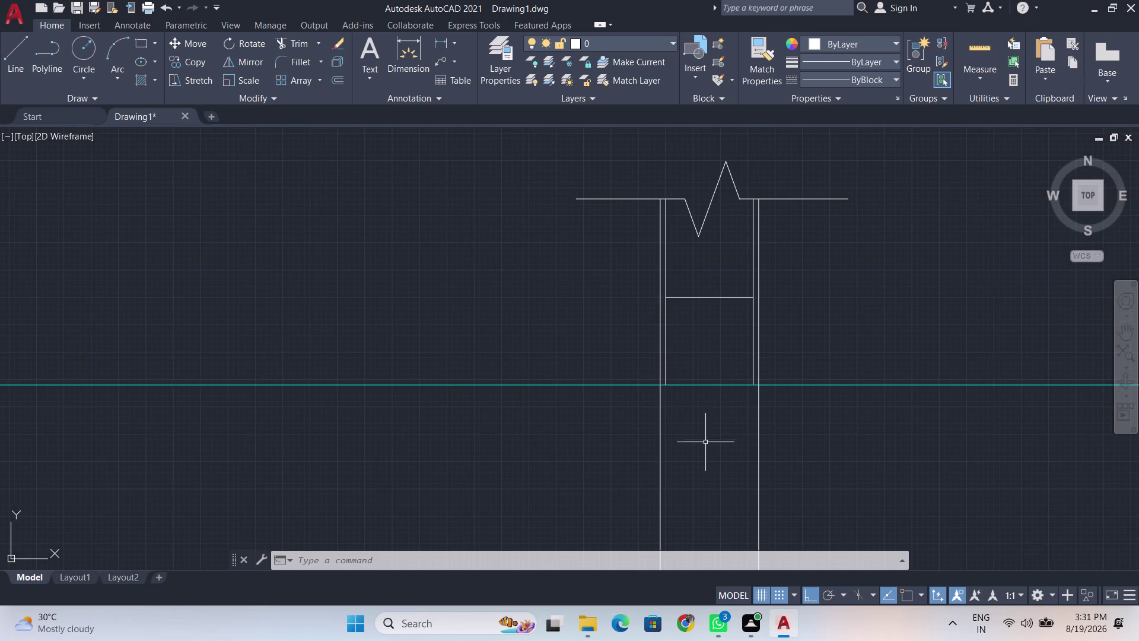
Start a line command, then cancel it.
scroll(up, 3)
key(l)
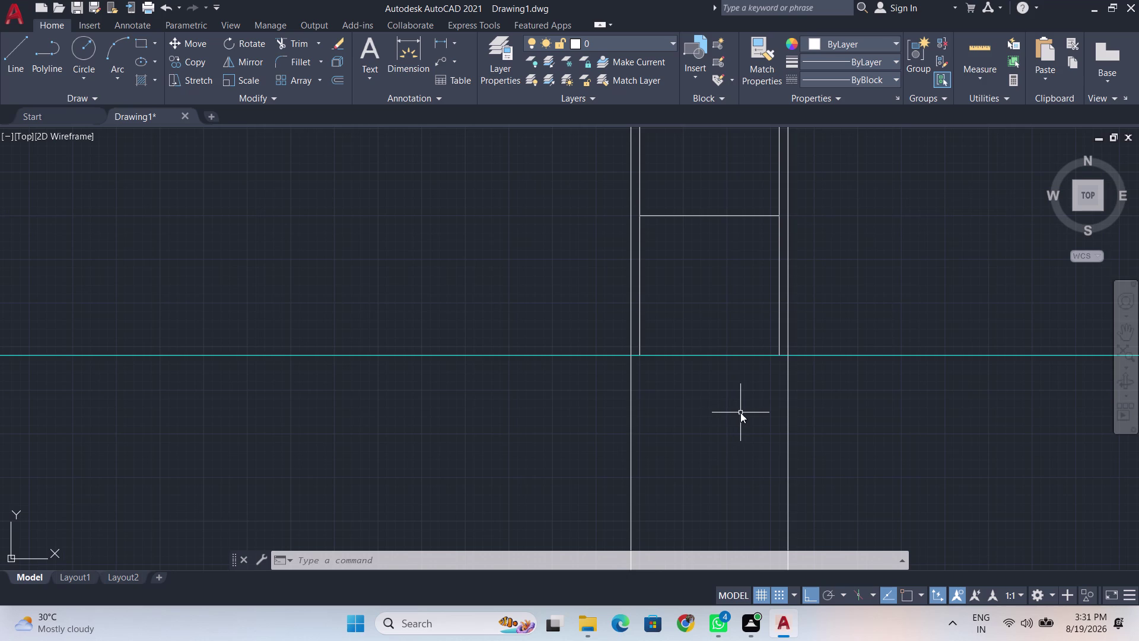
key(Return)
right_click(728, 390)
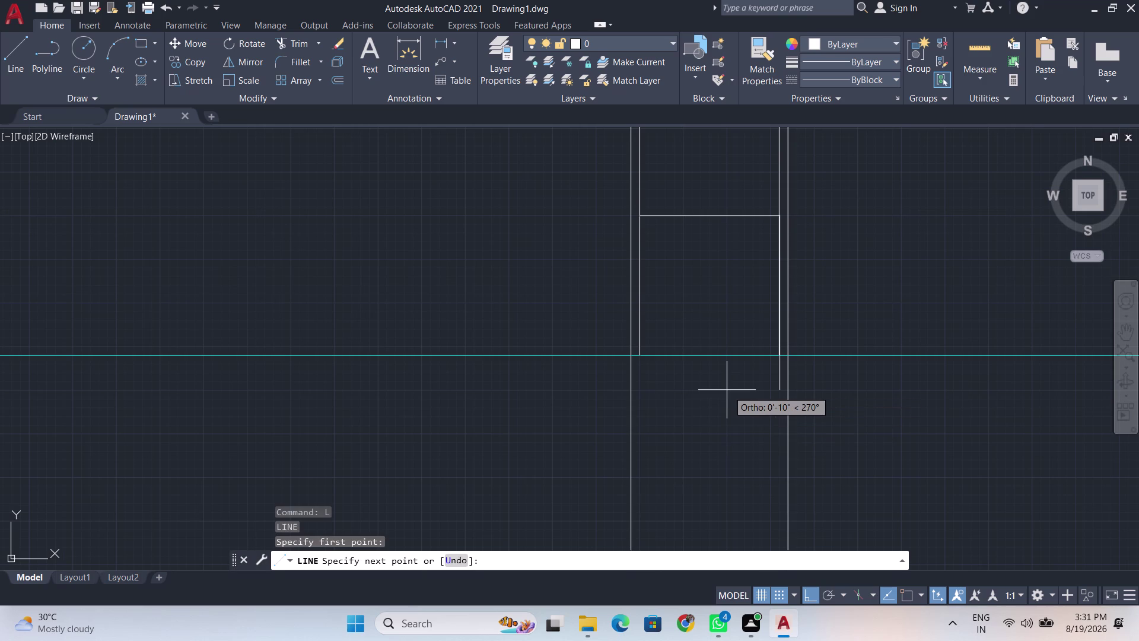
key(Escape)
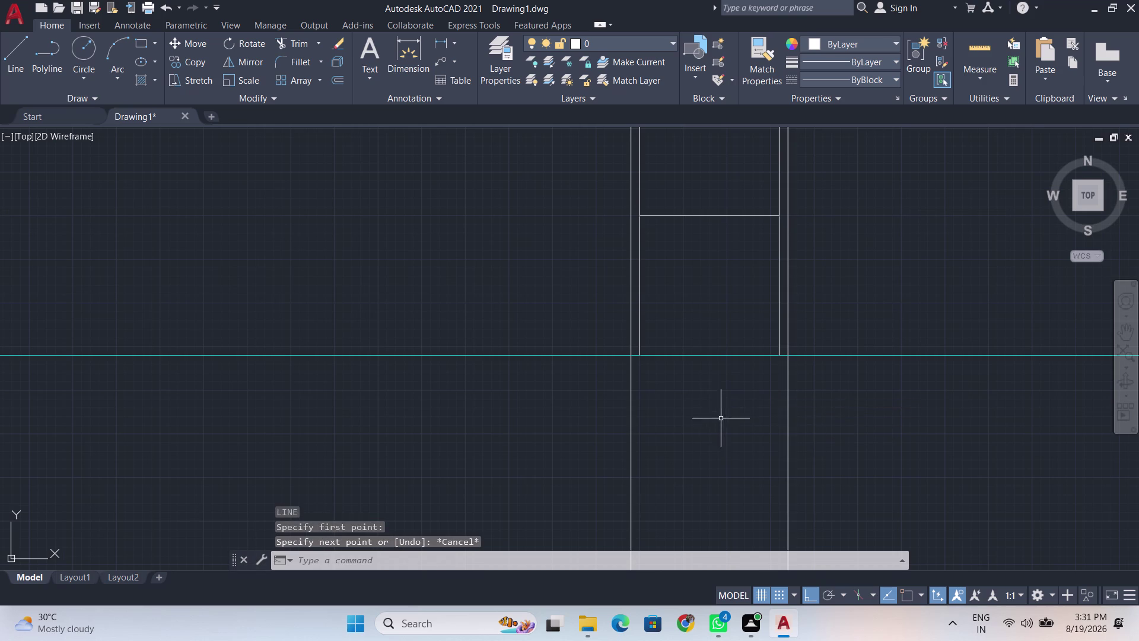
Select the cyan floor line, attempt the M2P midpoint entry, then cancel the selection.
right_click(689, 389)
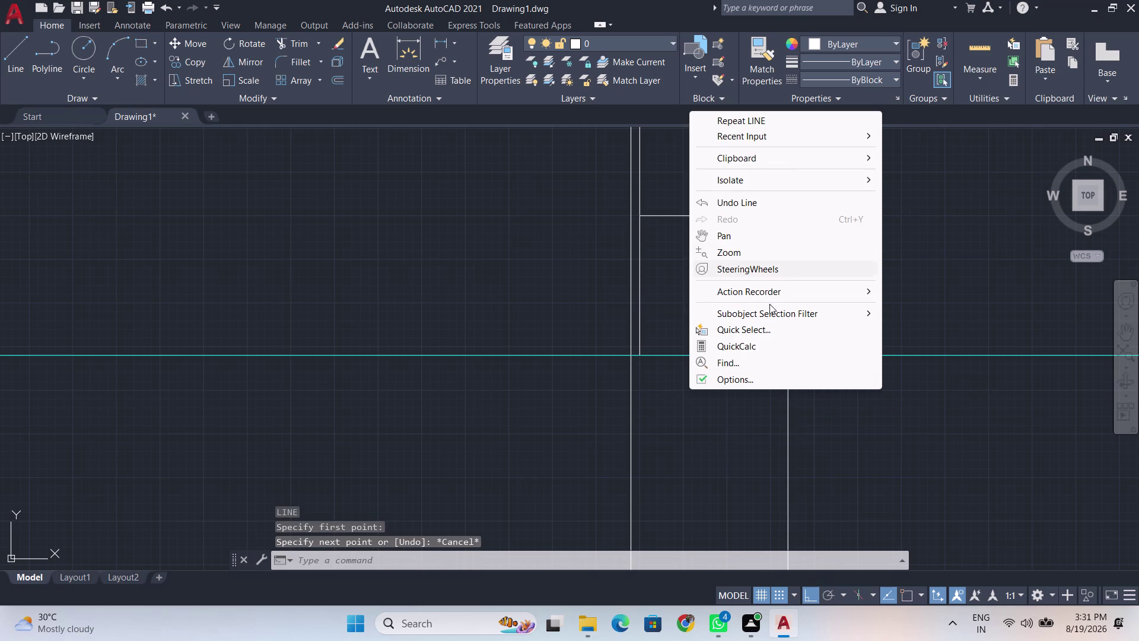
click(752, 473)
click(738, 456)
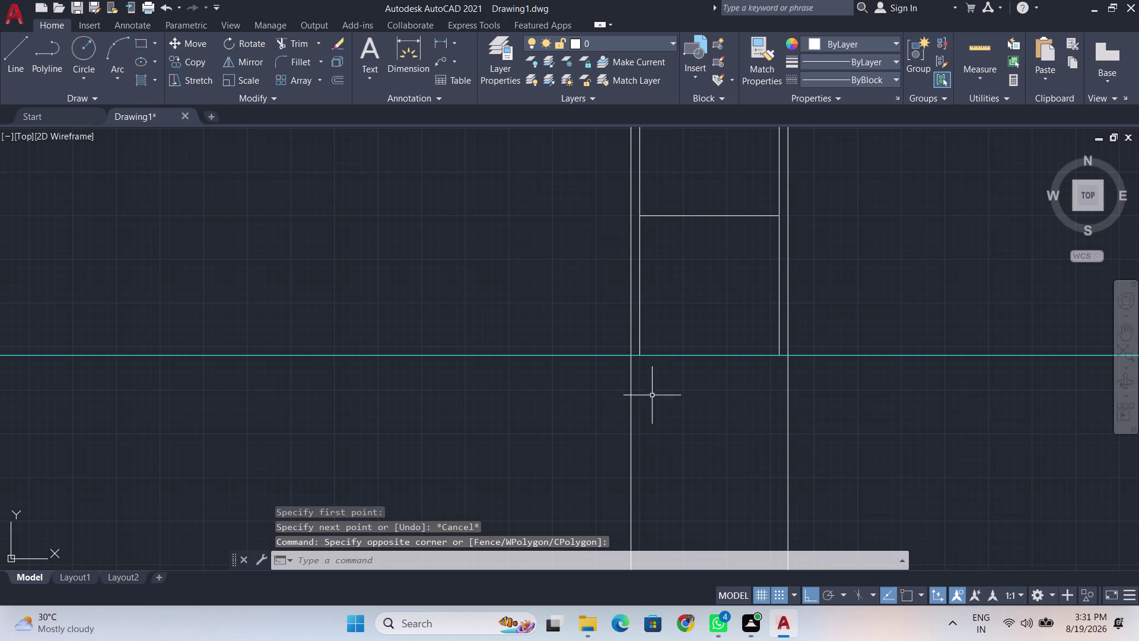
click(673, 356)
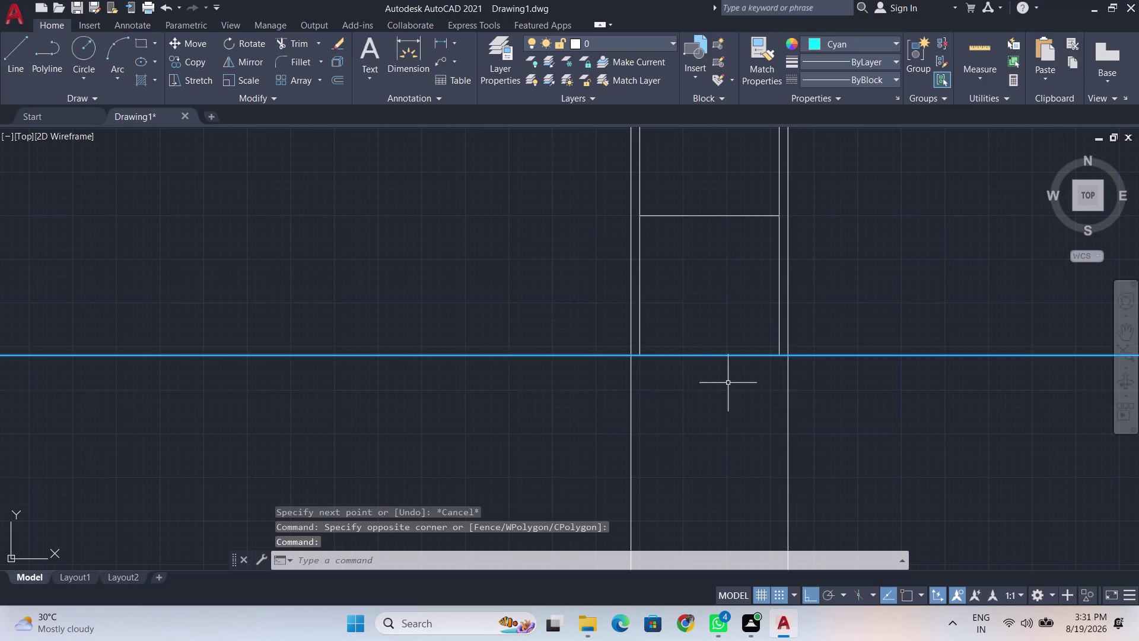
right_click(698, 413)
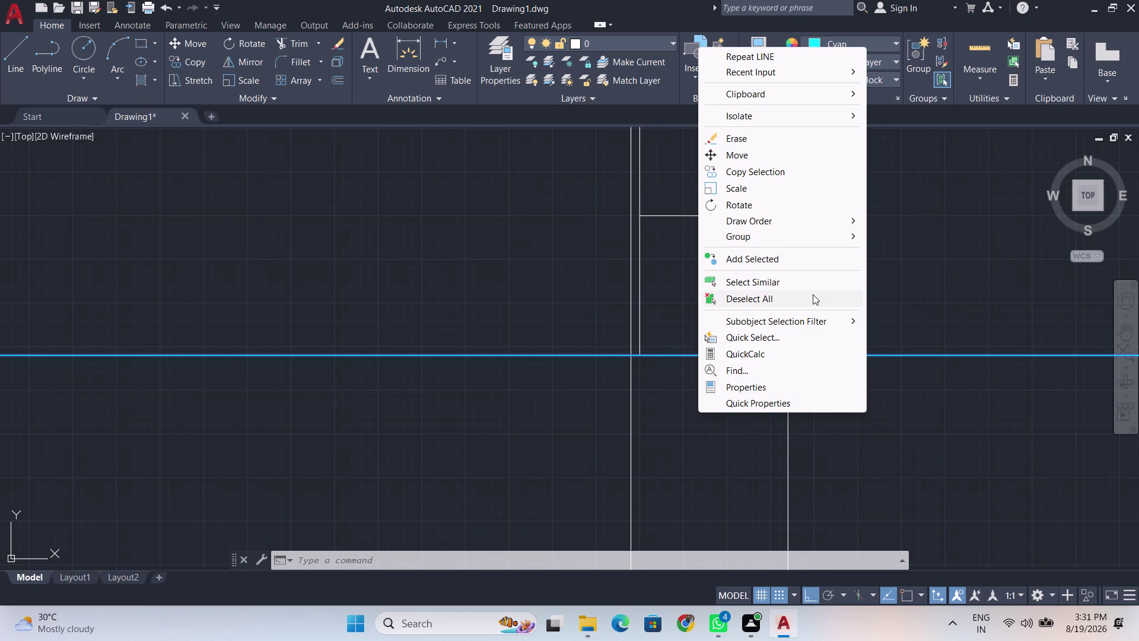
click(676, 453)
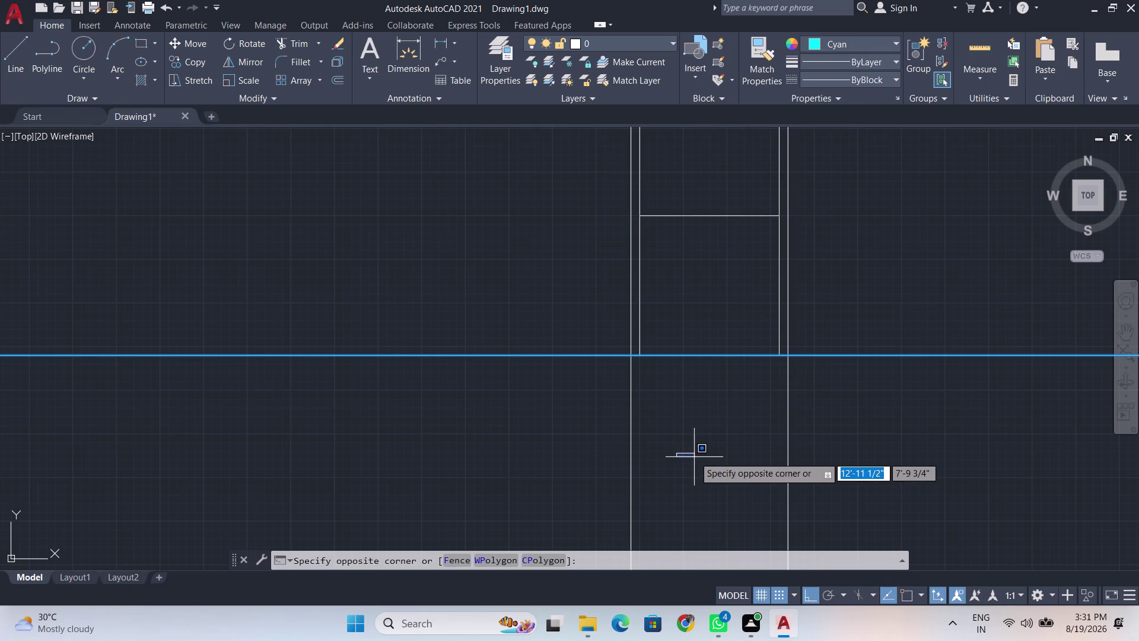
click(696, 453)
key(m)
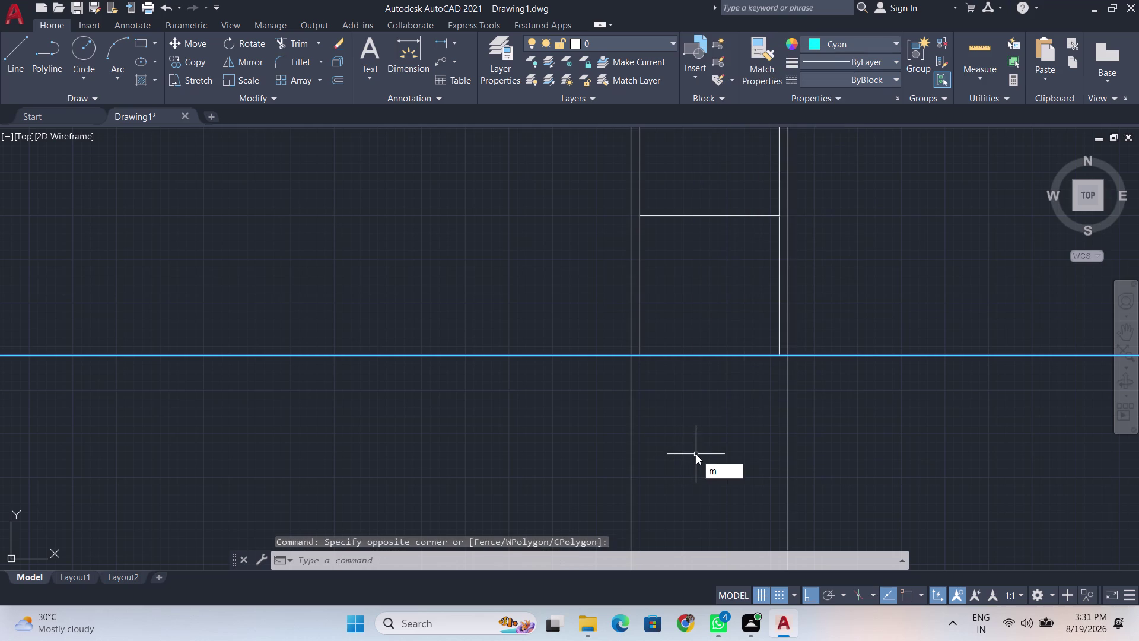
text(29)
key(BackSpace)
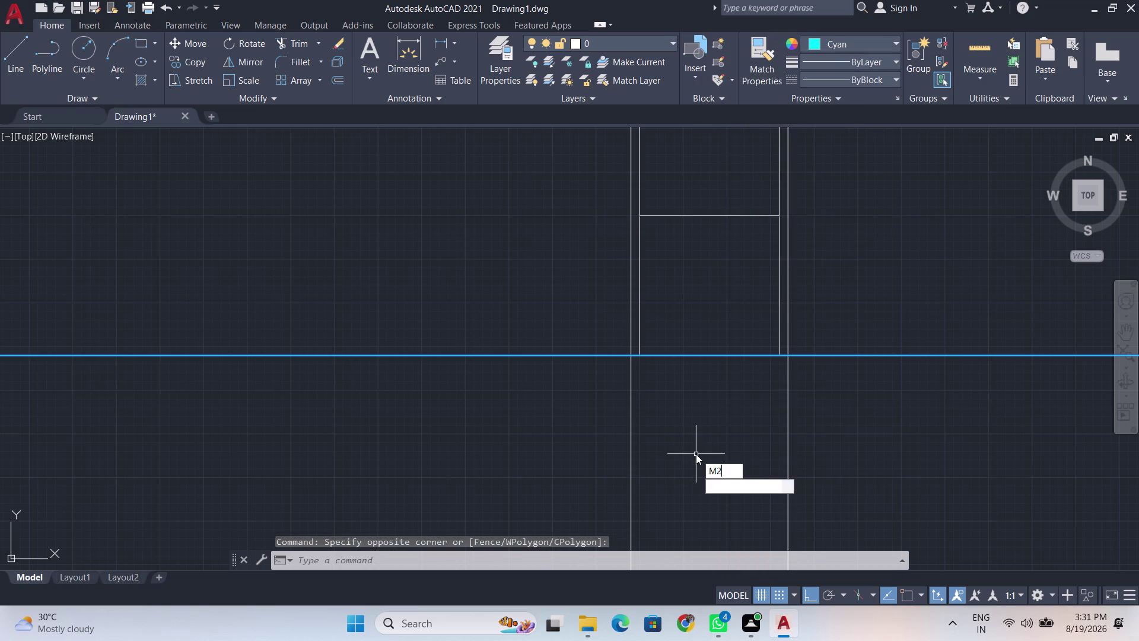
key(p)
key(Return)
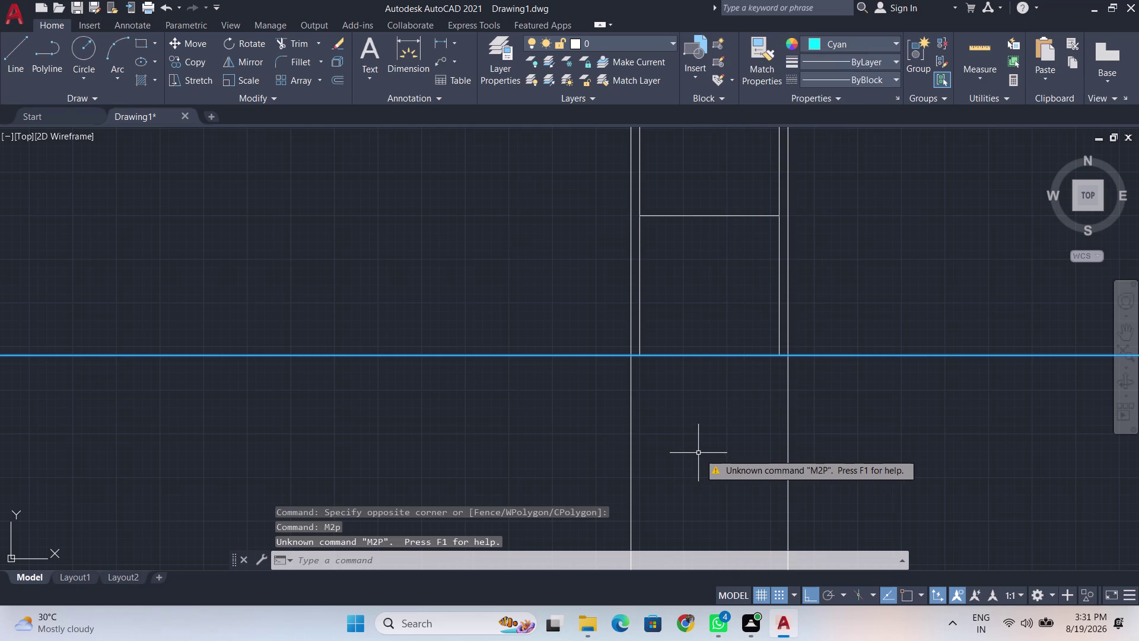
key(Escape)
scroll(up, 3)
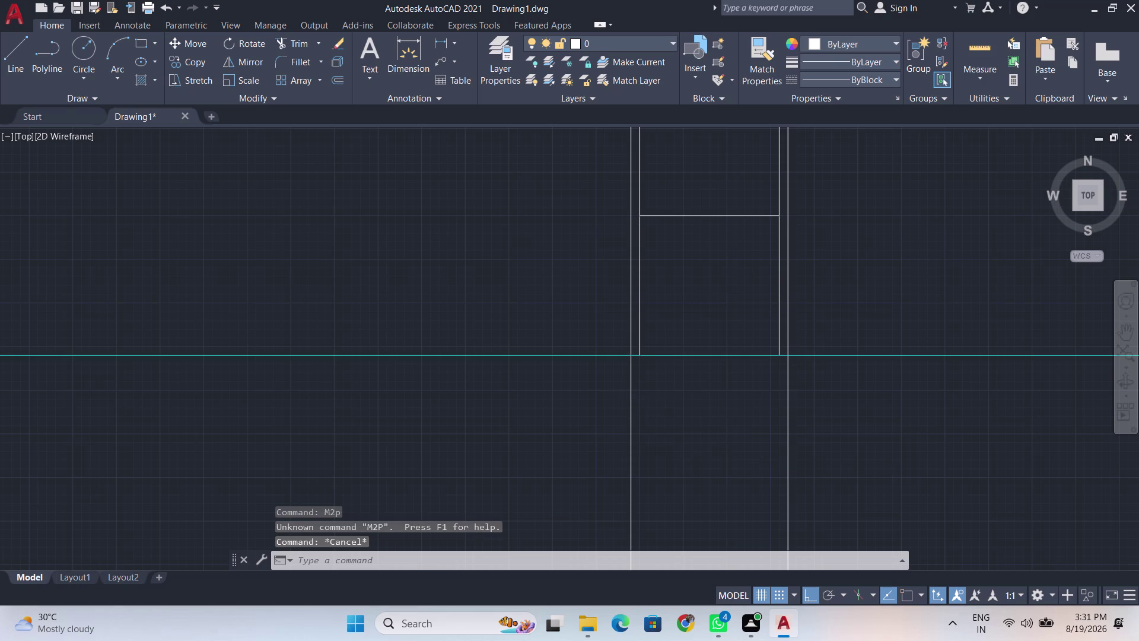
Draw a vertical line from the M2P midpoint between both jambs at the floor.
key(l)
key(Return)
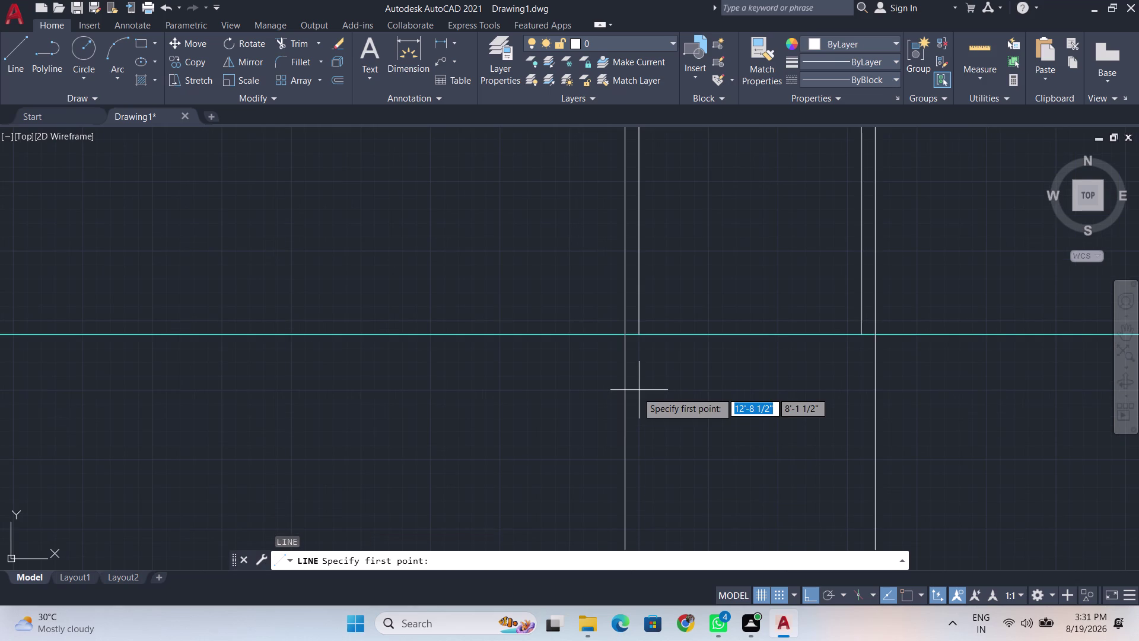
key(m)
key(2)
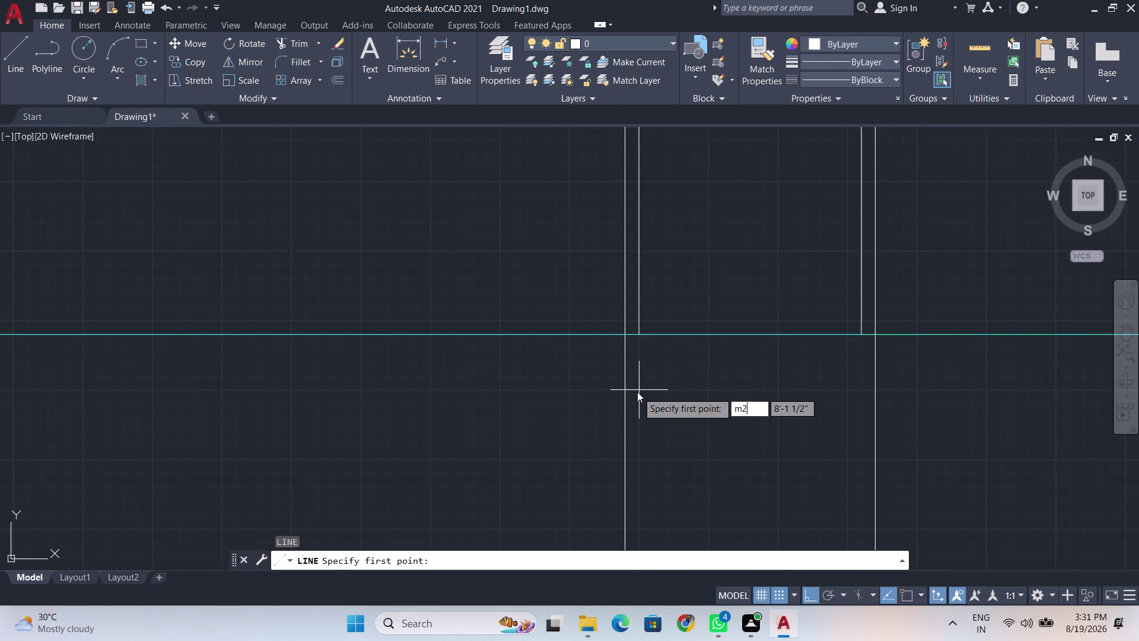
key(p)
key(Return)
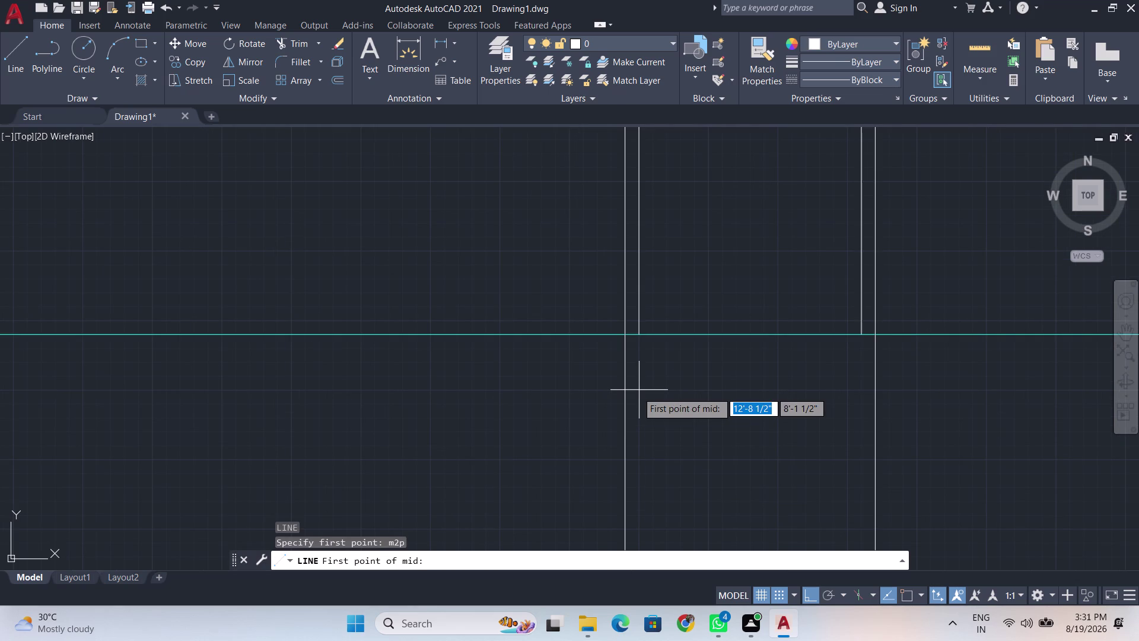
scroll(up, 3)
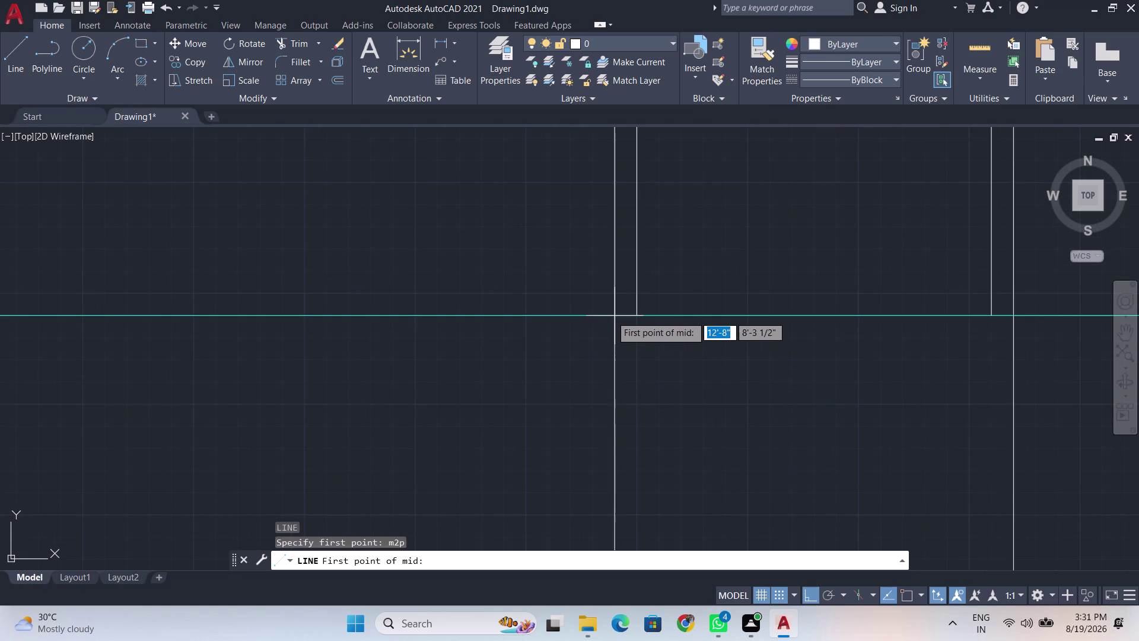
click(611, 314)
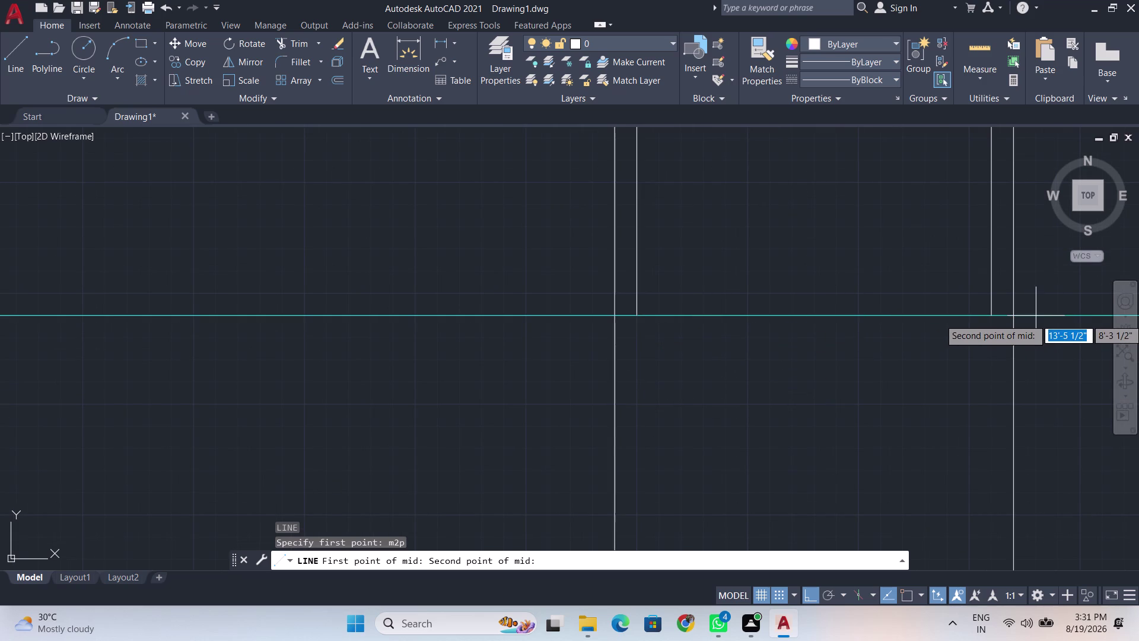
click(1011, 323)
scroll(down, 3)
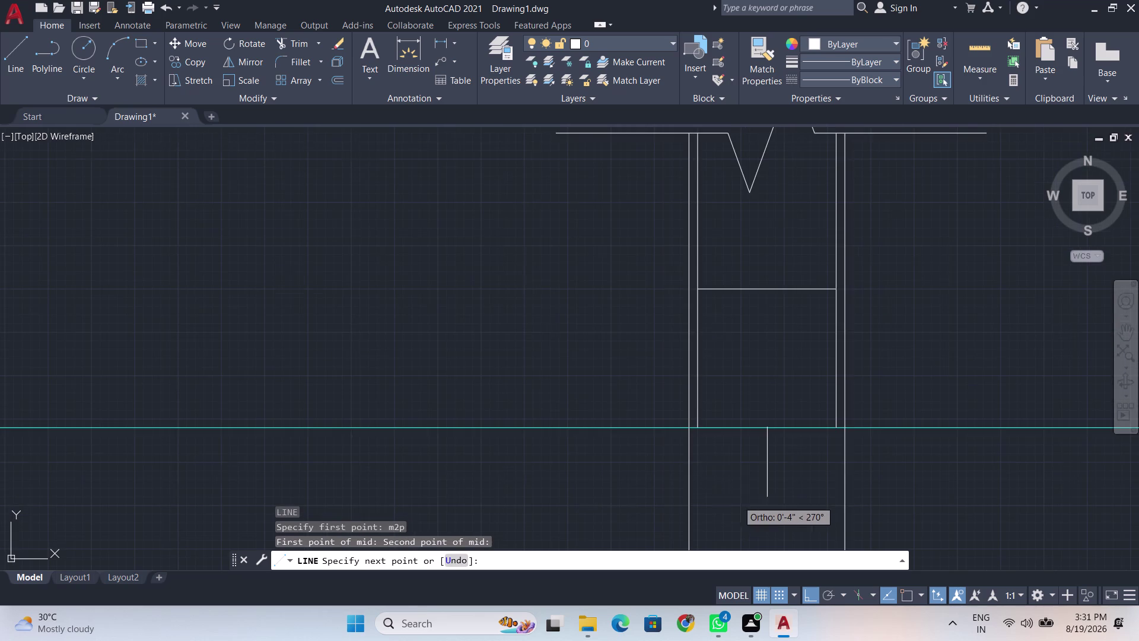
scroll(down, 3)
scroll(down, 3)
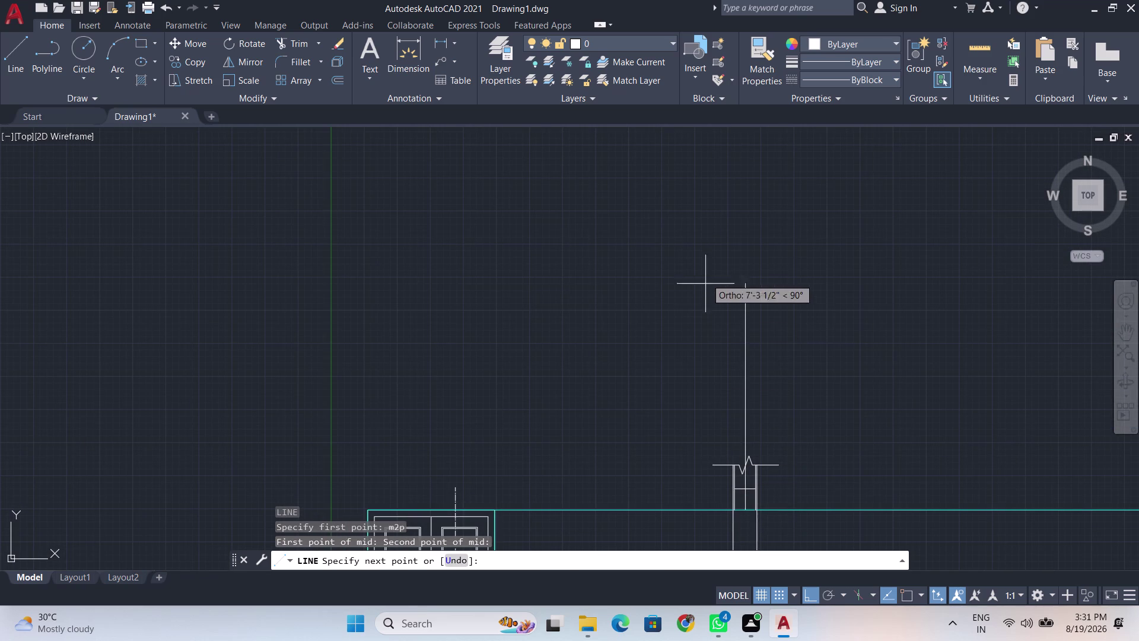
middle_drag(745, 520, 708, 226)
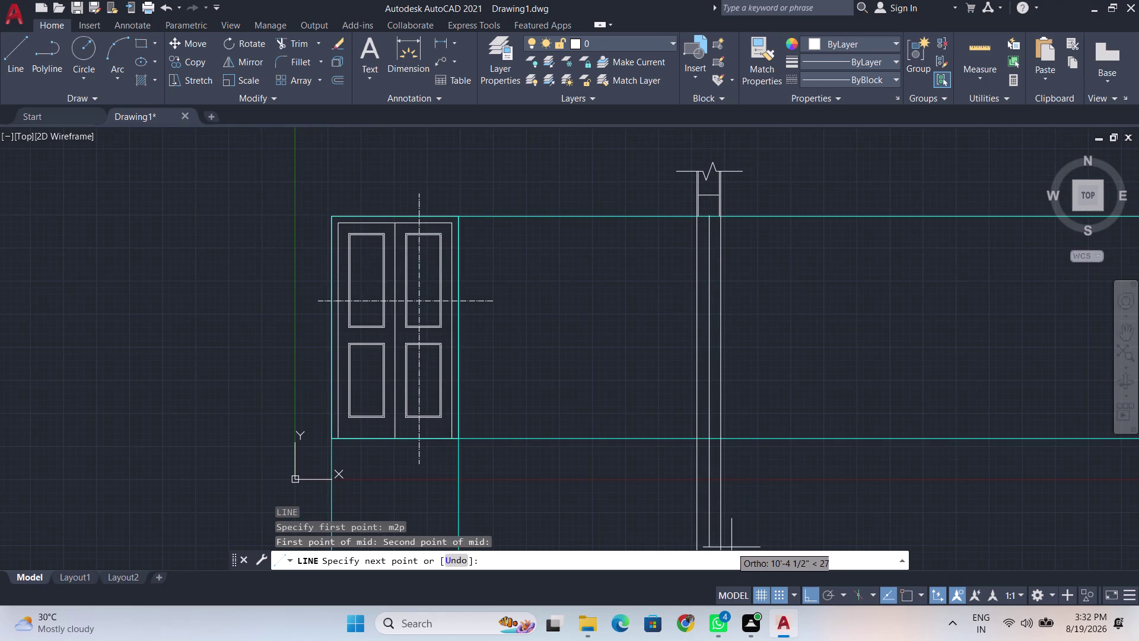
scroll(up, 3)
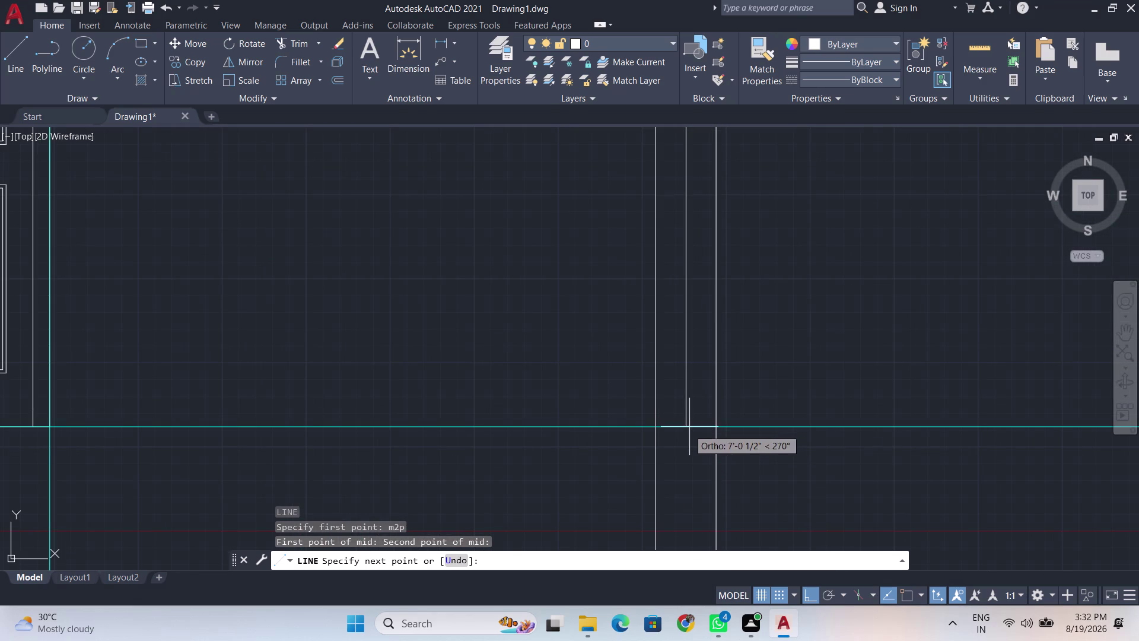
scroll(up, 3)
click(693, 414)
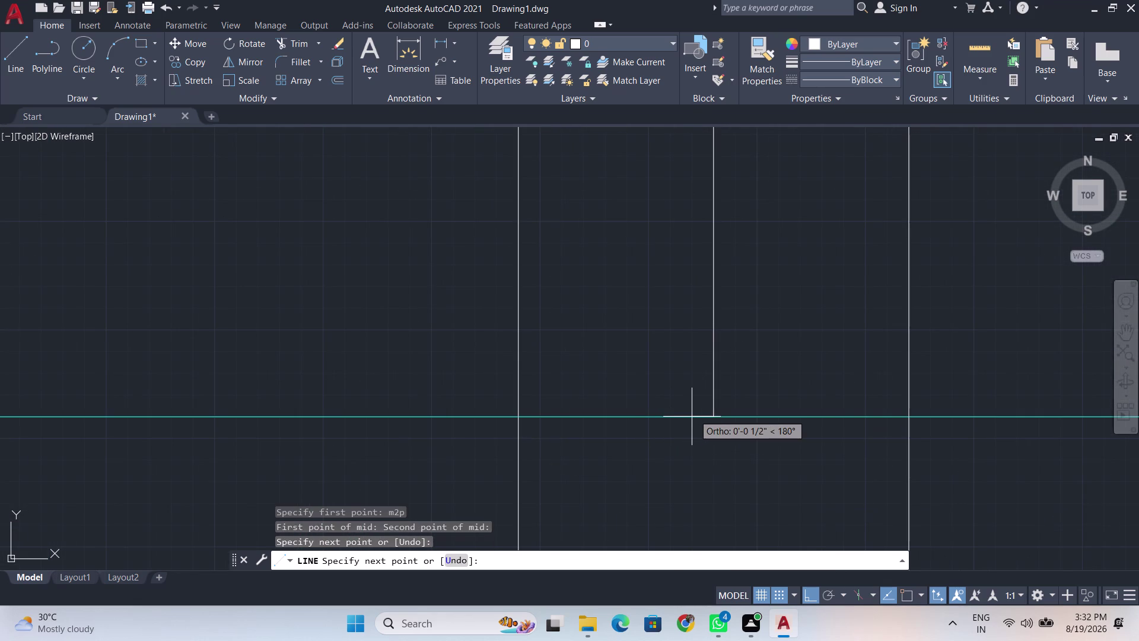
key(space)
Pan between the double door and the single door to review the new line.
scroll(down, 3)
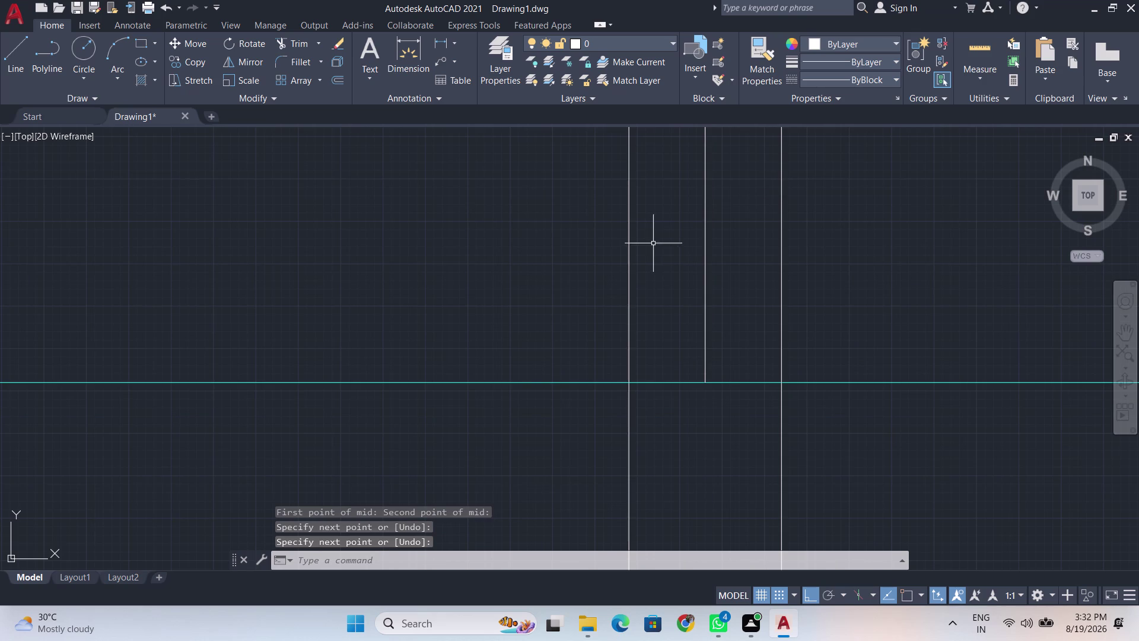
scroll(down, 3)
middle_drag(711, 194, 704, 473)
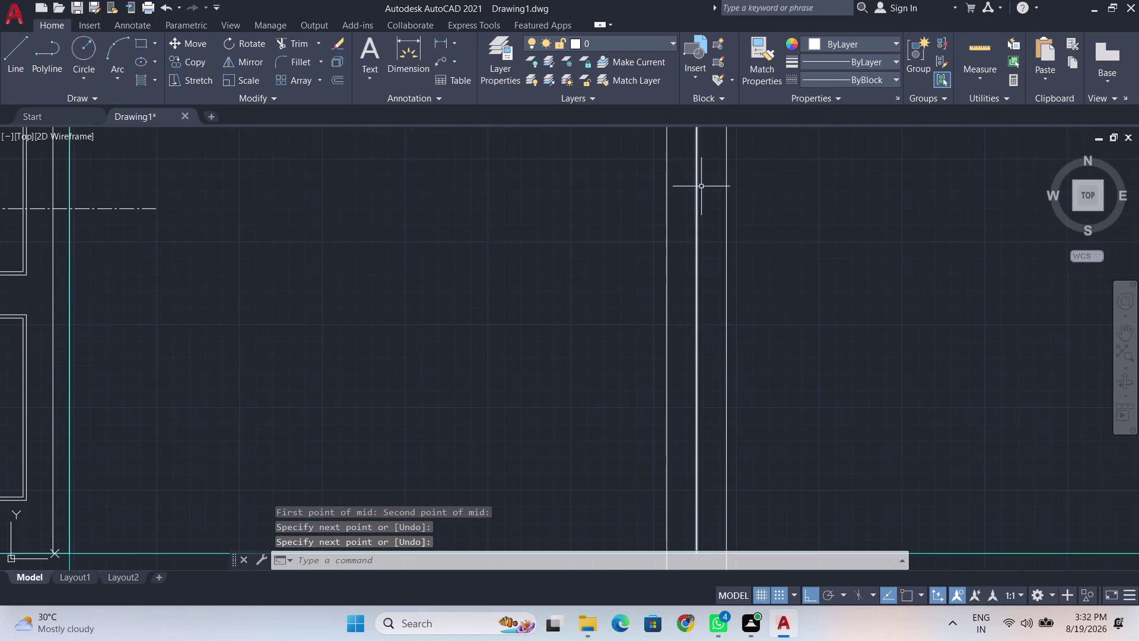
middle_drag(706, 196, 706, 444)
scroll(down, 3)
scroll(up, 3)
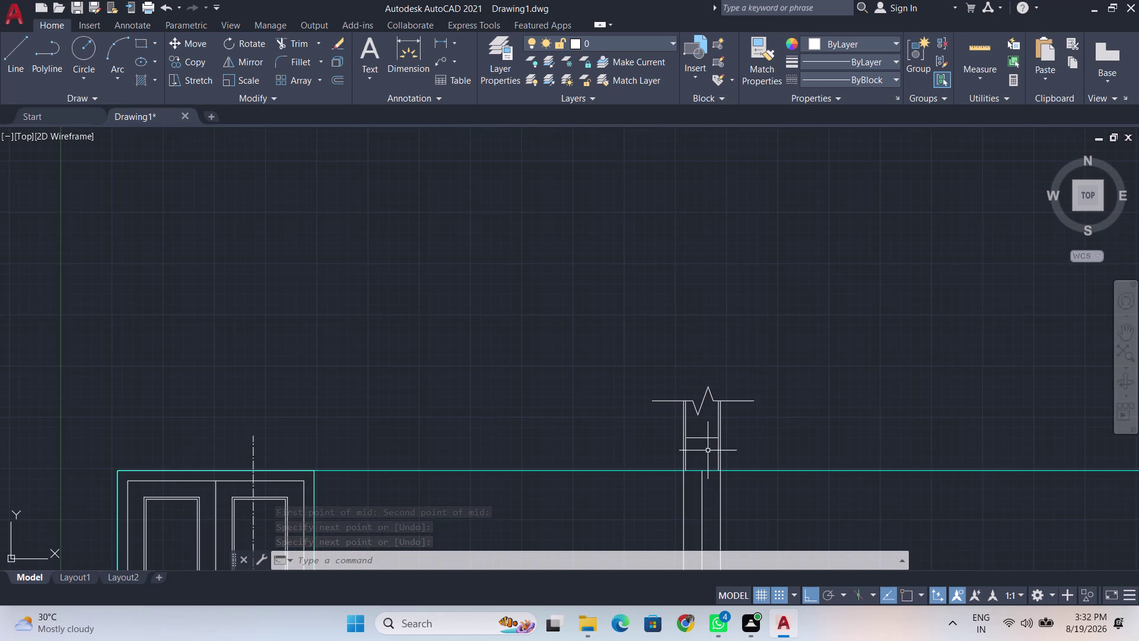
middle_drag(707, 450, 706, 327)
scroll(up, 3)
scroll(up, 3)
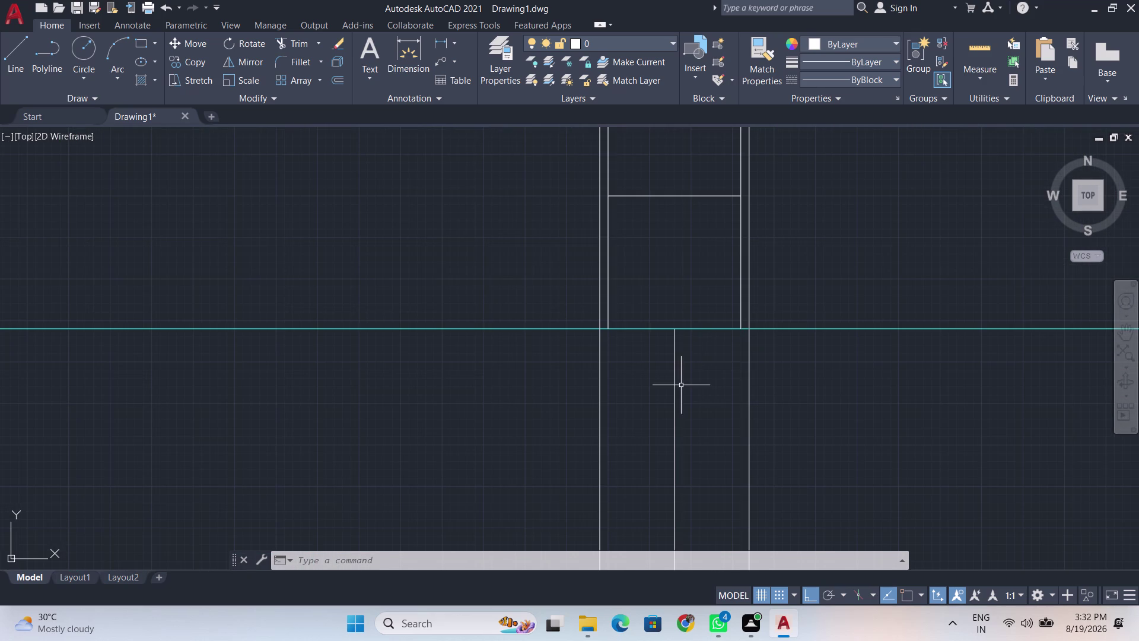
scroll(up, 3)
scroll(down, 3)
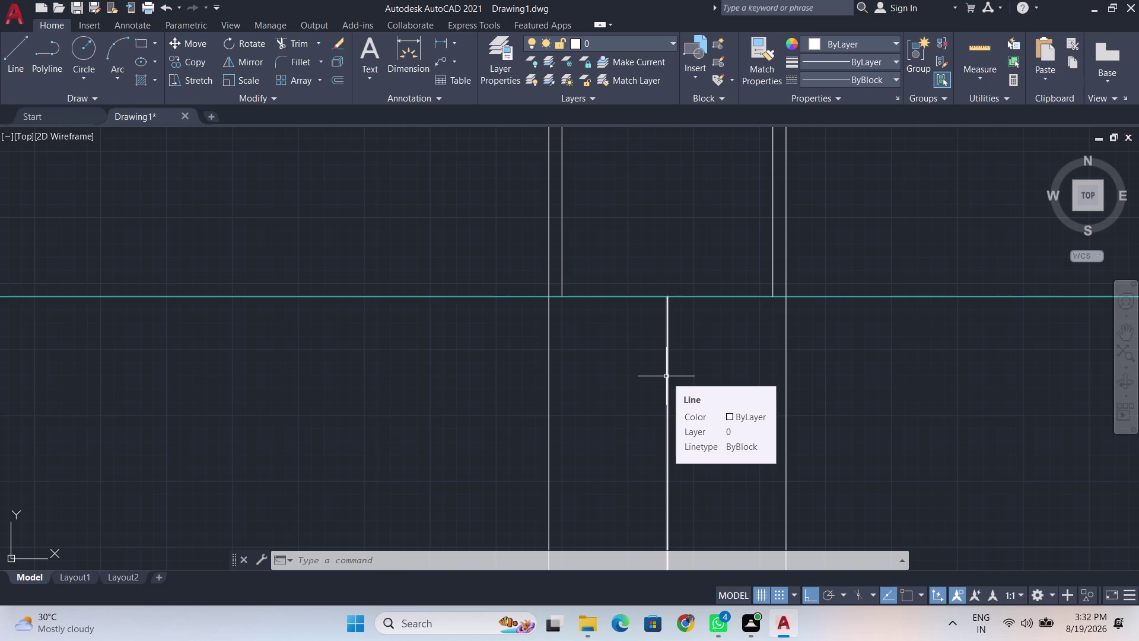
scroll(up, 3)
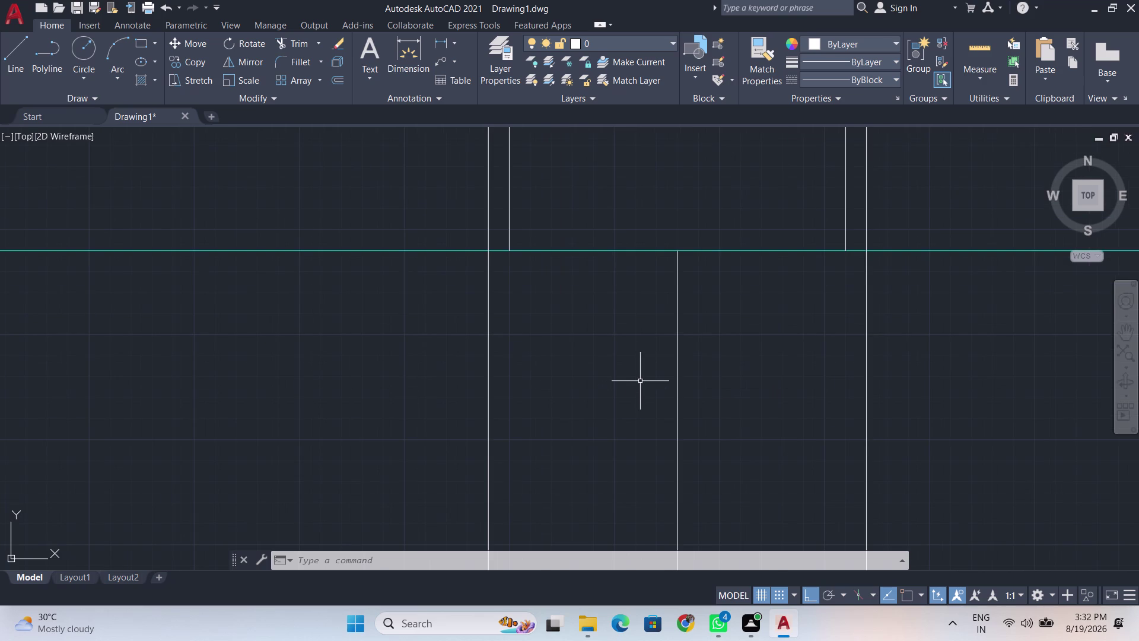
Offset the central vertical line 1.5 inches to the left.
text(off)
key(Return)
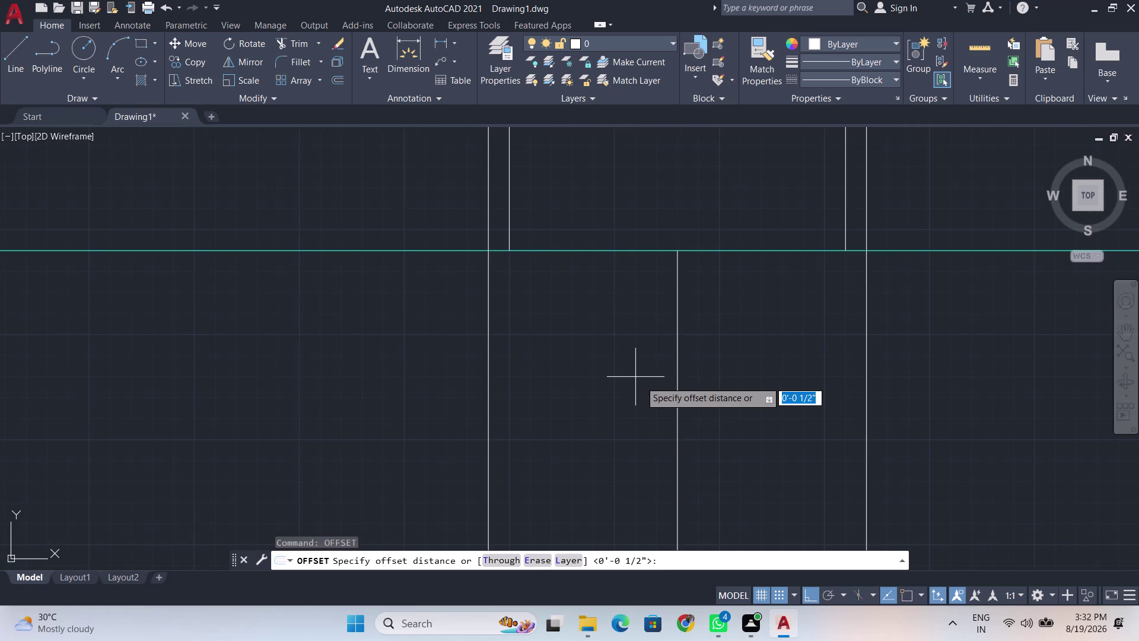
click(670, 471)
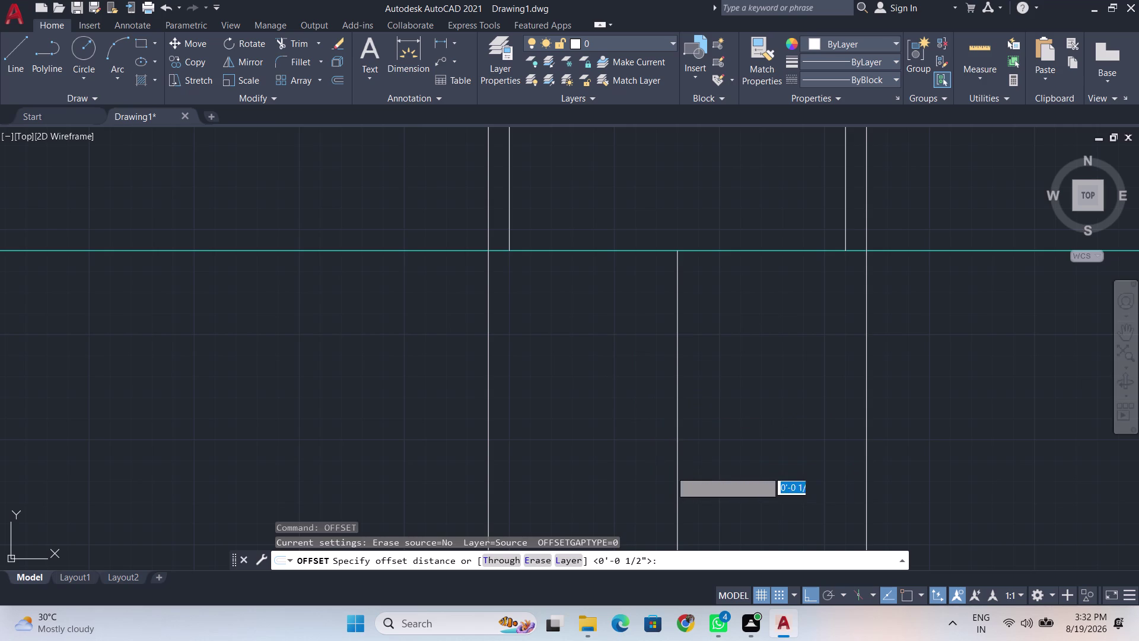
key(BackSpace)
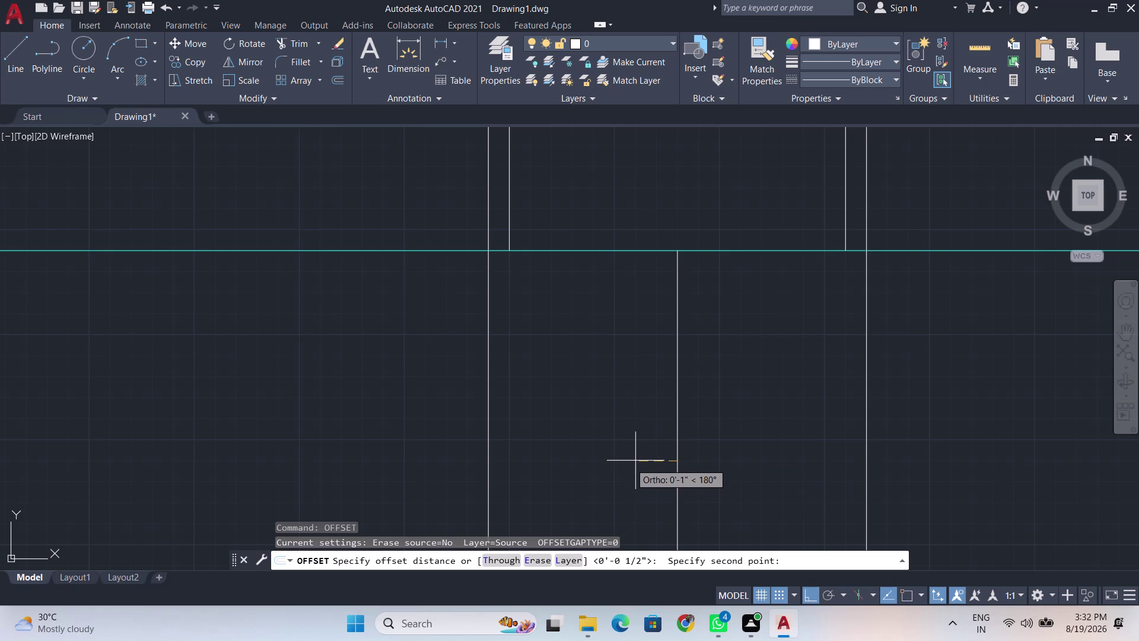
key(BackSpace)
text(0.)
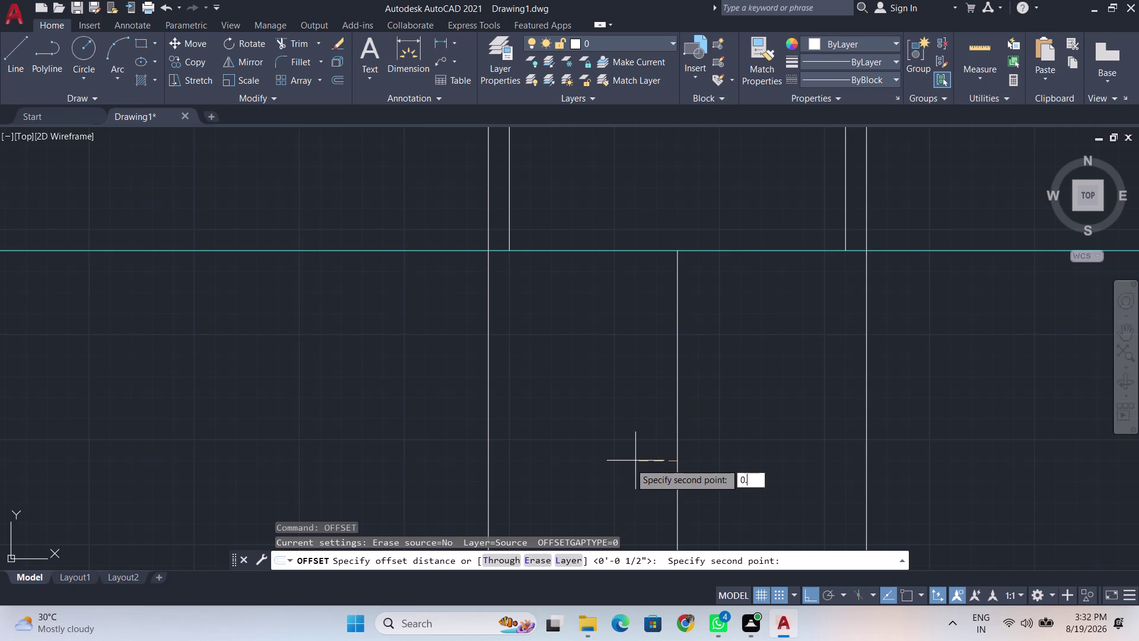
text(5)
key(BackSpace)
key(BackSpace)
key(BackSpace)
text(1.5)
key(Return)
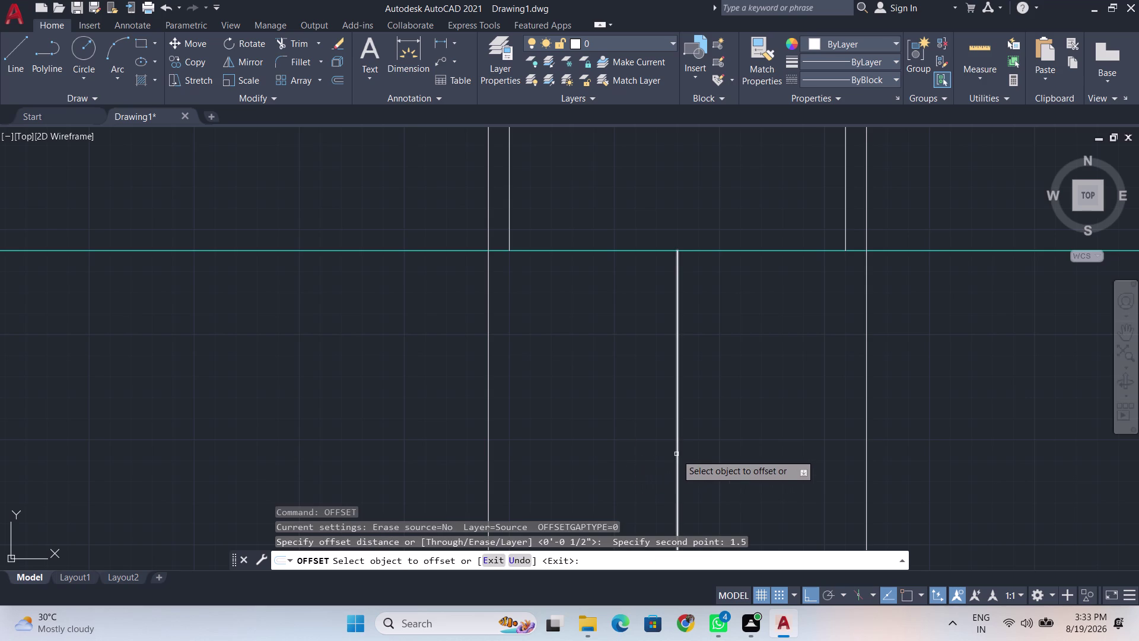
click(678, 454)
click(646, 452)
key(space)
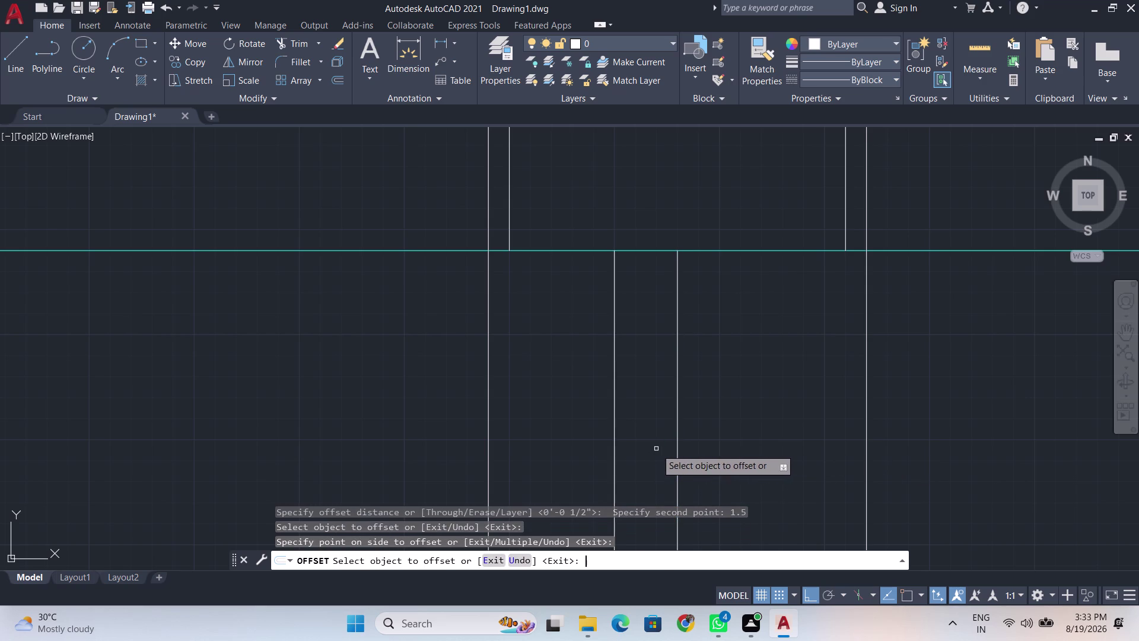
Offset the central vertical line 1.5 inches to the right.
scroll(down, 3)
scroll(down, 3)
scroll(up, 3)
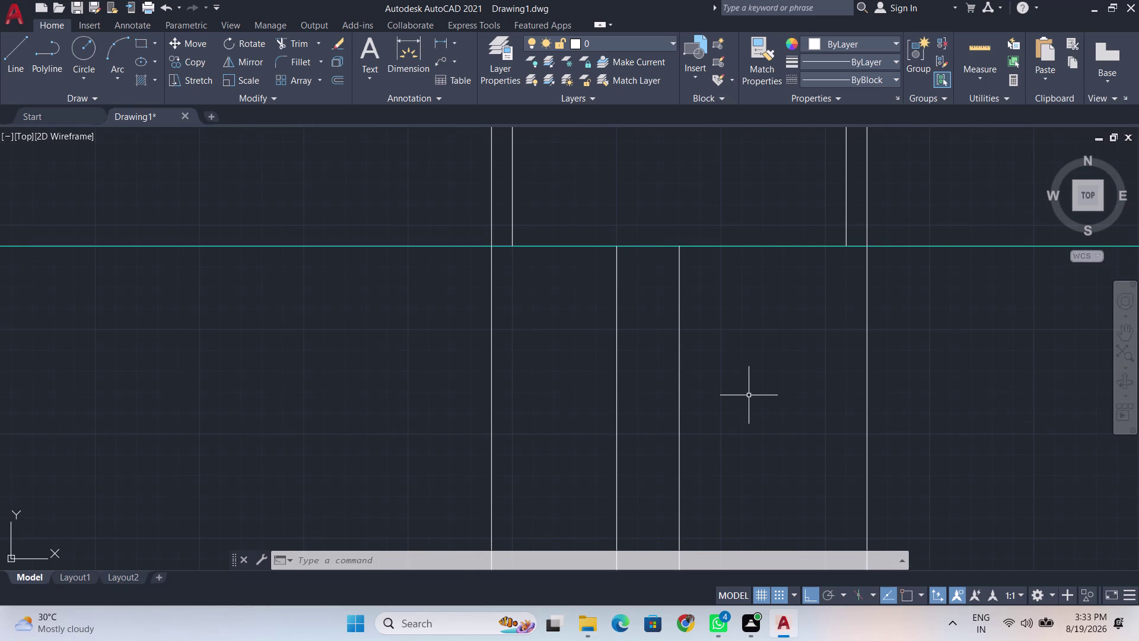
key(Return)
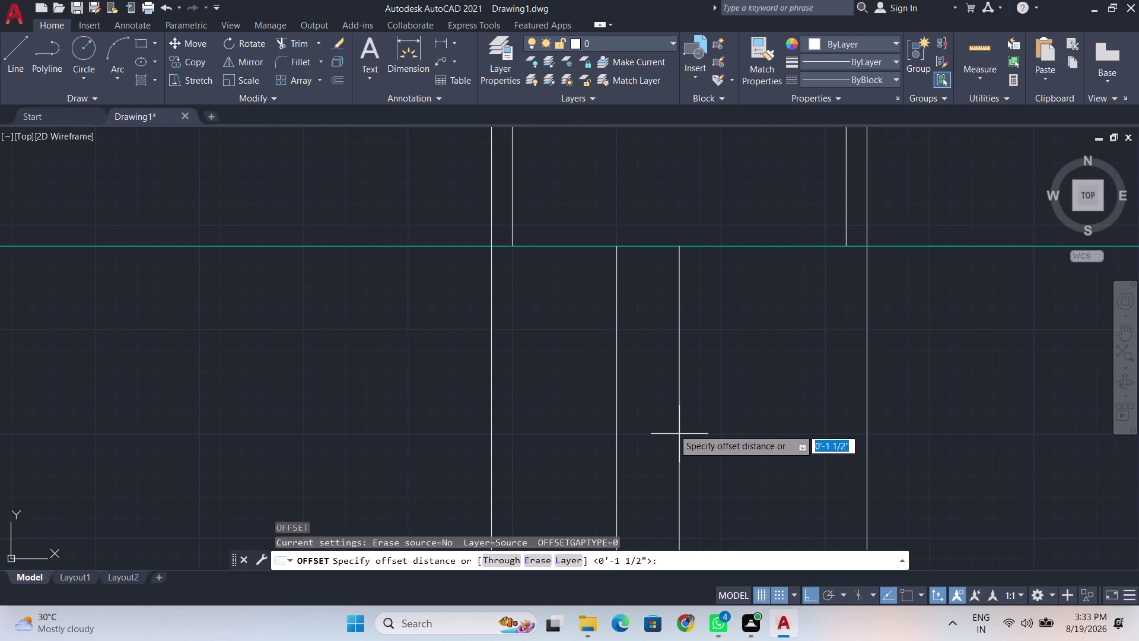
click(673, 429)
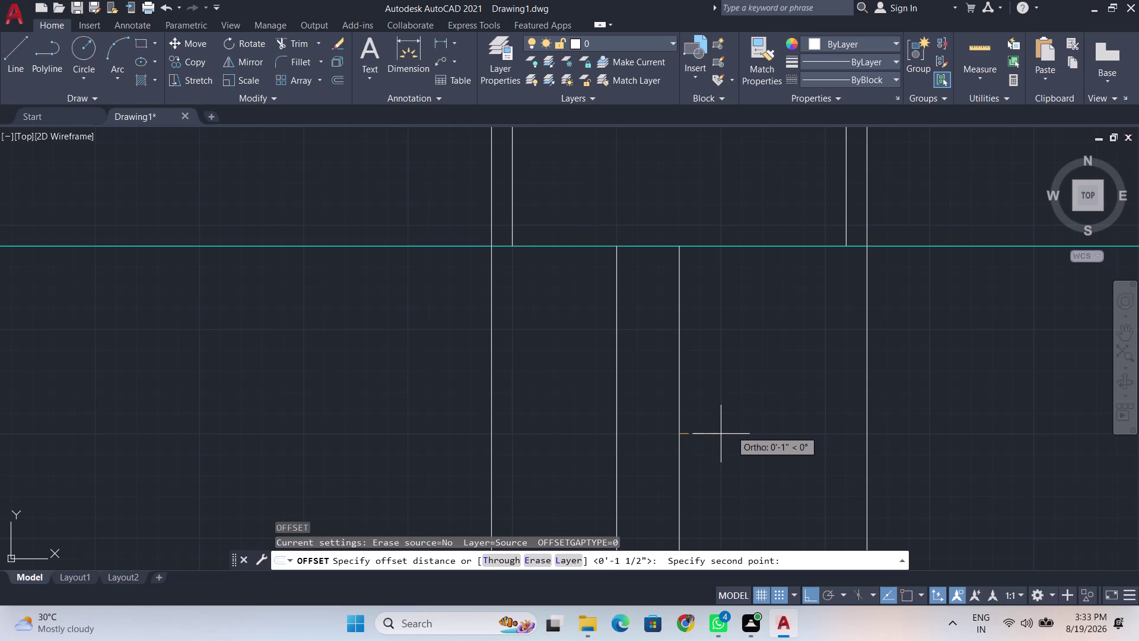
key(BackSpace)
key(BackSpace)
key(1)
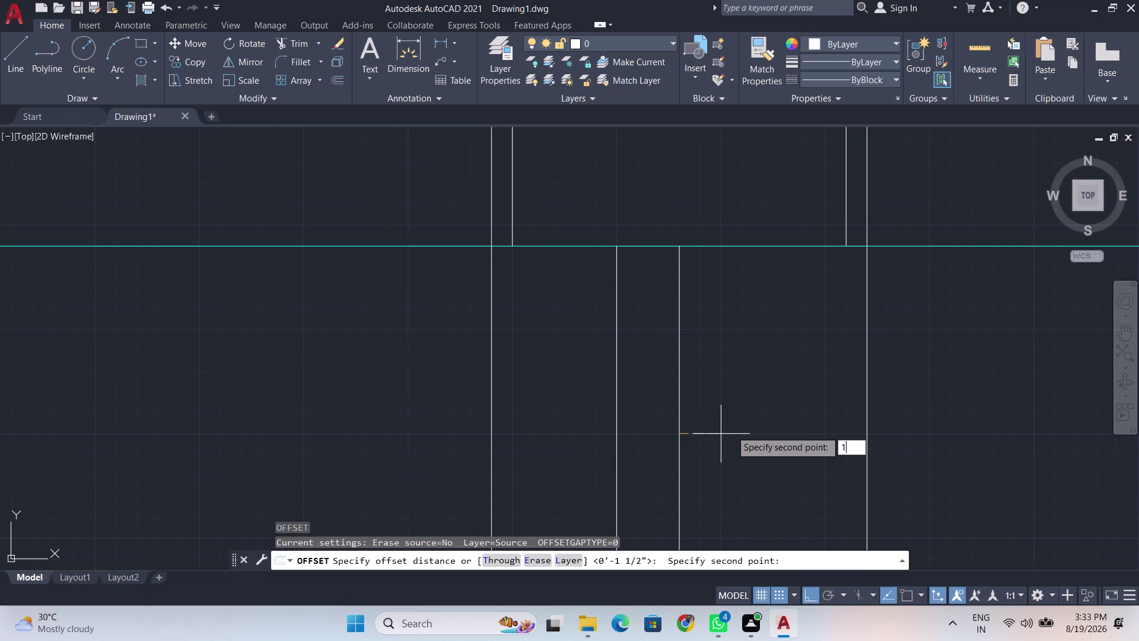
key(period)
key(5)
key(Return)
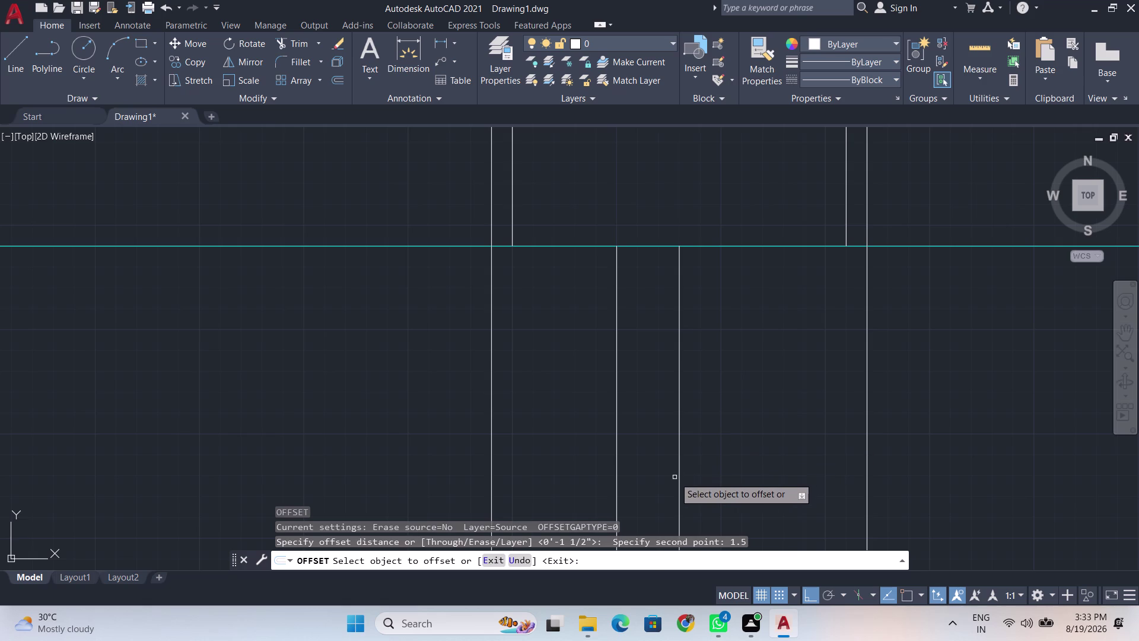
click(680, 475)
click(739, 472)
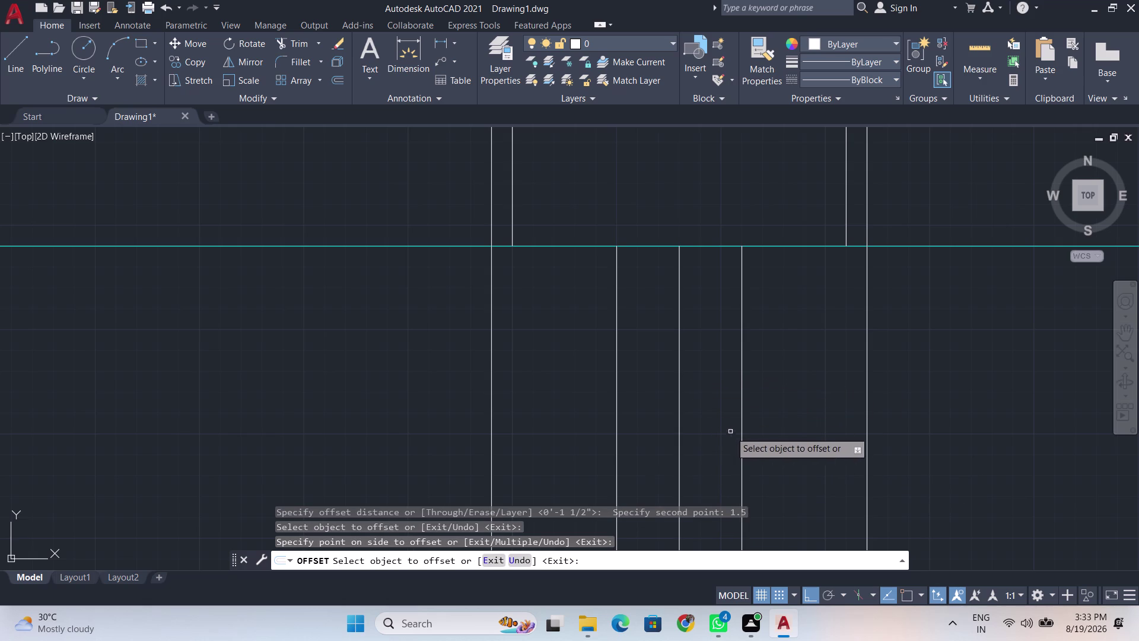
scroll(up, 3)
scroll(down, 3)
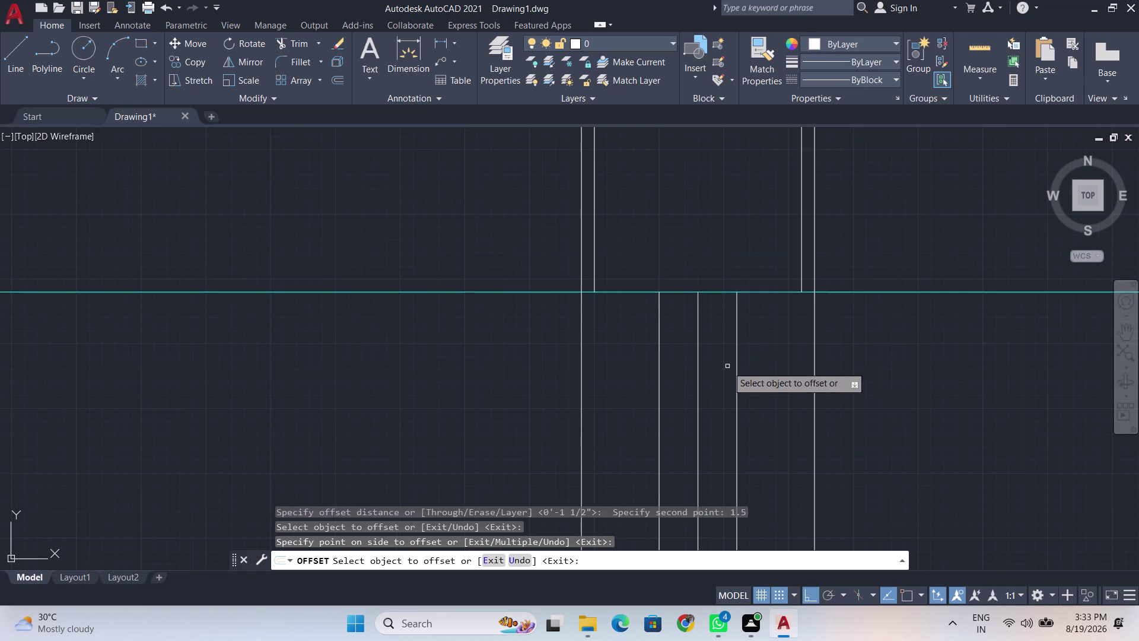
middle_drag(746, 357, 692, 406)
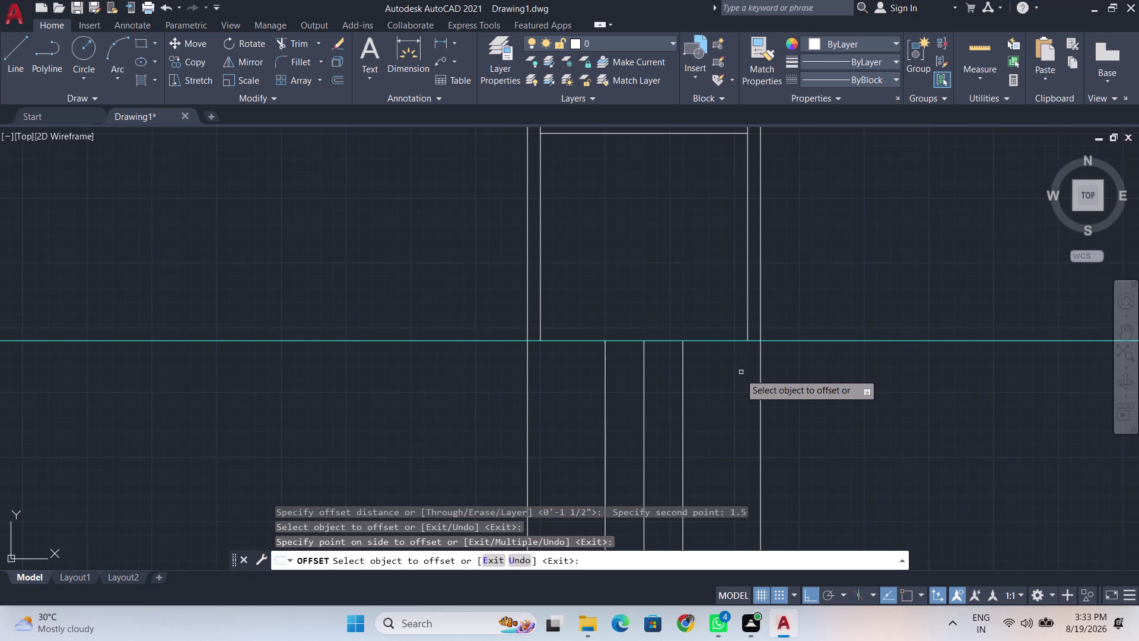
scroll(up, 3)
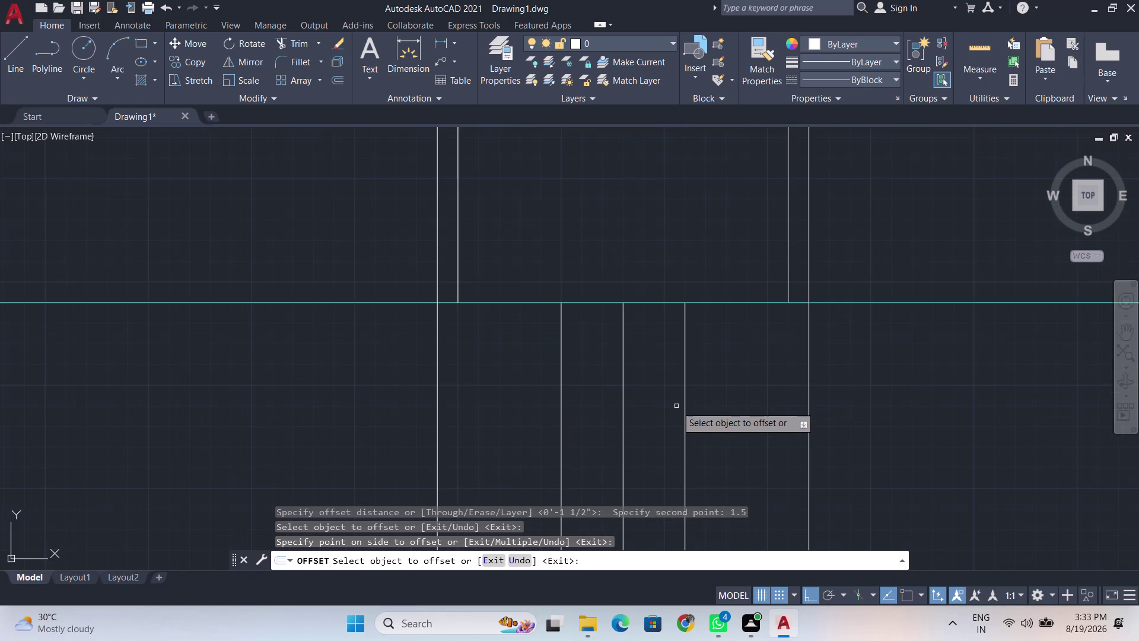
scroll(up, 3)
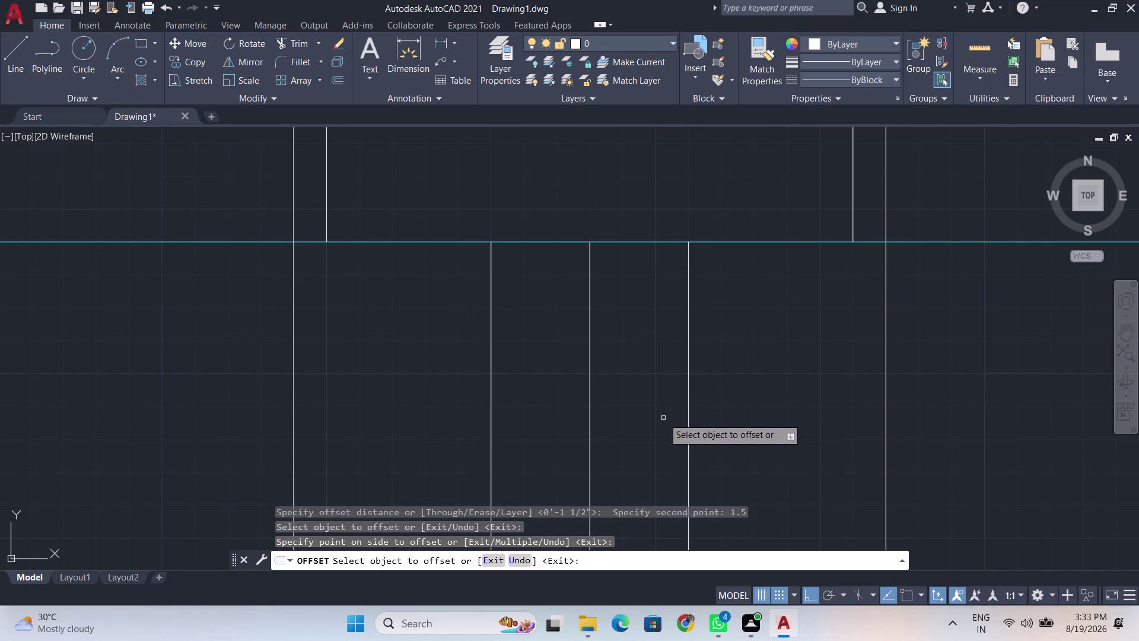
Draw a 9" horizontal line starting at the top of the left offset line.
scroll(up, 3)
middle_drag(535, 263, 520, 379)
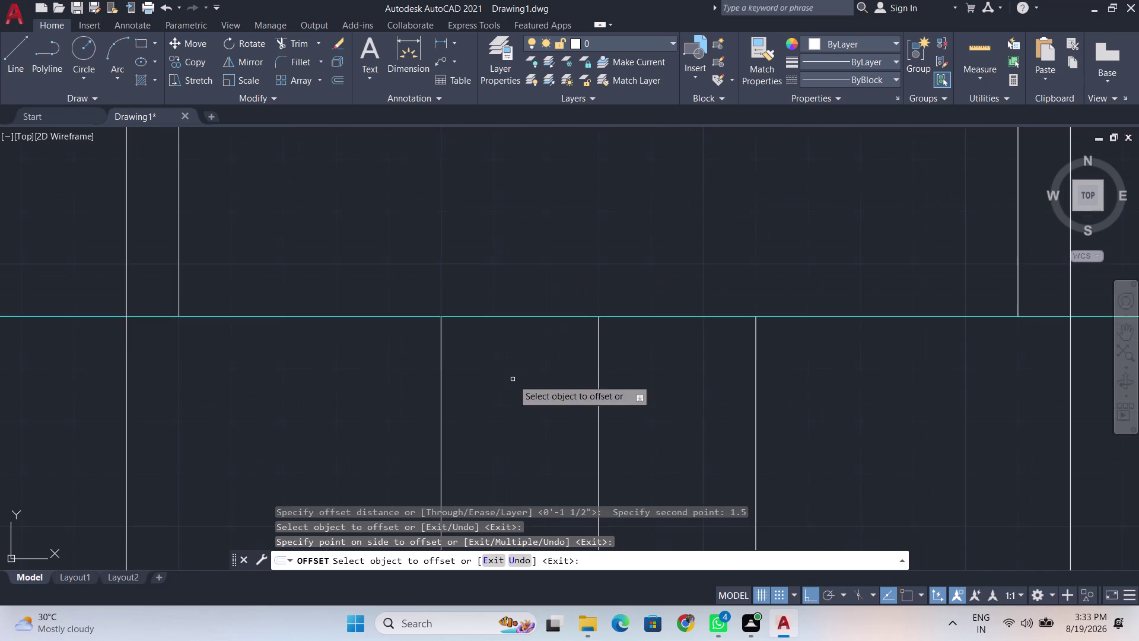
key(space)
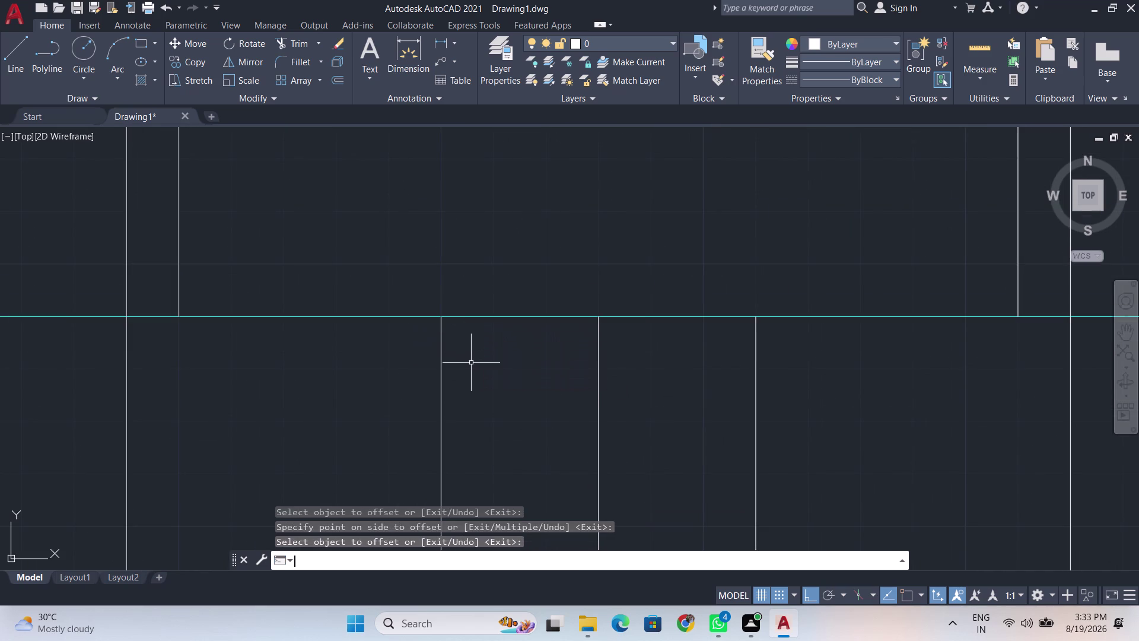
key(l)
key(Return)
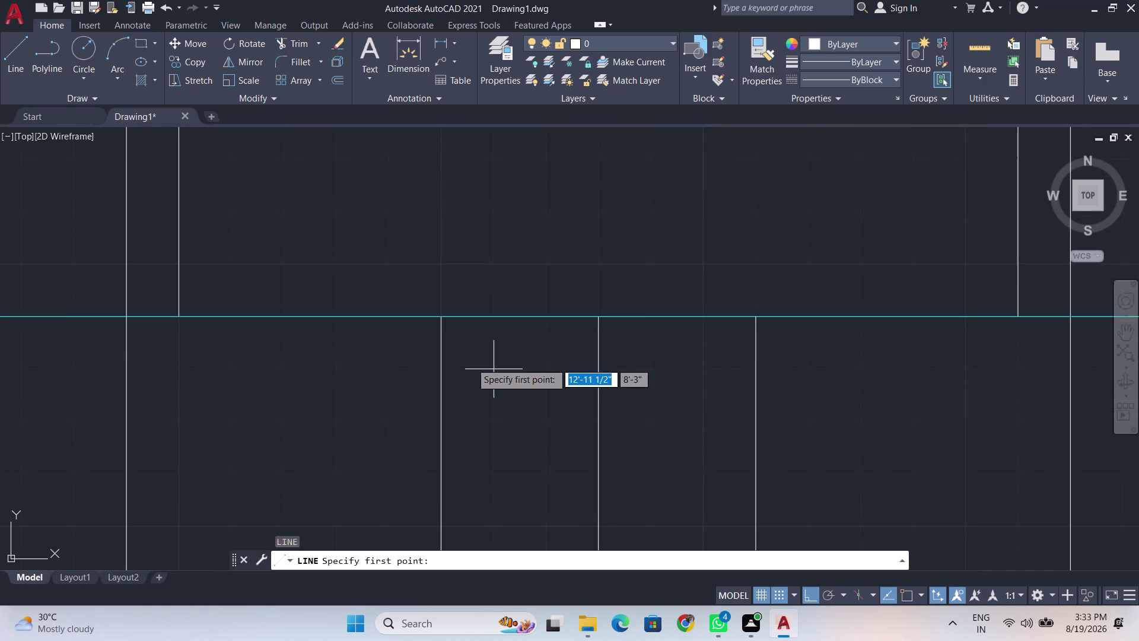
click(427, 314)
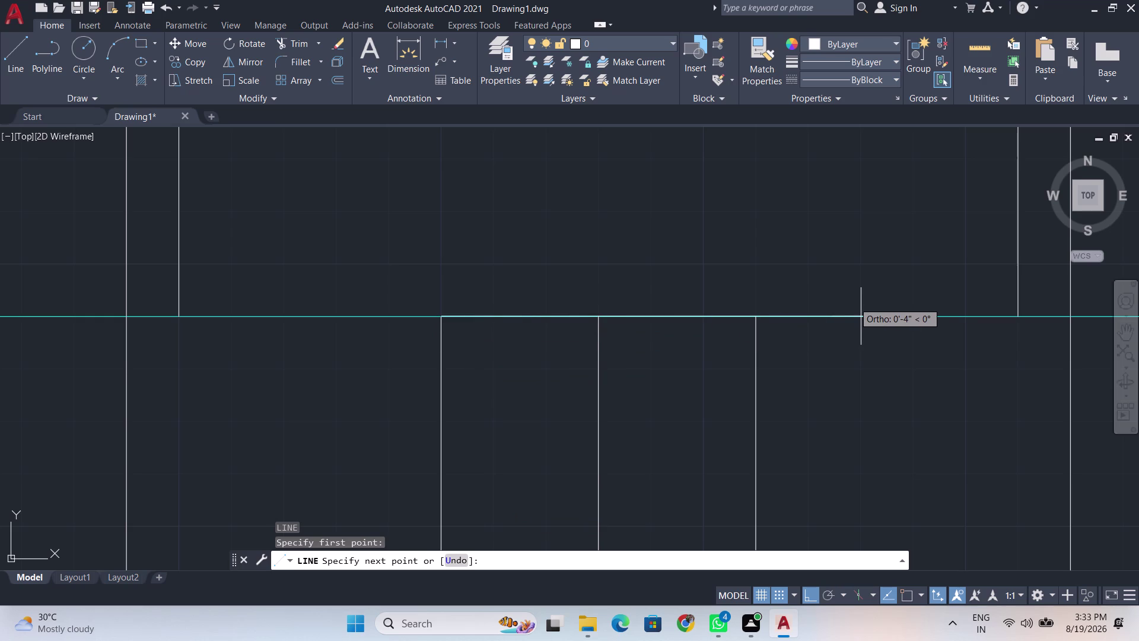
key(BackSpace)
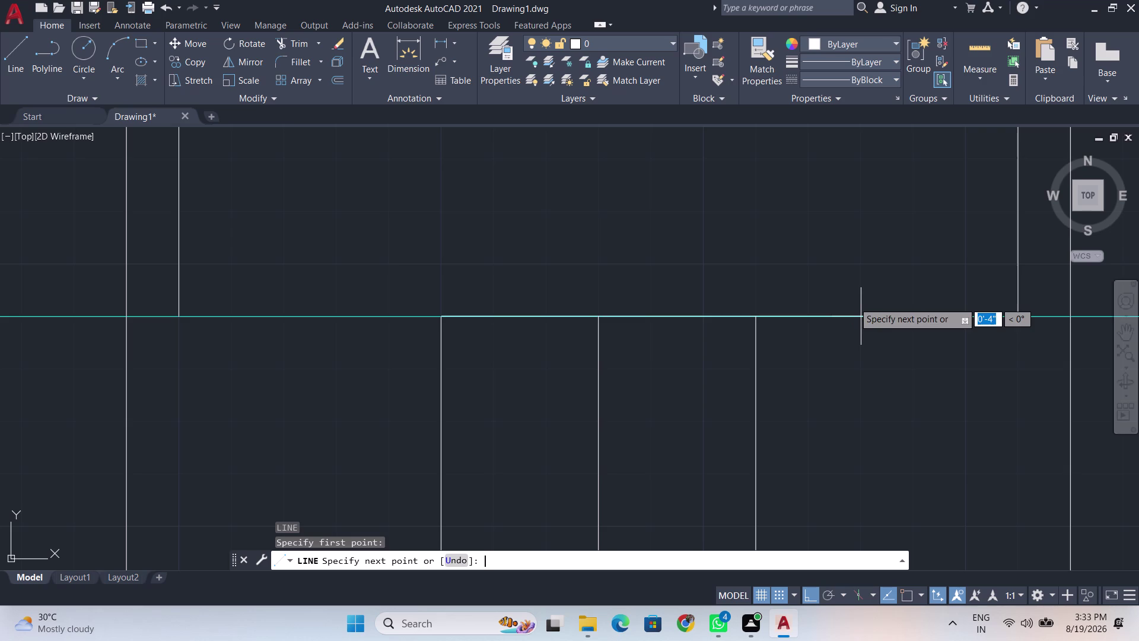
key(BackSpace)
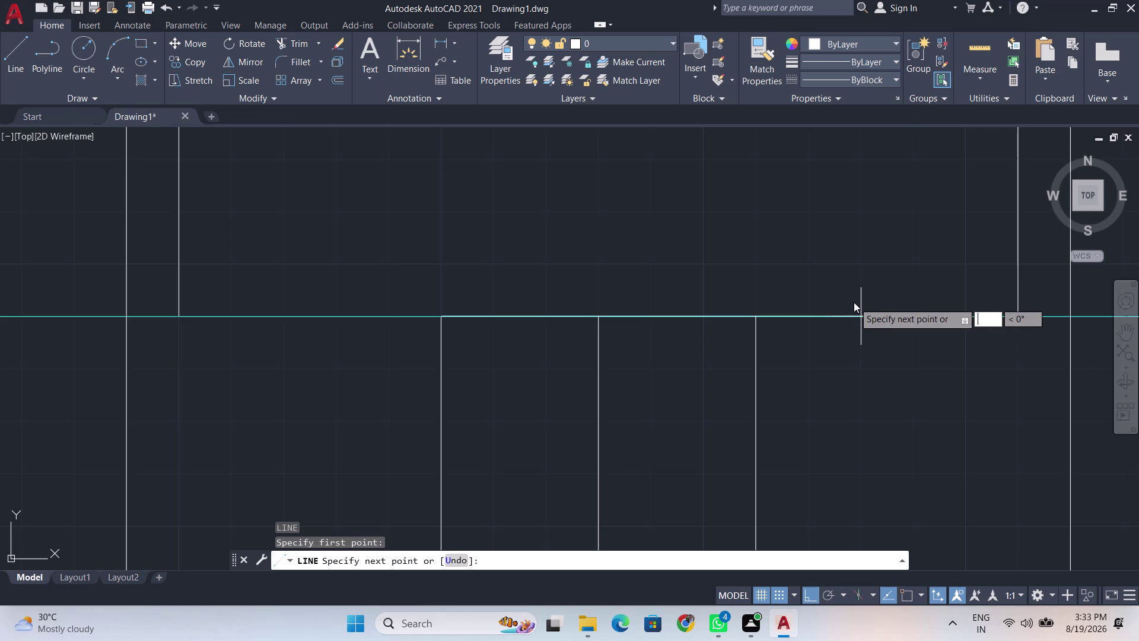
key(9)
key(shift+quotedbl)
key(Return)
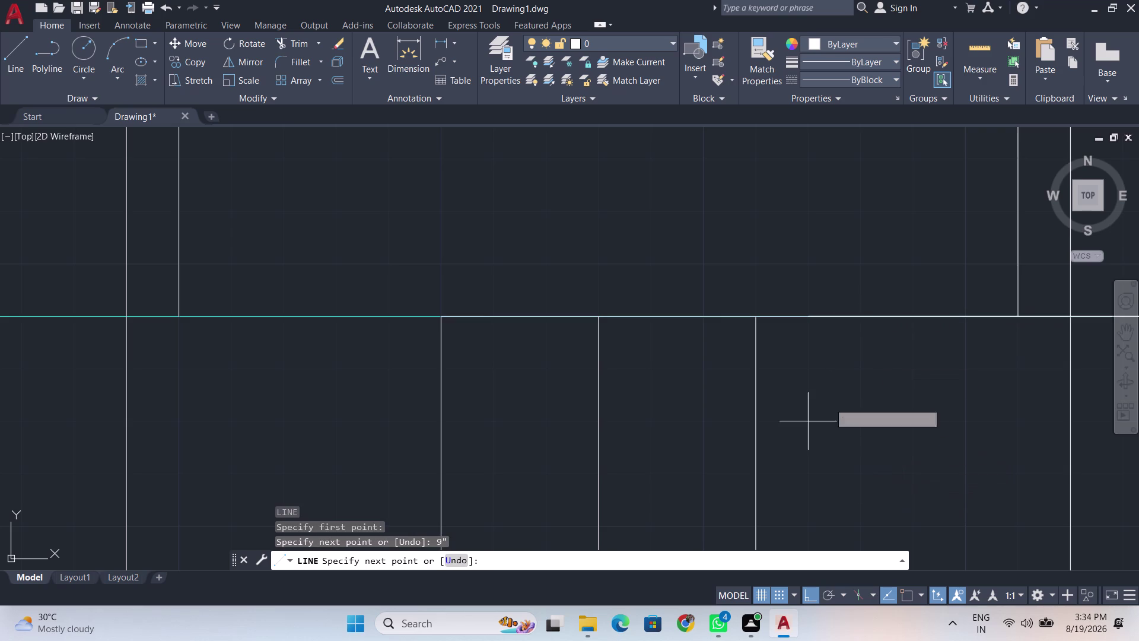
End the line command, undo the last action, and select the new horizontal line.
scroll(down, 3)
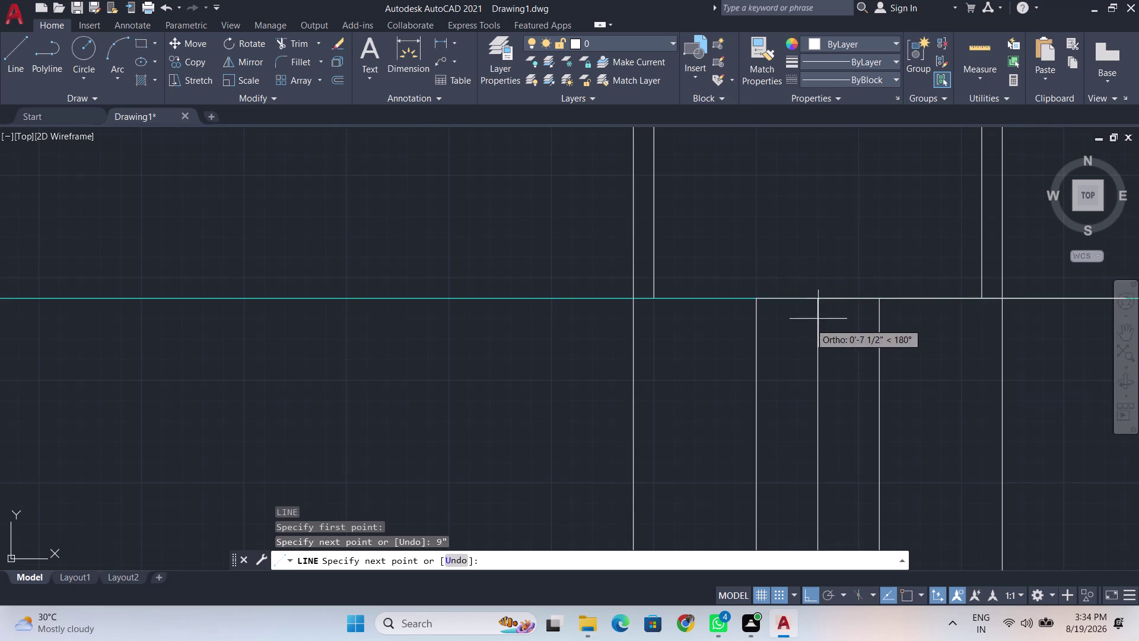
scroll(down, 3)
scroll(up, 3)
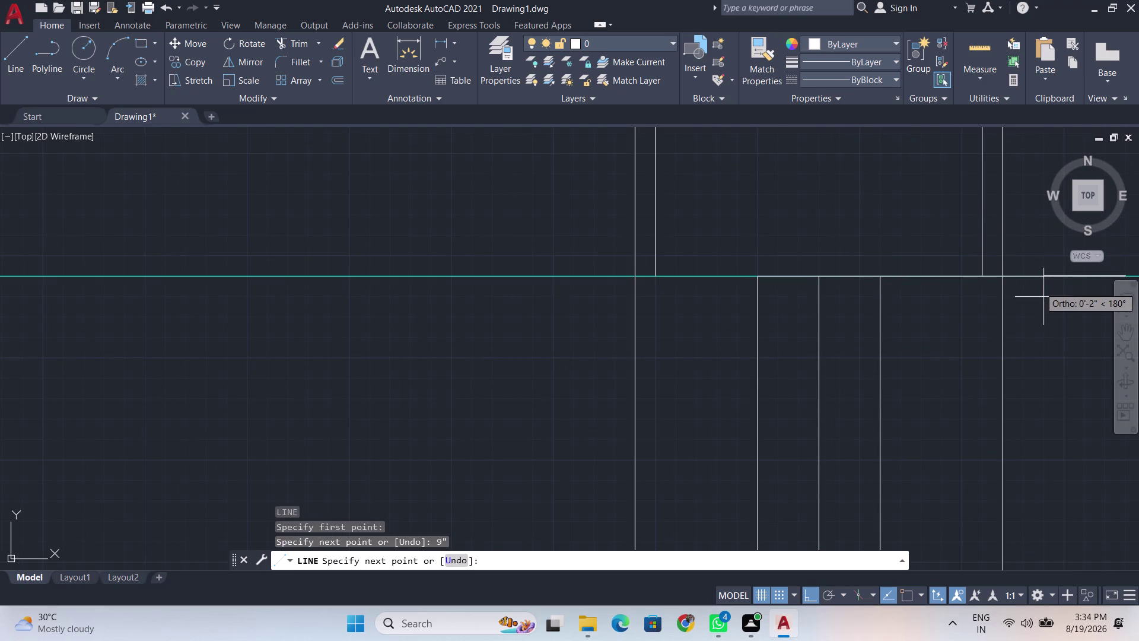
middle_drag(1036, 287, 736, 353)
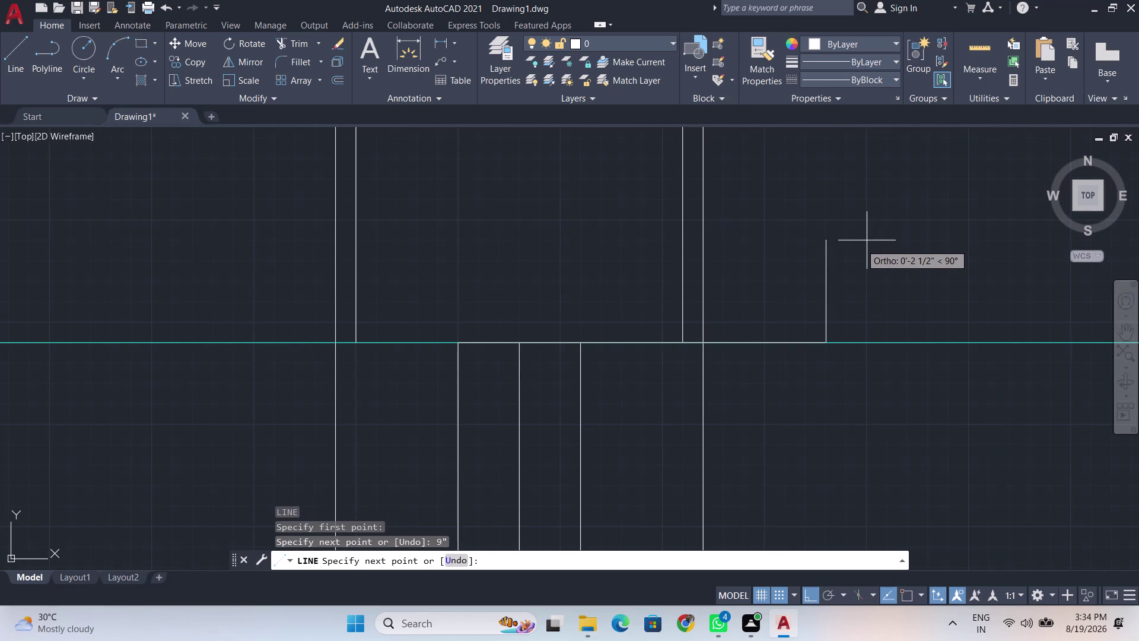
key(Escape)
scroll(up, 3)
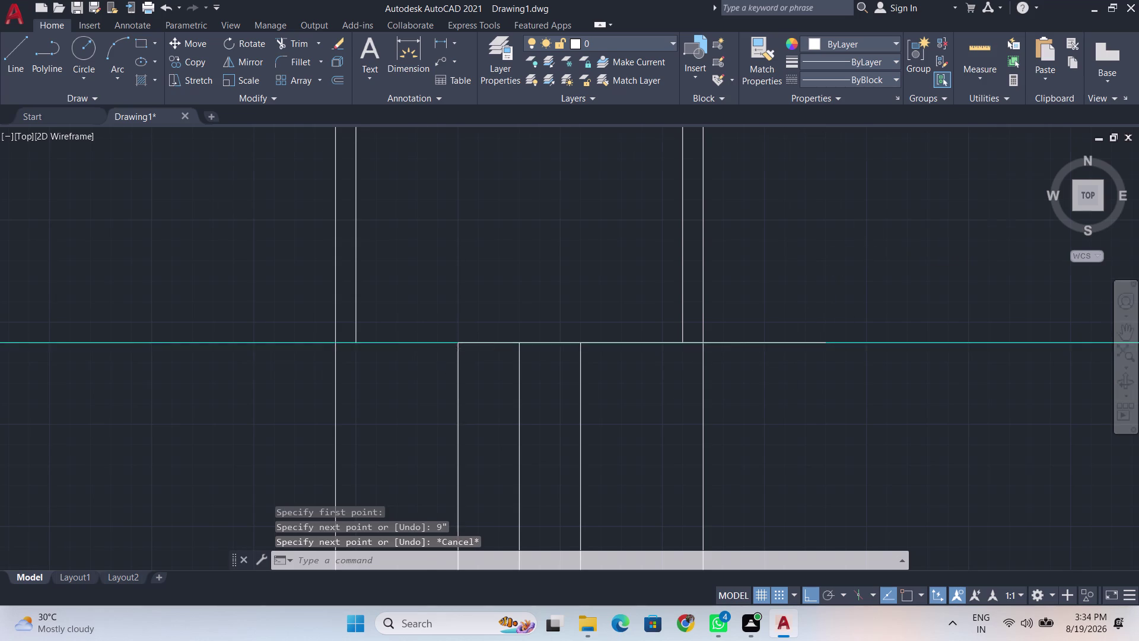
scroll(up, 3)
scroll(up, 3)
scroll(down, 3)
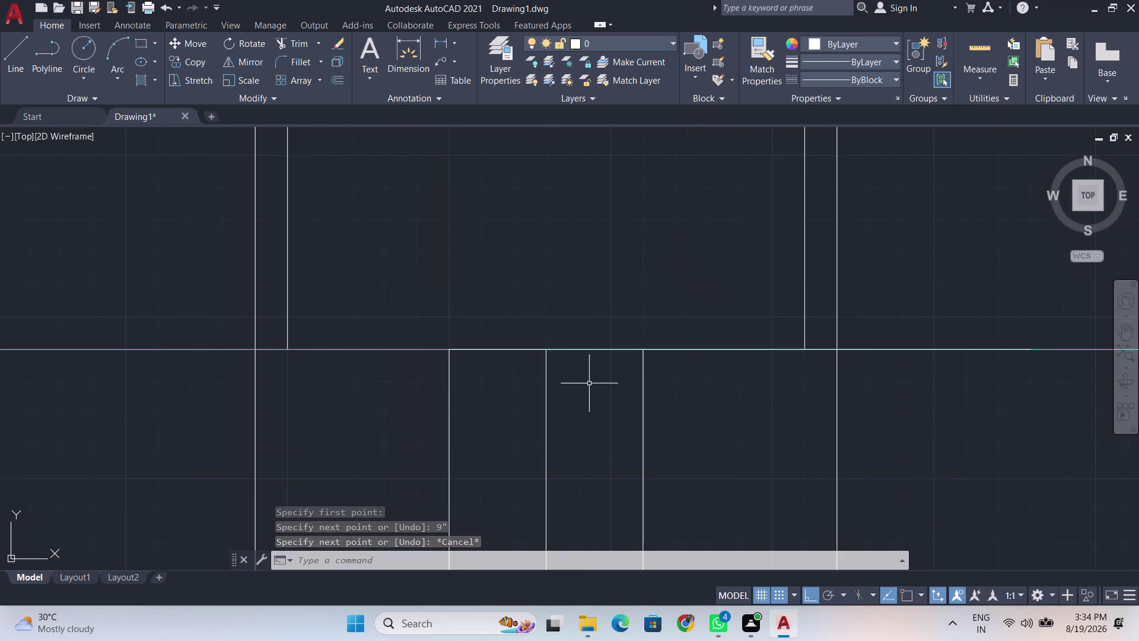
key(ctrl+z)
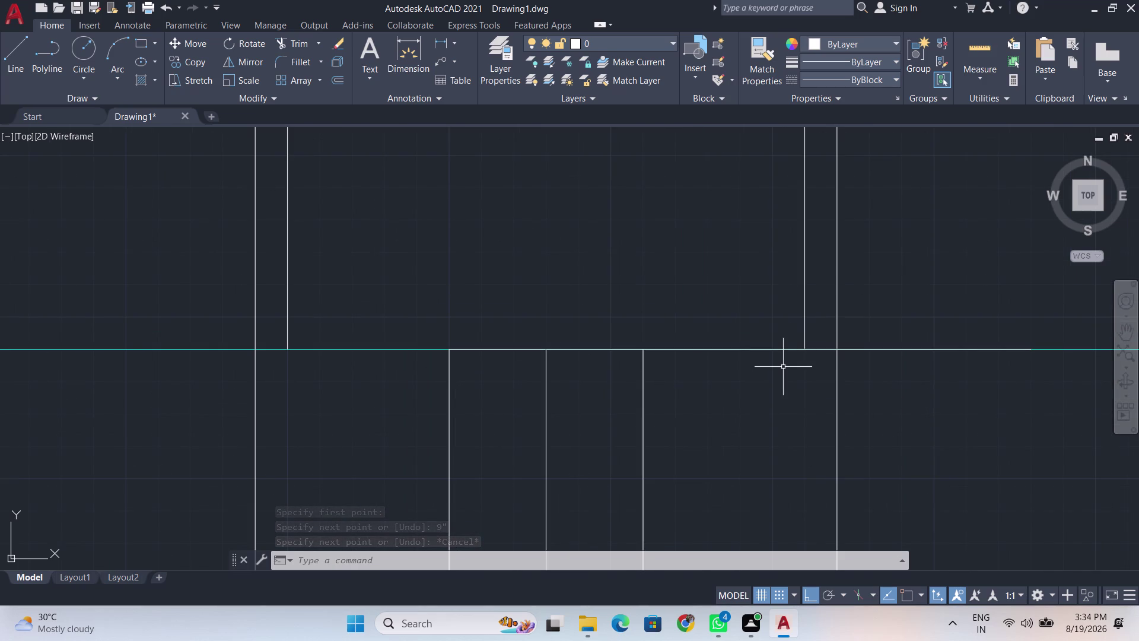
scroll(down, 3)
scroll(up, 3)
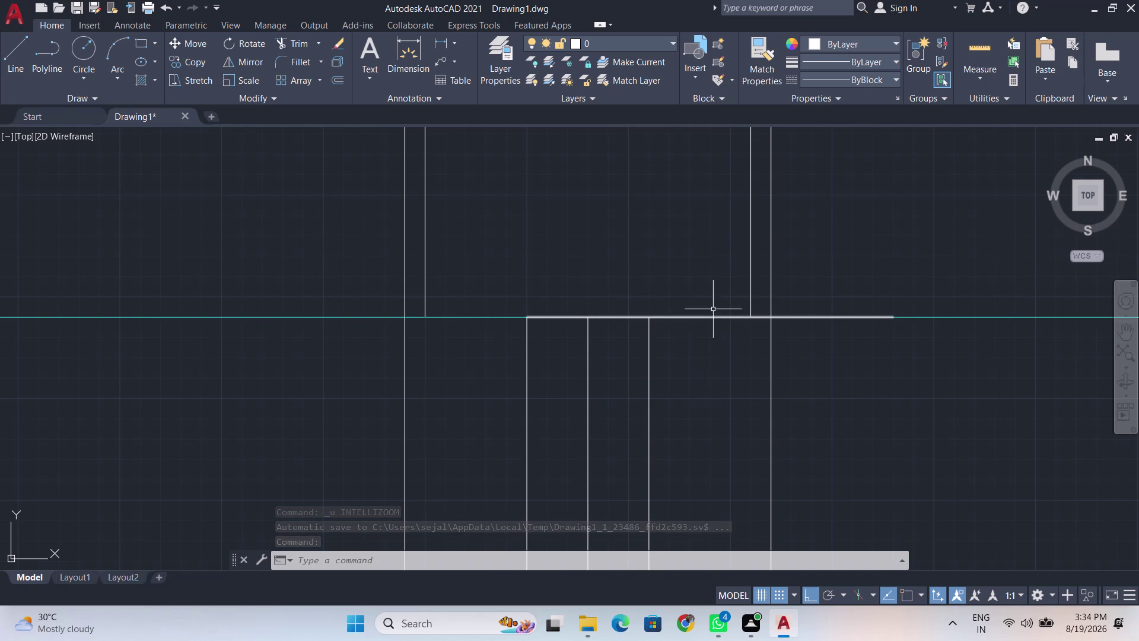
click(855, 318)
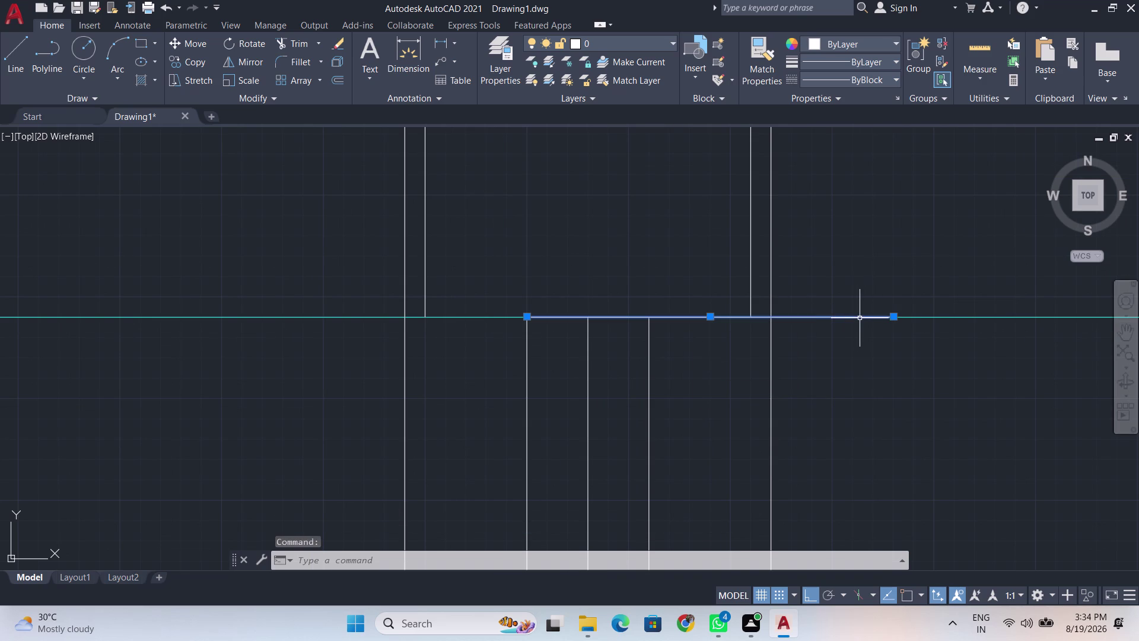
Delete the stray line and start a new line at the inner panel's top.
key(Delete)
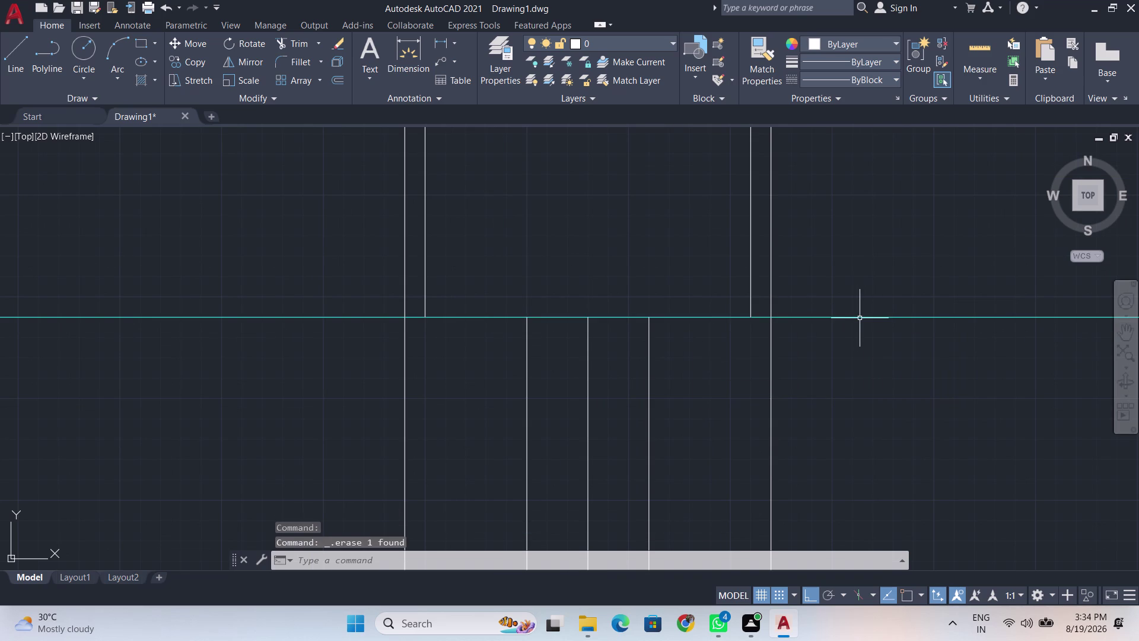
scroll(up, 3)
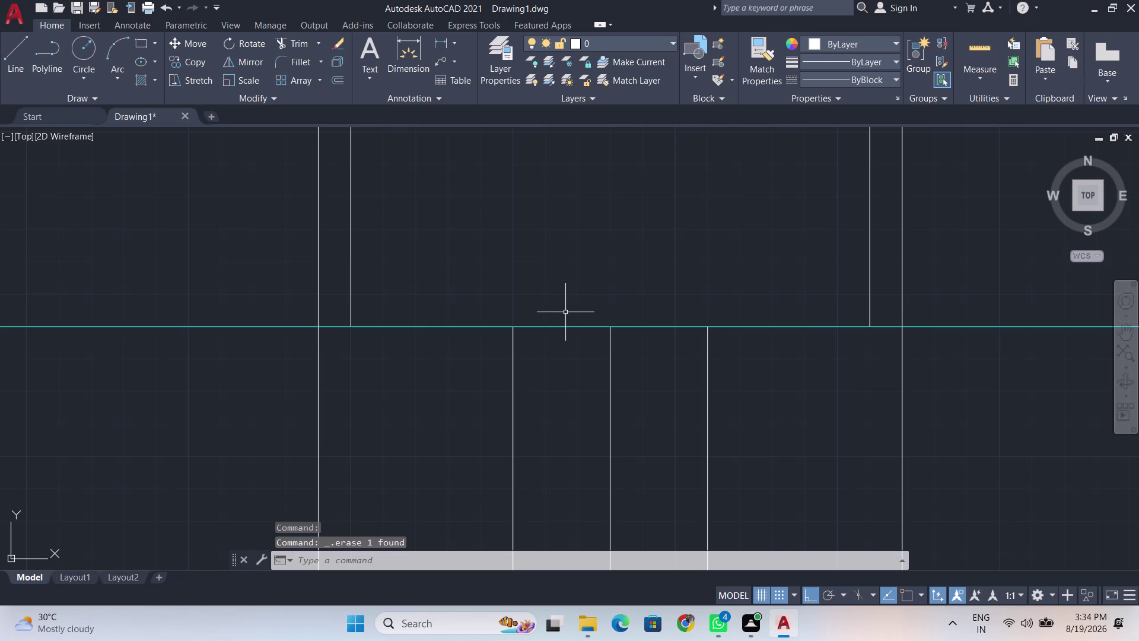
key(l)
key(Return)
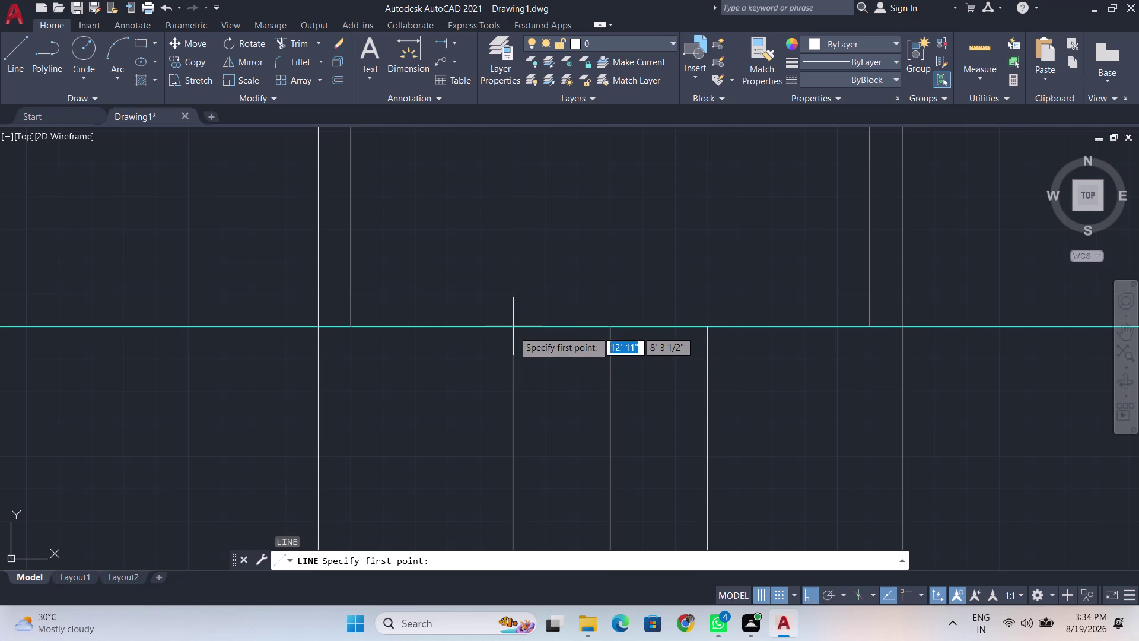
click(512, 331)
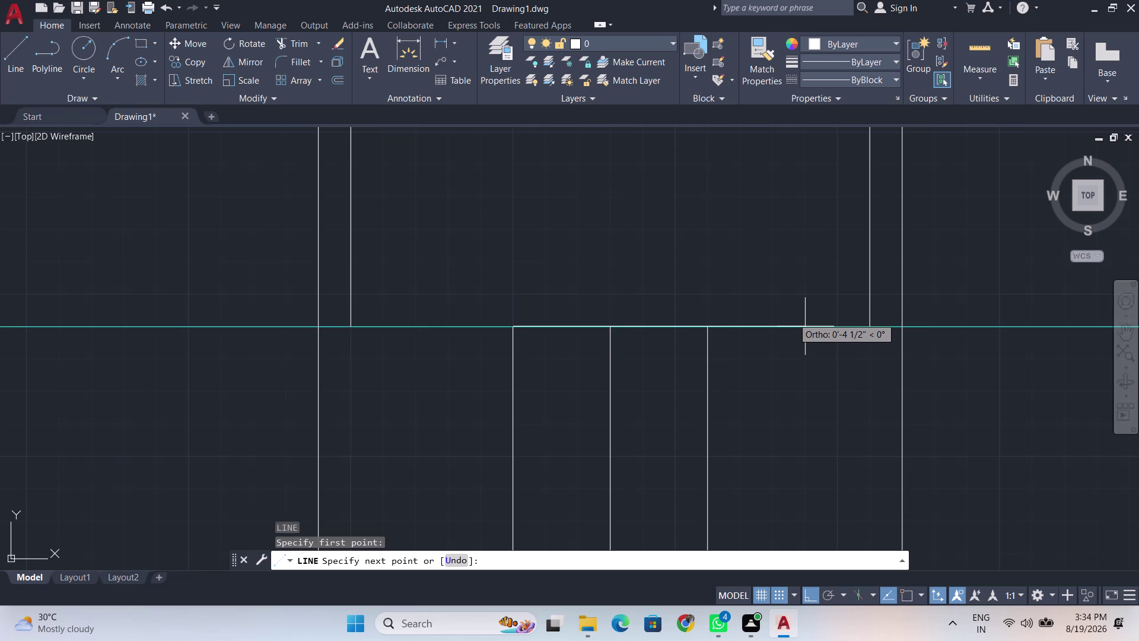
scroll(down, 3)
scroll(down, 3)
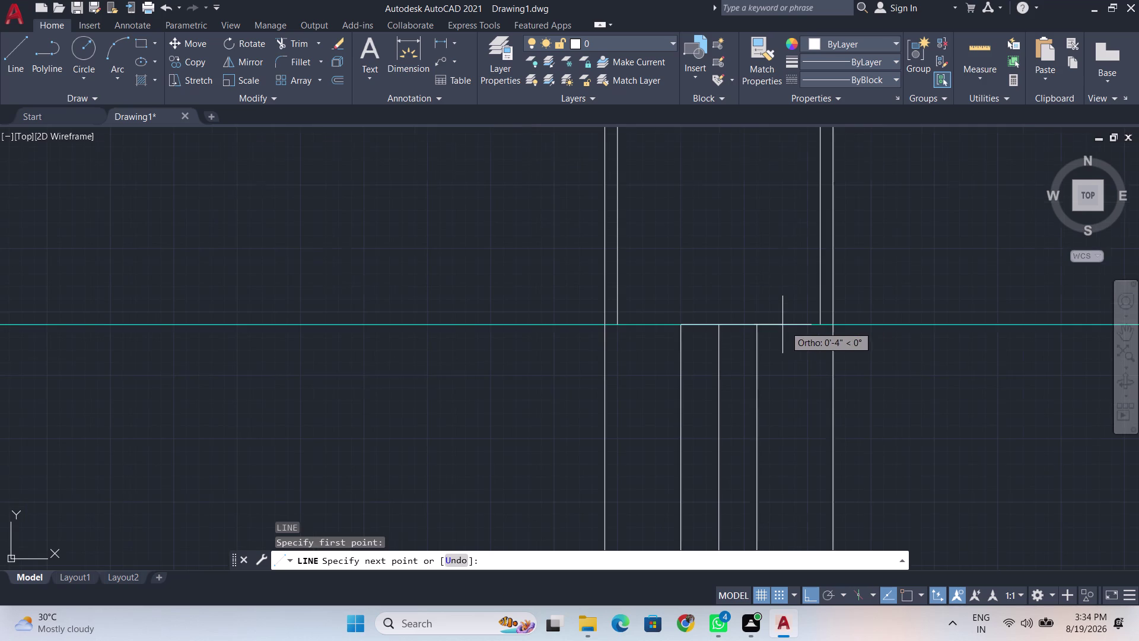
scroll(down, 3)
middle_drag(784, 327, 696, 333)
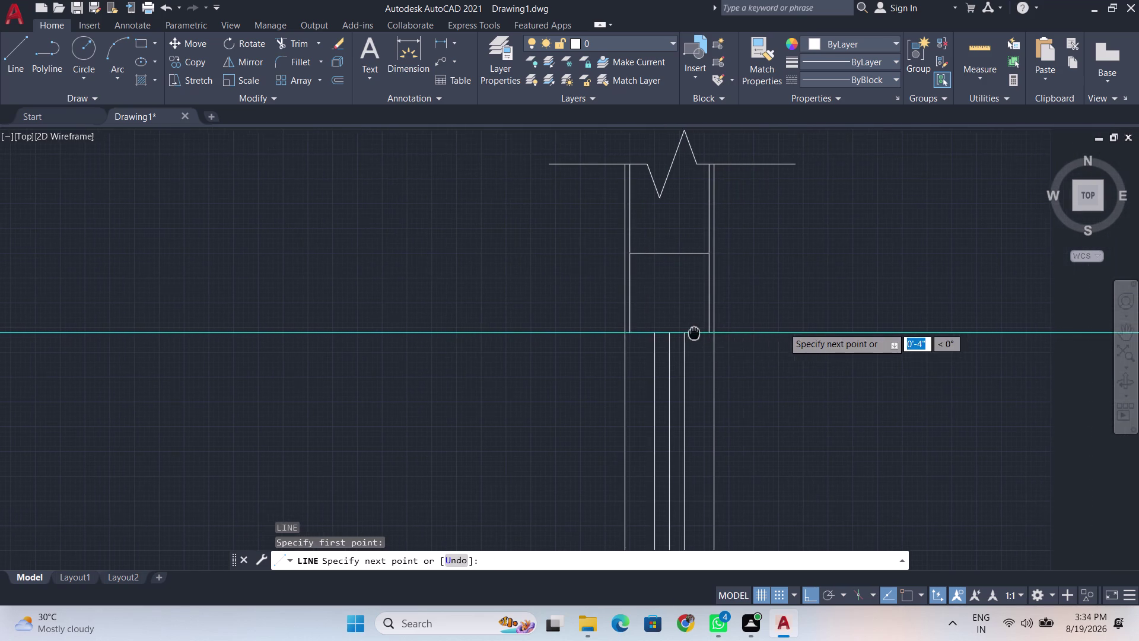
middle_drag(696, 333, 694, 333)
scroll(up, 3)
scroll(up, 3)
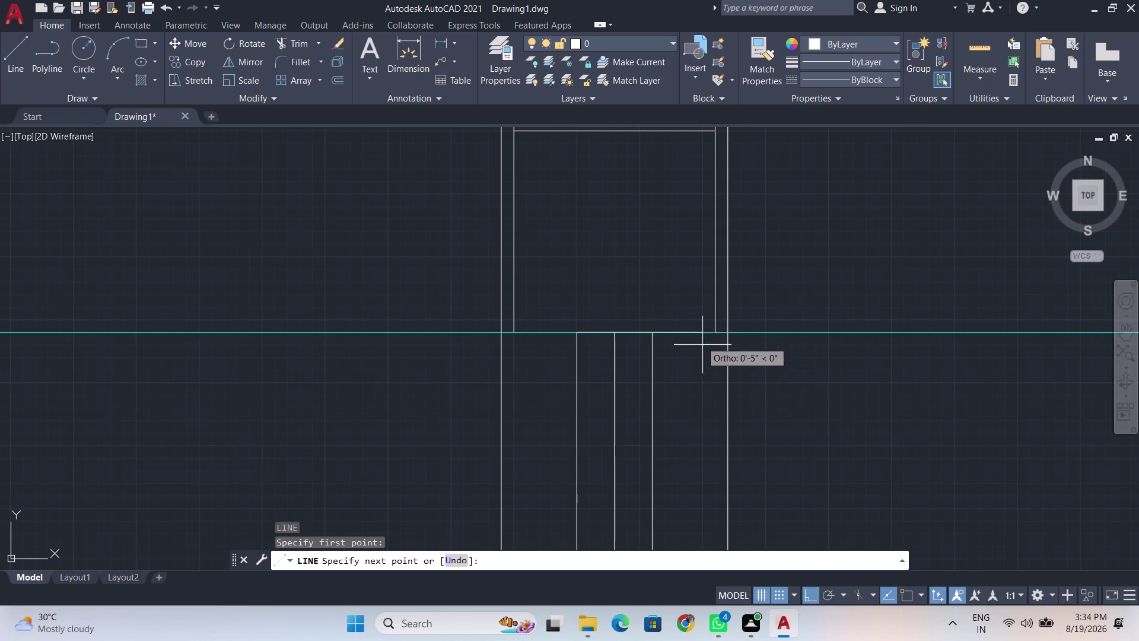
scroll(up, 3)
scroll(up, 3)
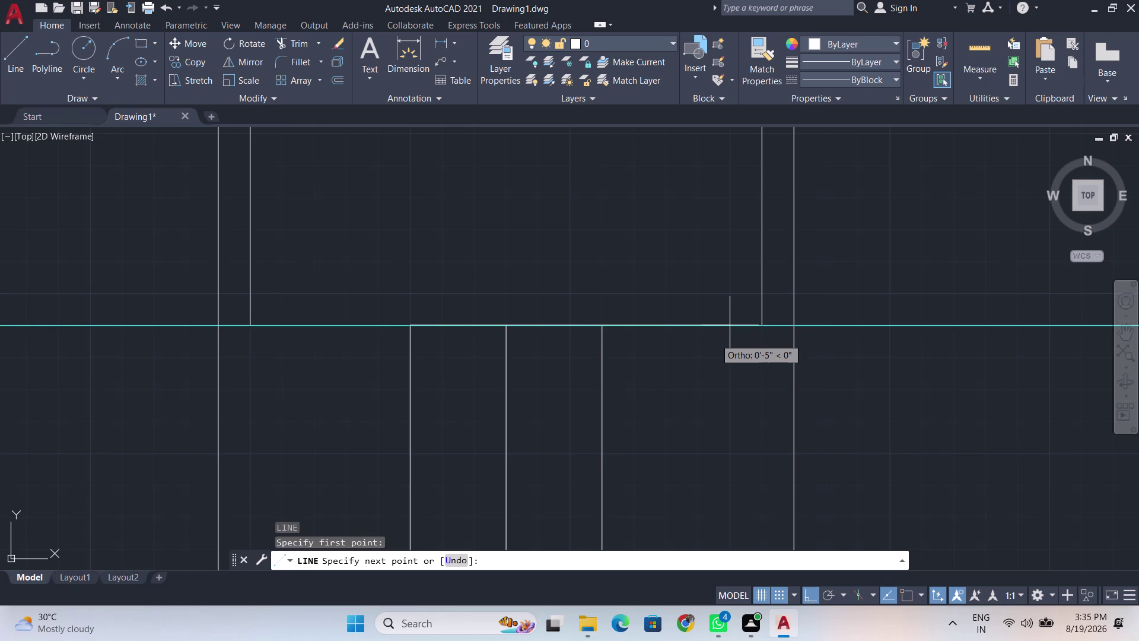
Cancel the line without drawing it and recentre the view on the door.
key(Escape)
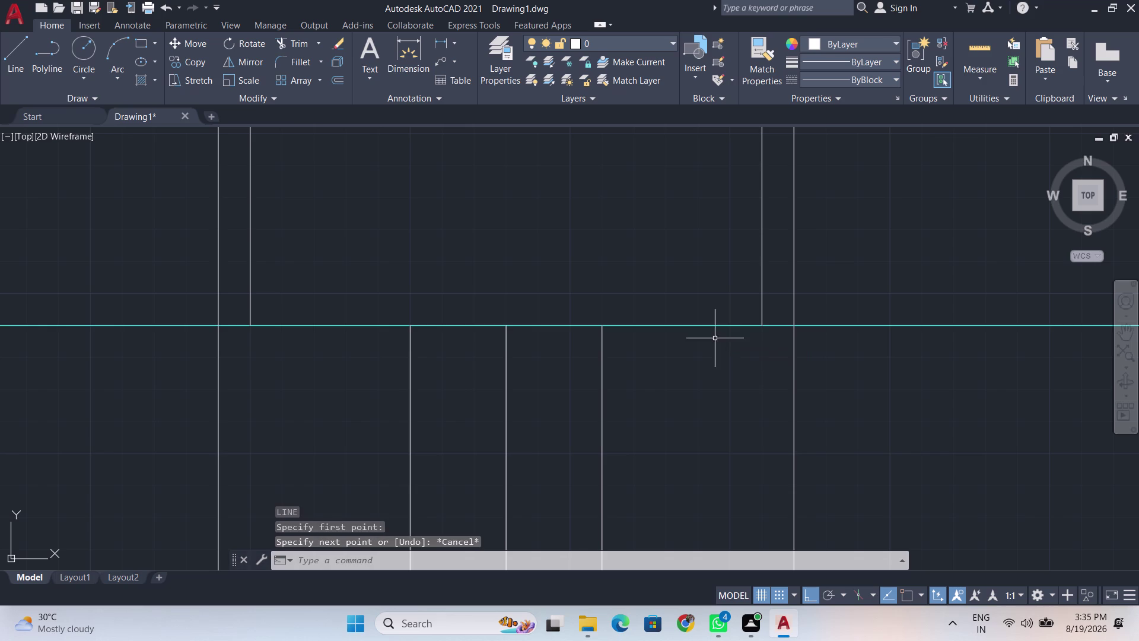
scroll(up, 3)
scroll(down, 3)
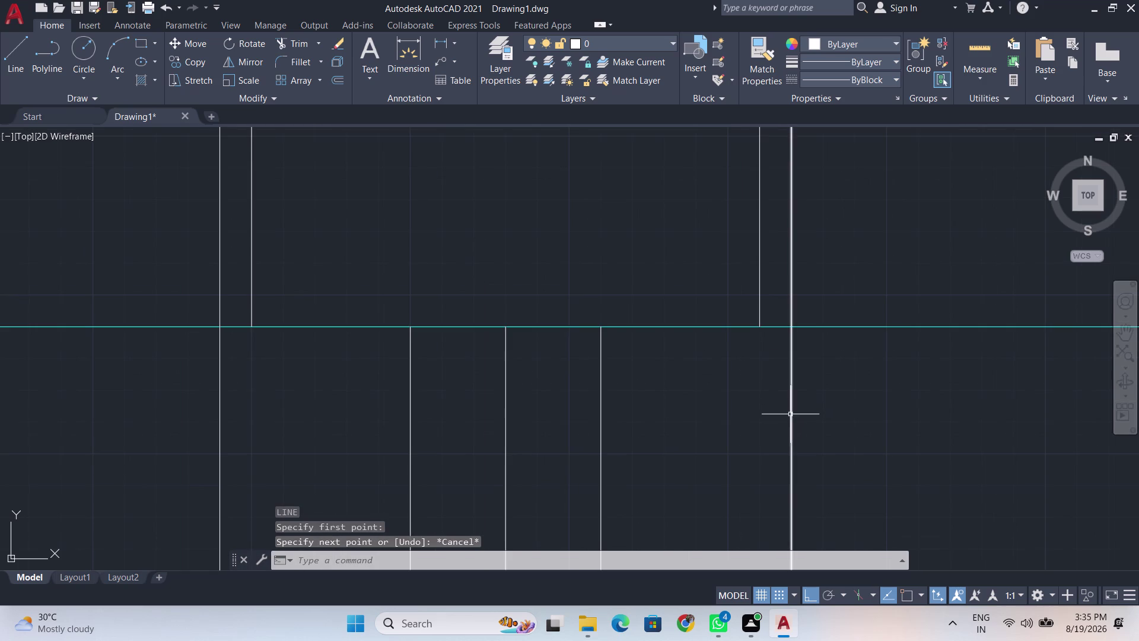
middle_drag(791, 439, 755, 362)
scroll(down, 3)
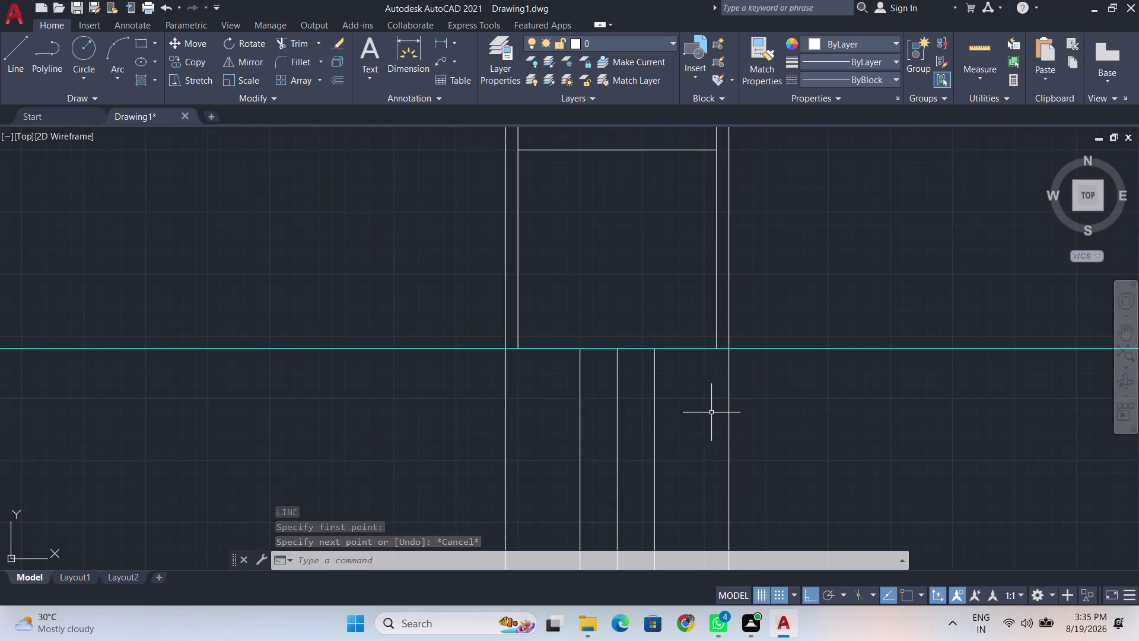
click(887, 37)
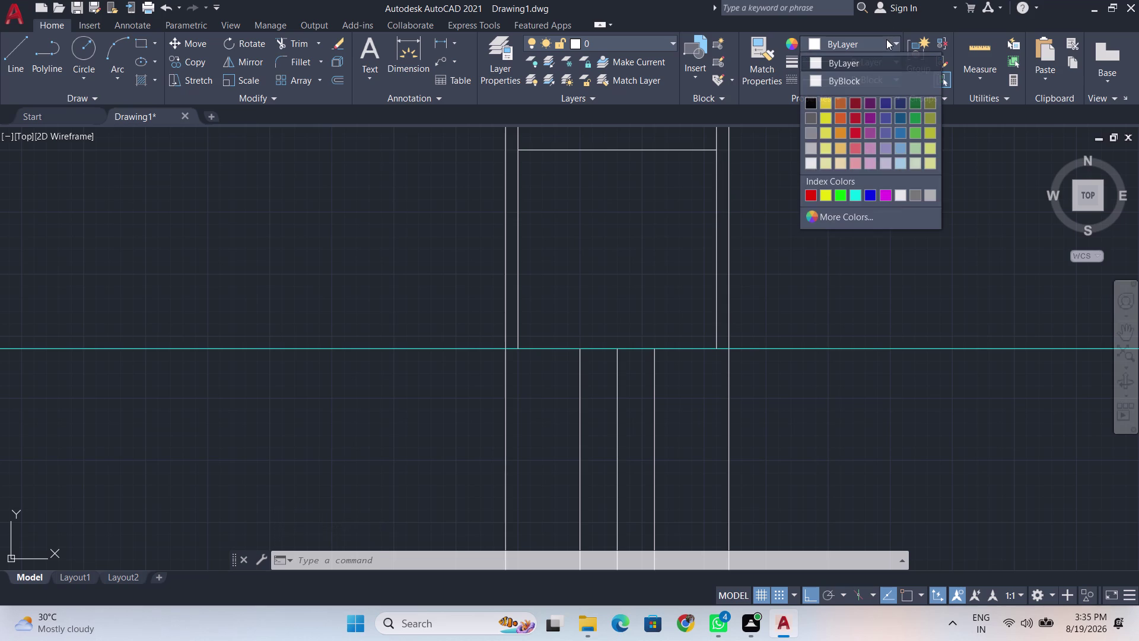
click(851, 133)
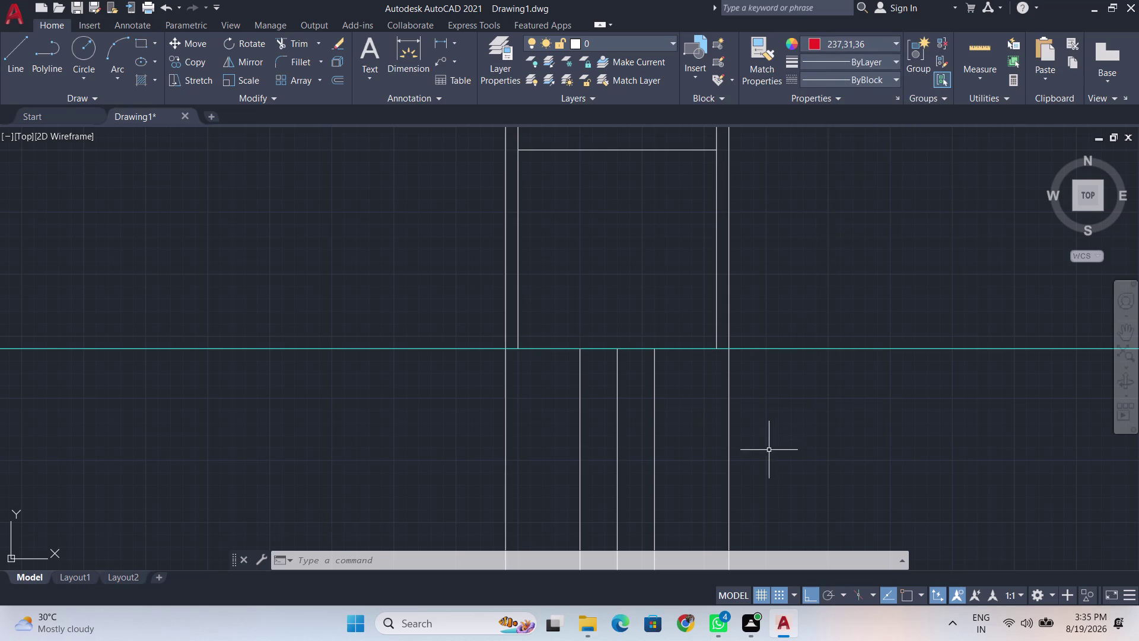
scroll(up, 3)
middle_drag(761, 428, 689, 362)
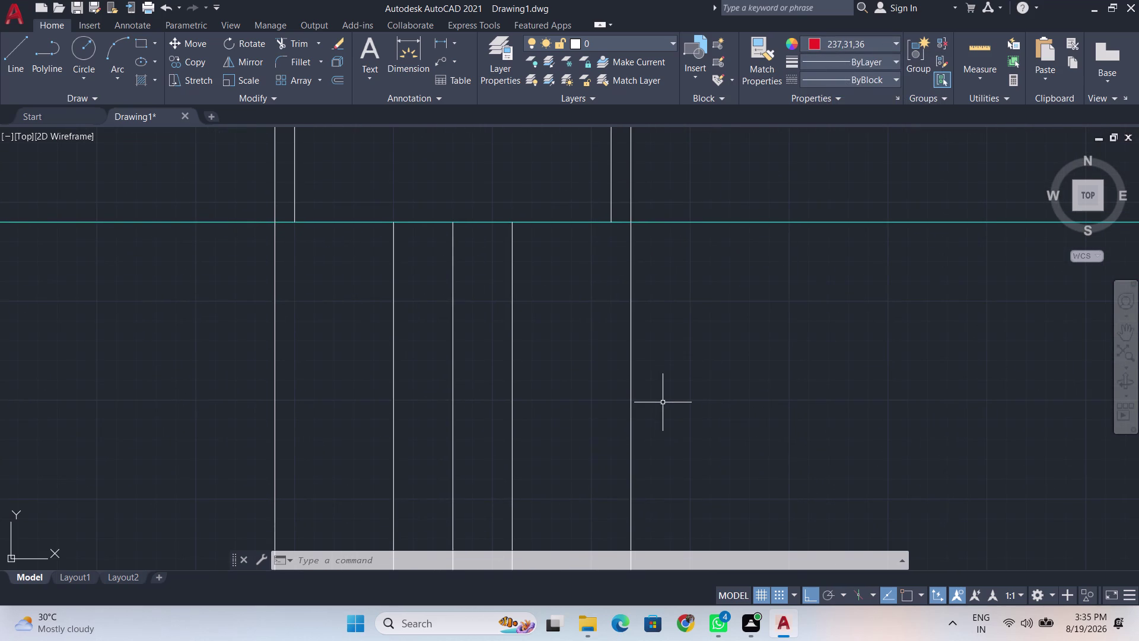
text(off)
key(Return)
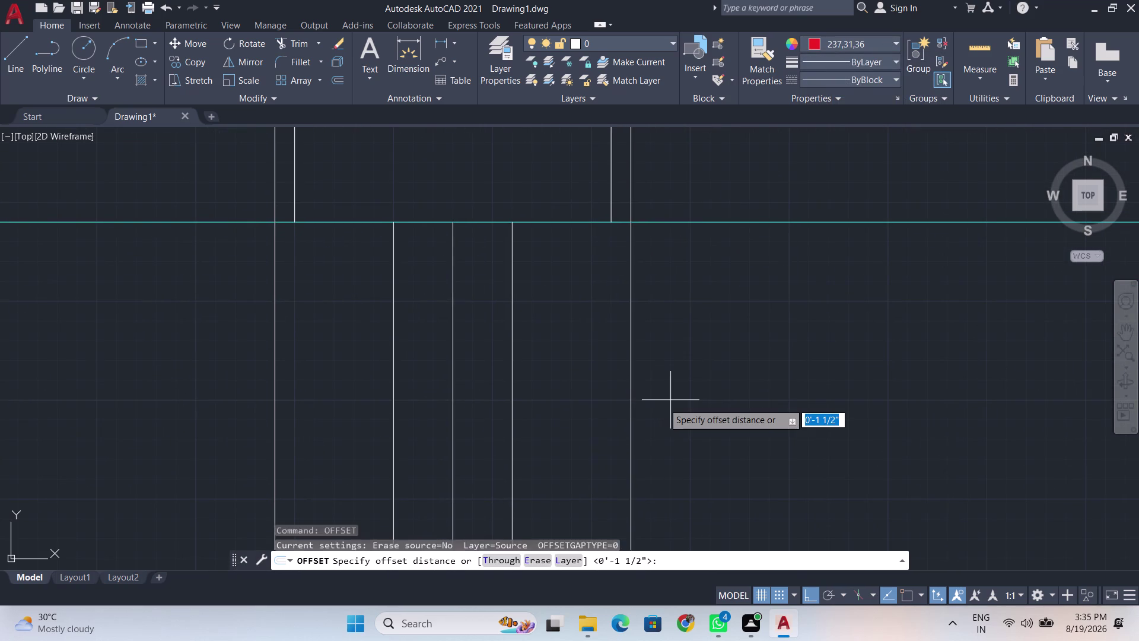
click(625, 436)
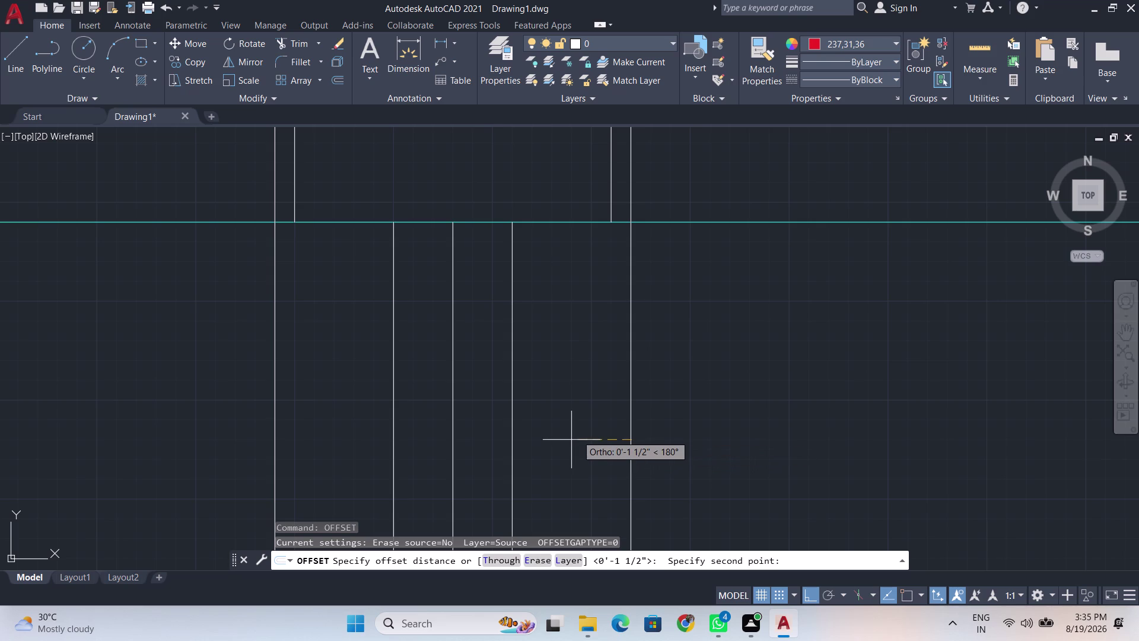
key(BackSpace)
key(BackSpace)
key(3)
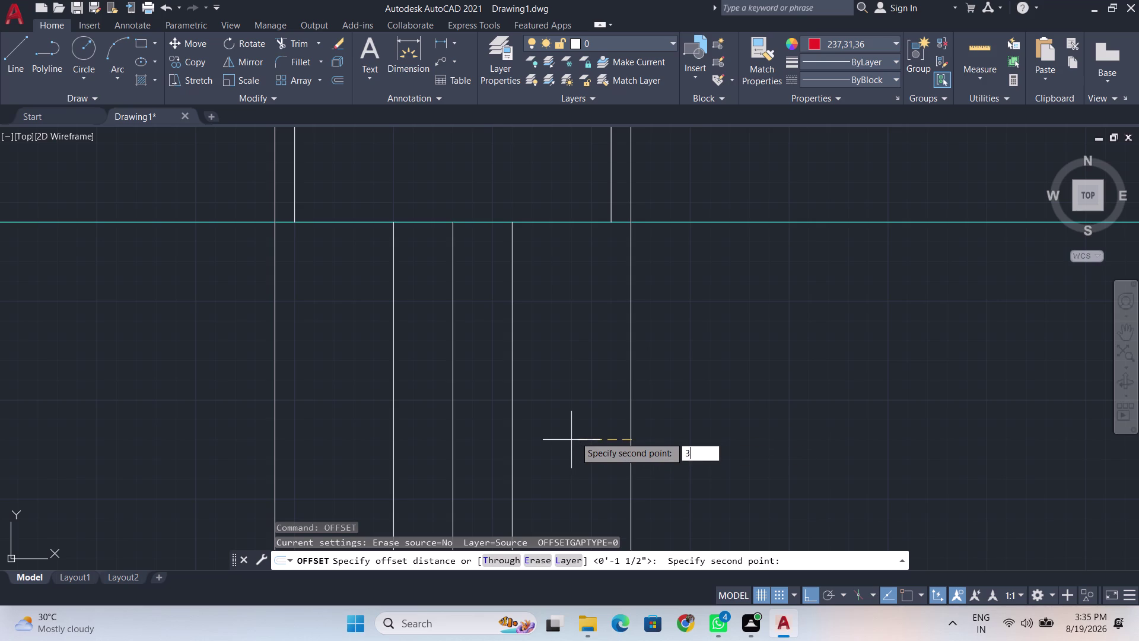
key(shift+quotedbl)
key(Return)
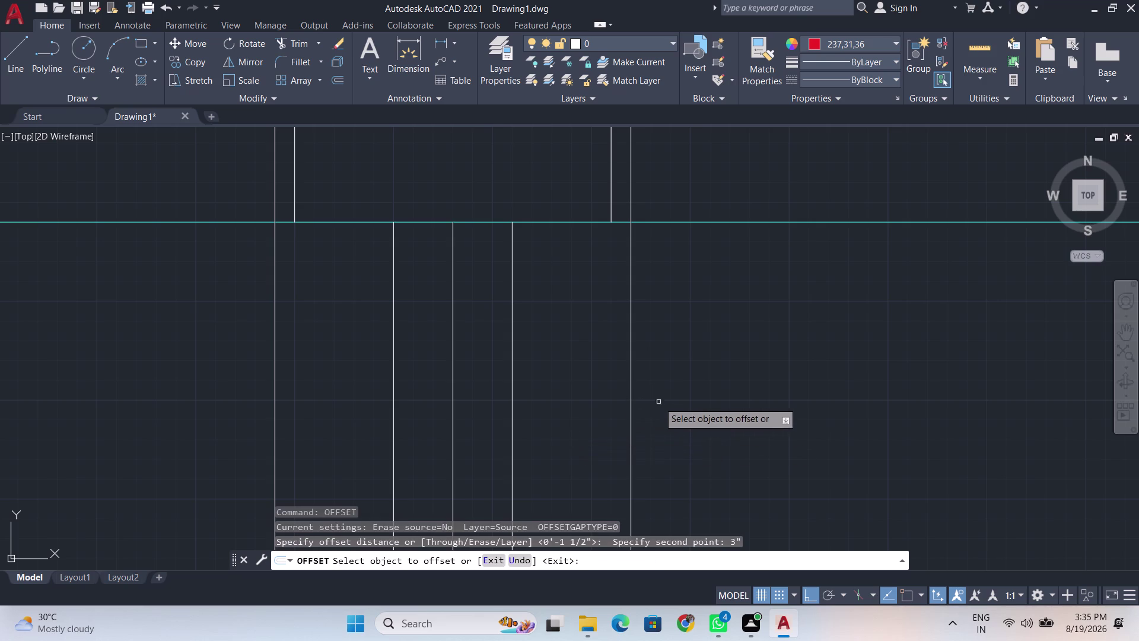
click(630, 436)
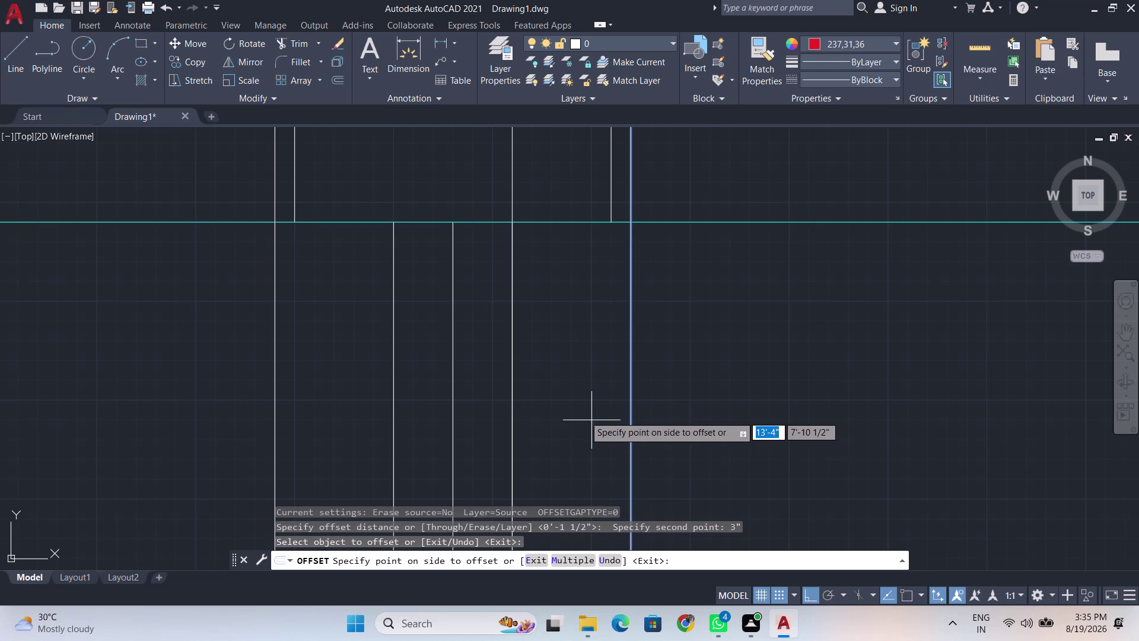
scroll(down, 3)
scroll(down, 3)
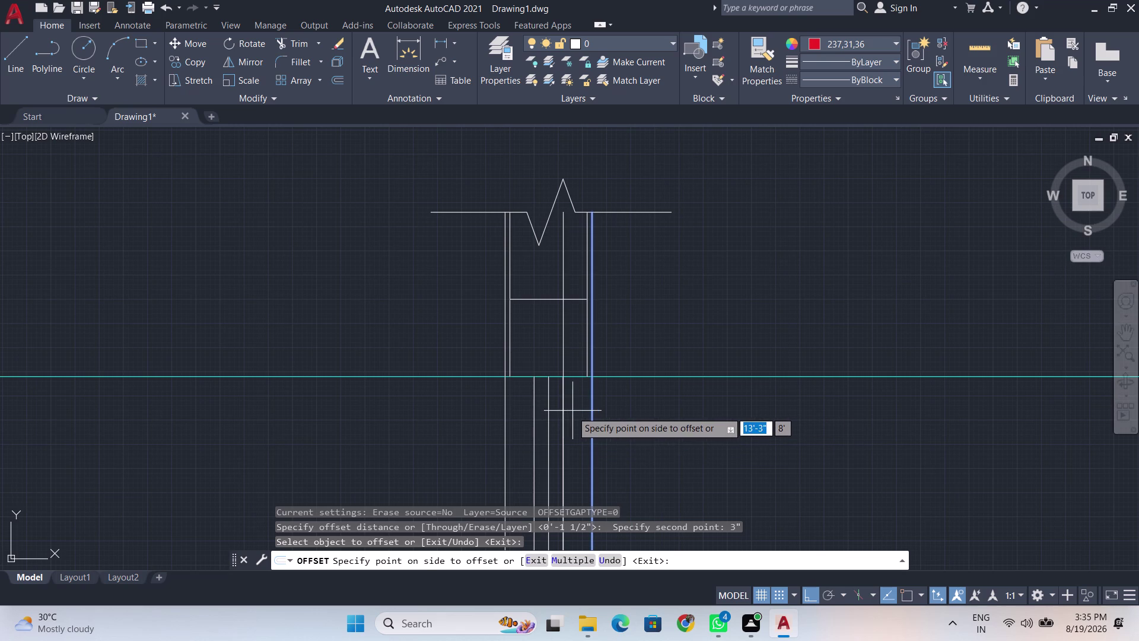
key(Escape)
scroll(up, 3)
click(882, 45)
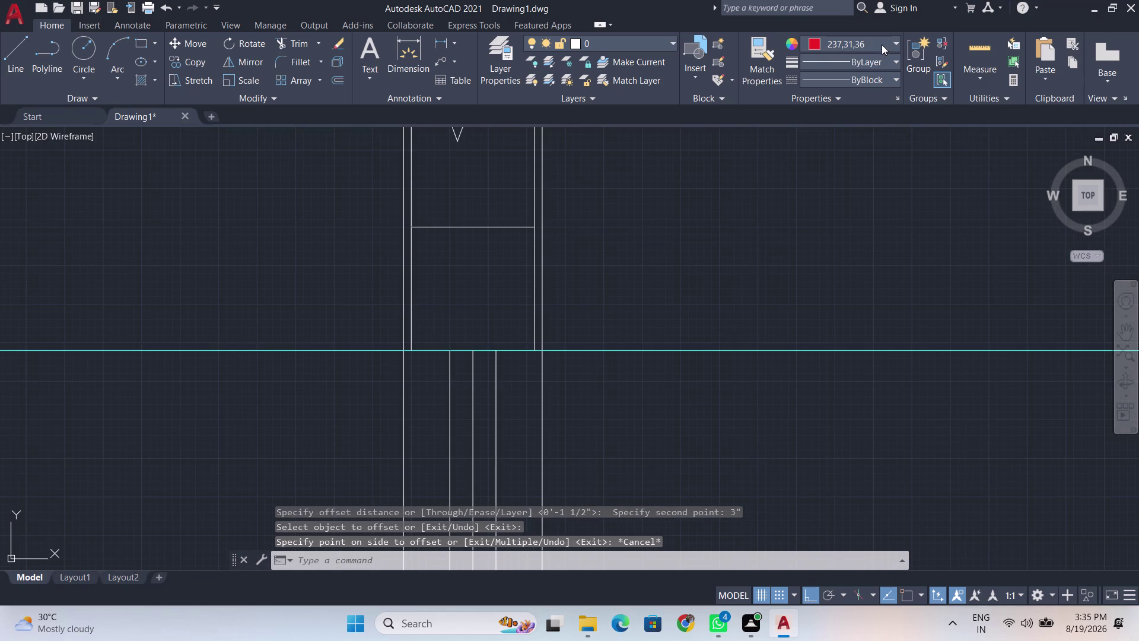
click(839, 63)
scroll(up, 3)
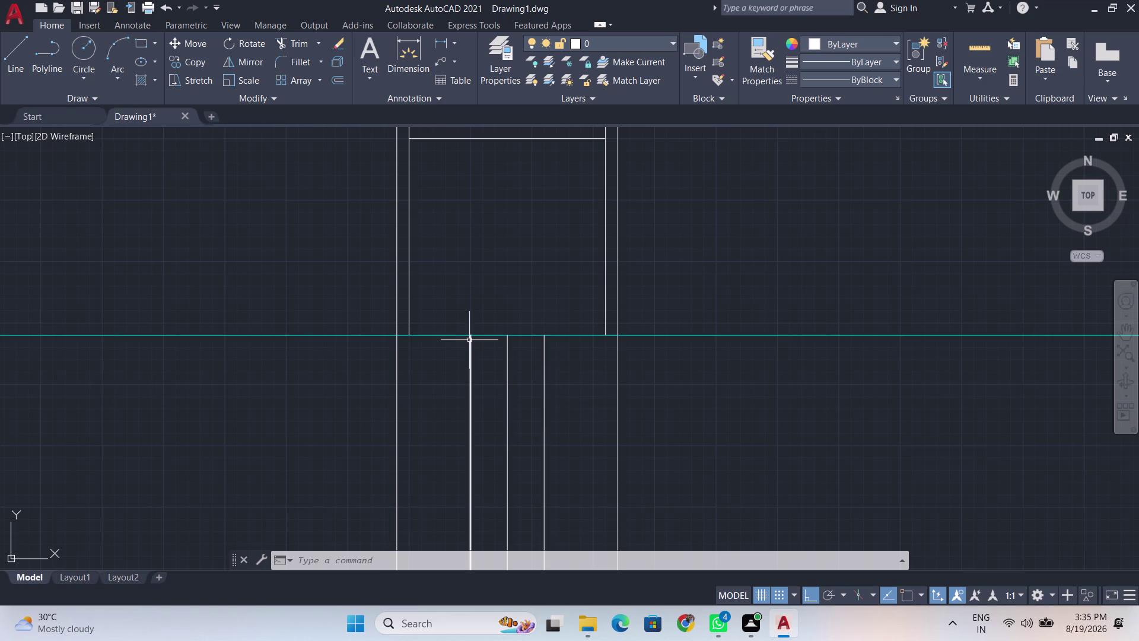
scroll(up, 3)
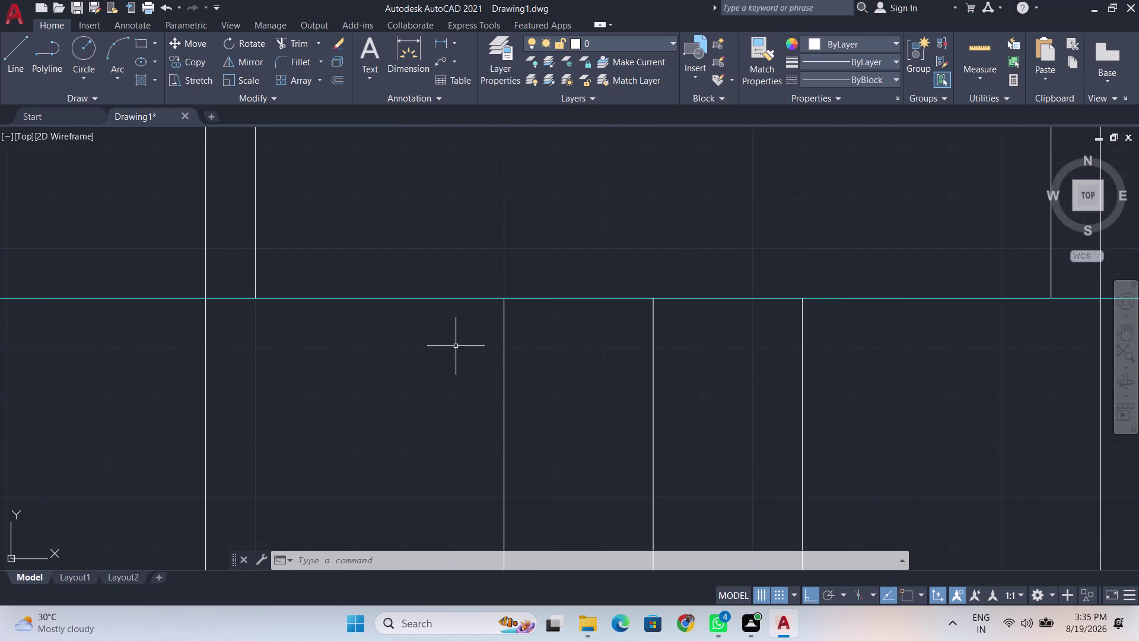
Draw a 6-inch downward line from the top of the panel line.
key(l)
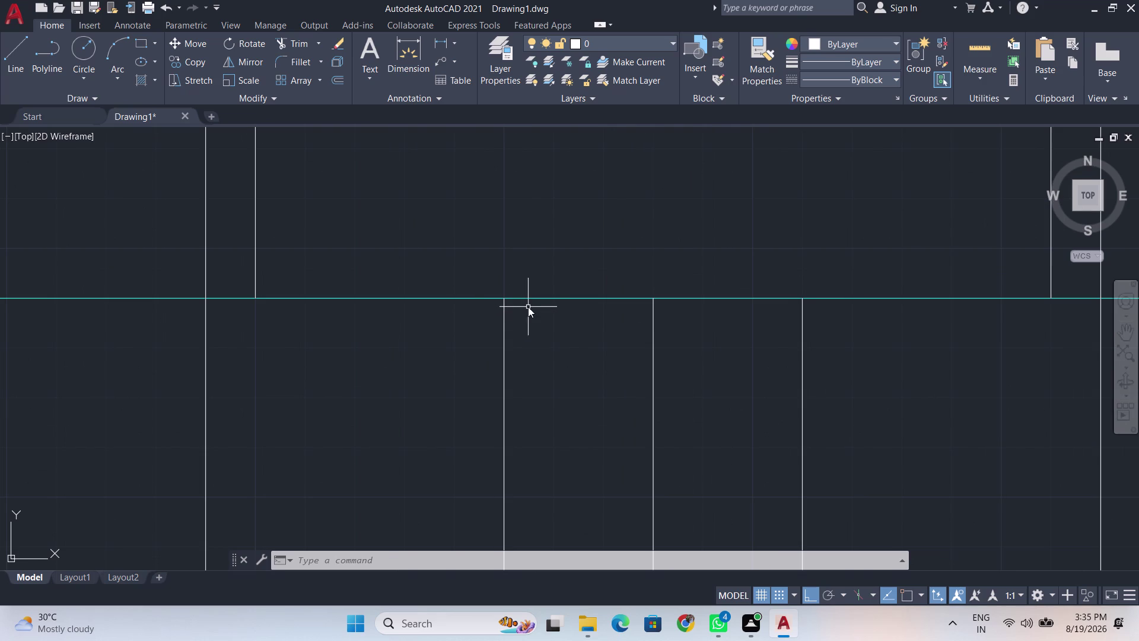
key(Return)
click(528, 307)
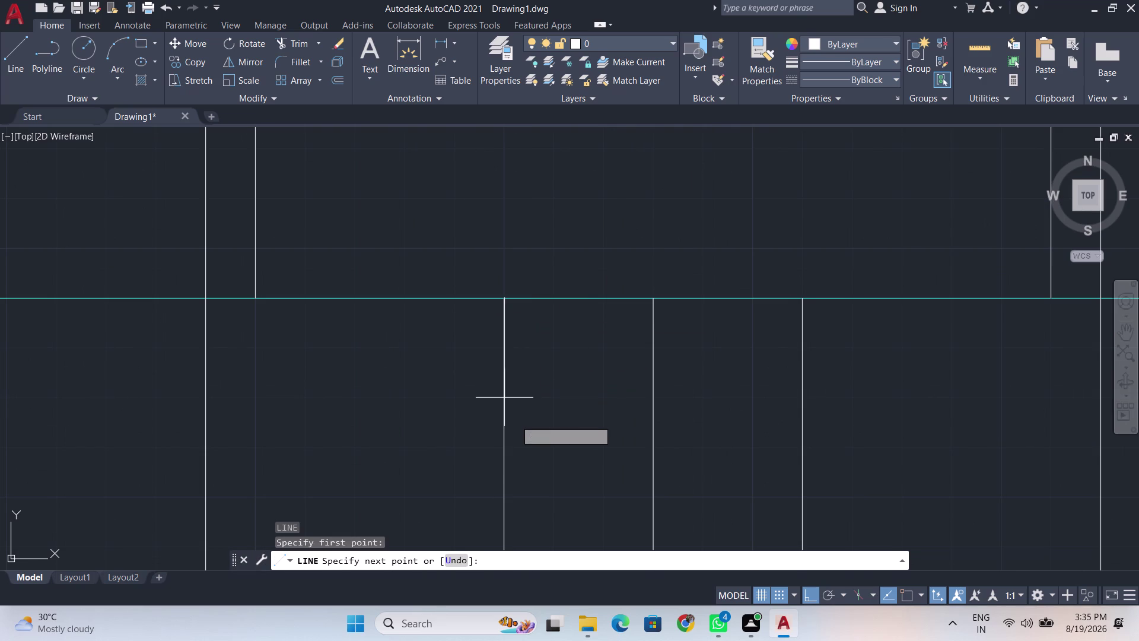
key(BackSpace)
key(BackSpace)
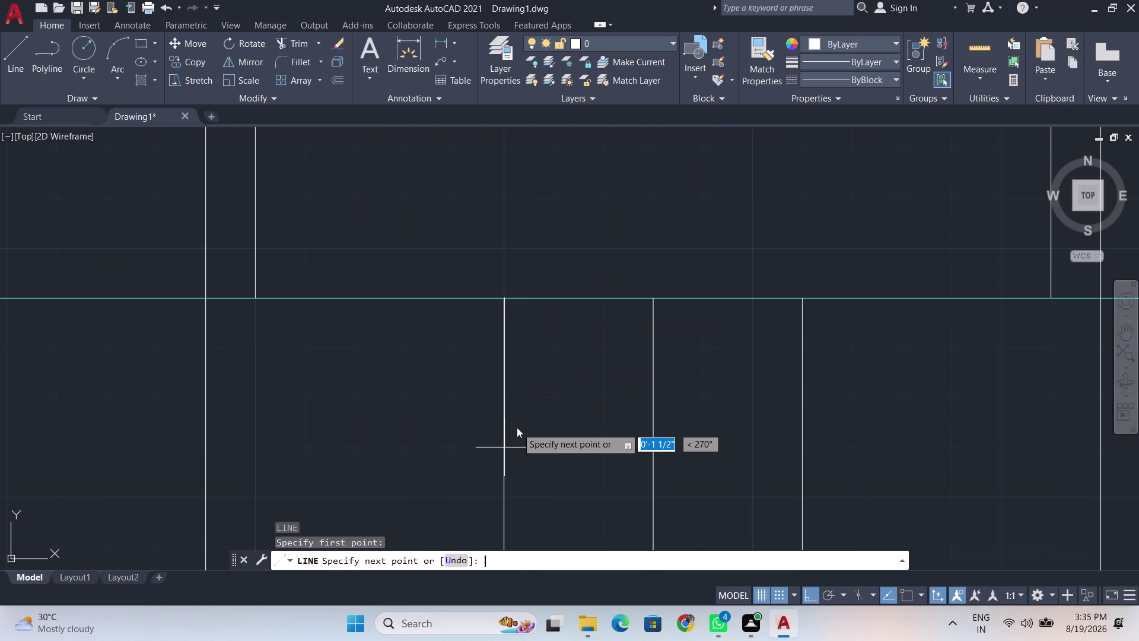
key(6)
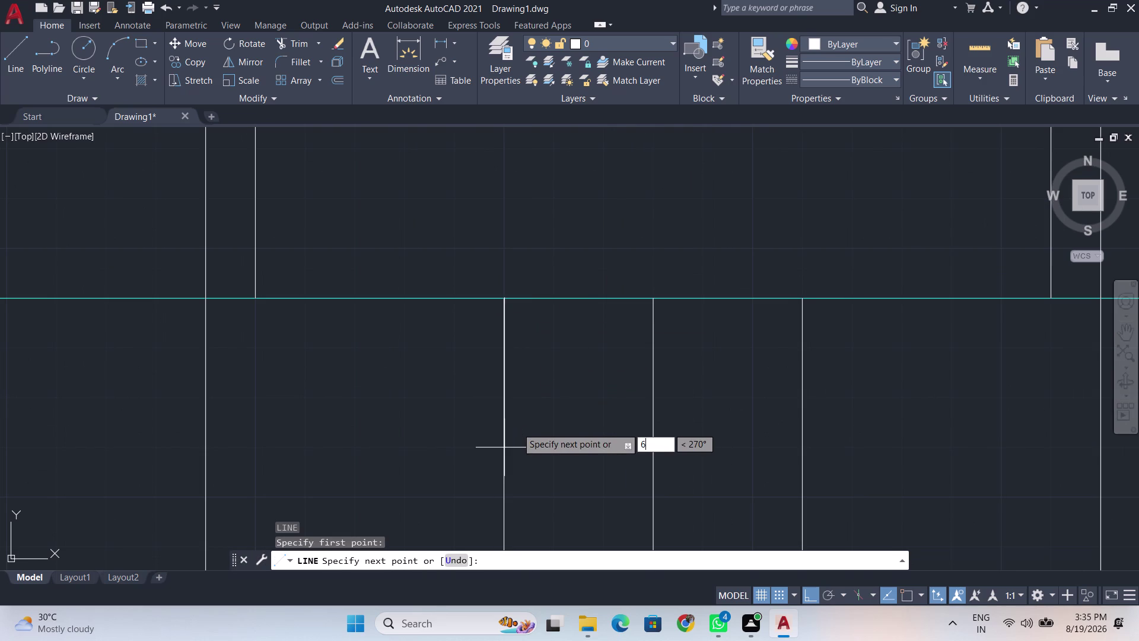
key(shift+quotedbl)
key(Return)
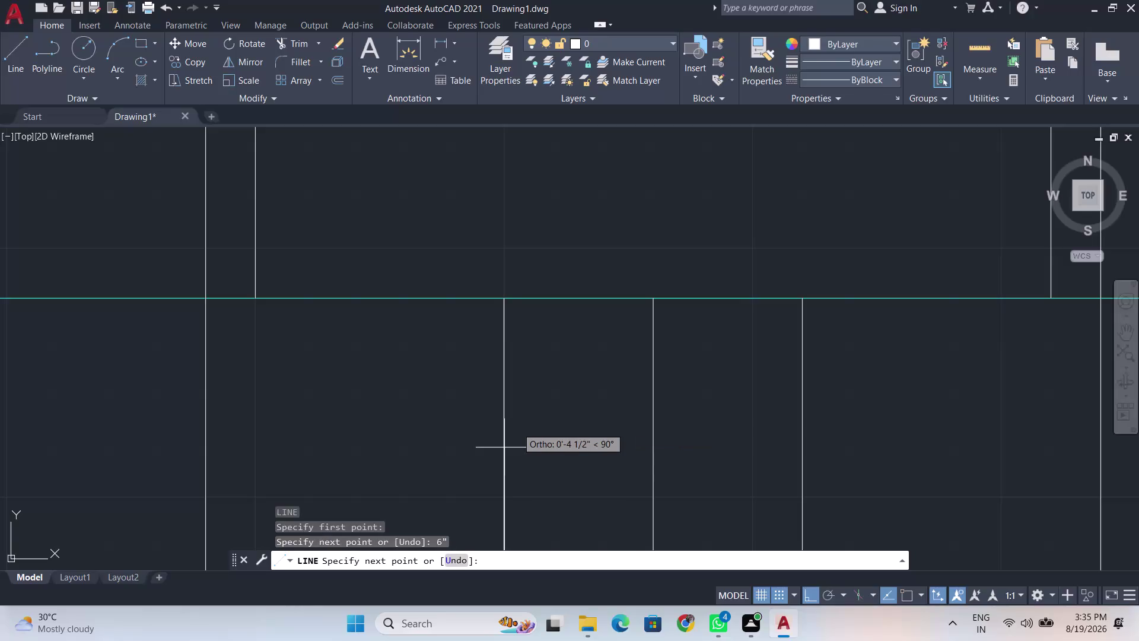
Cancel the line, pan down along the single door's jamb lines and start OFFSET.
scroll(down, 3)
scroll(down, 3)
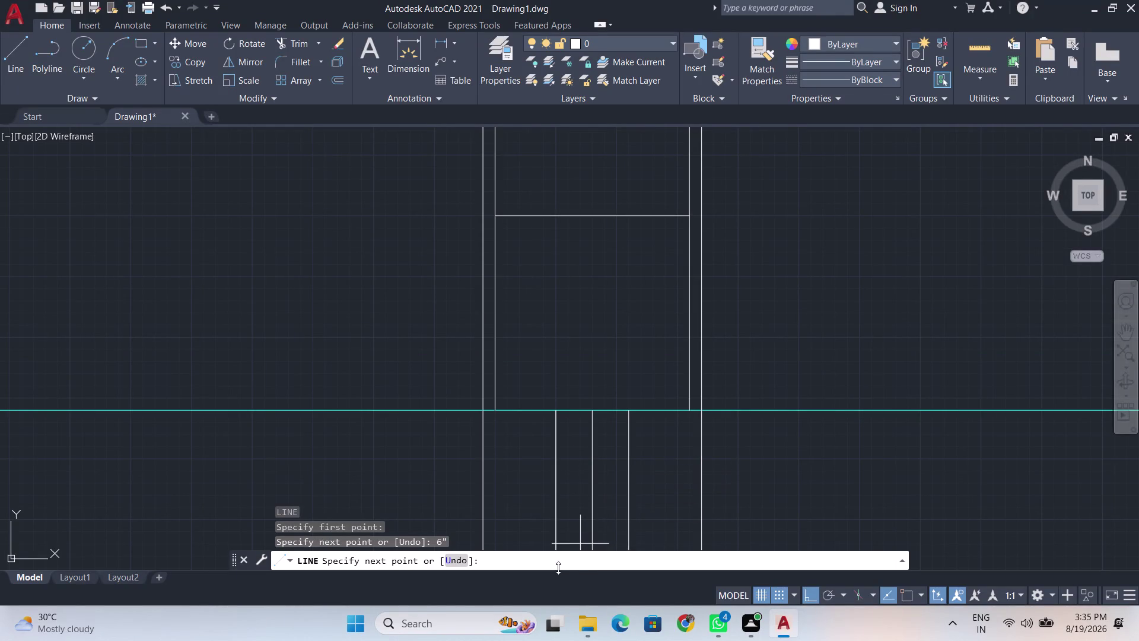
scroll(down, 3)
middle_drag(579, 513, 555, 309)
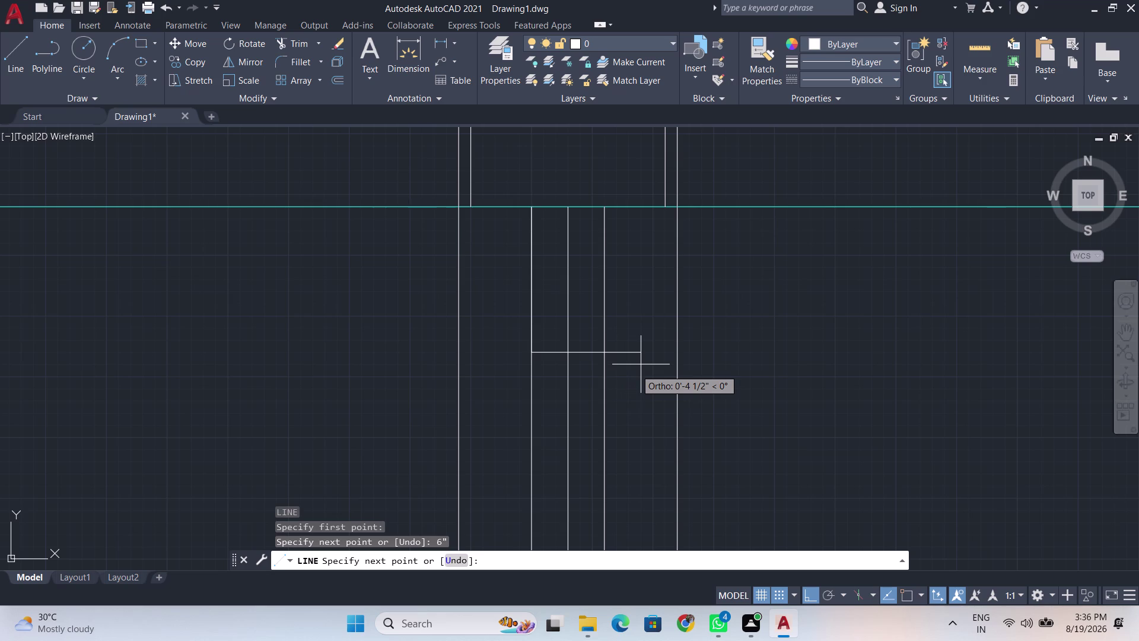
key(grave)
key(Escape)
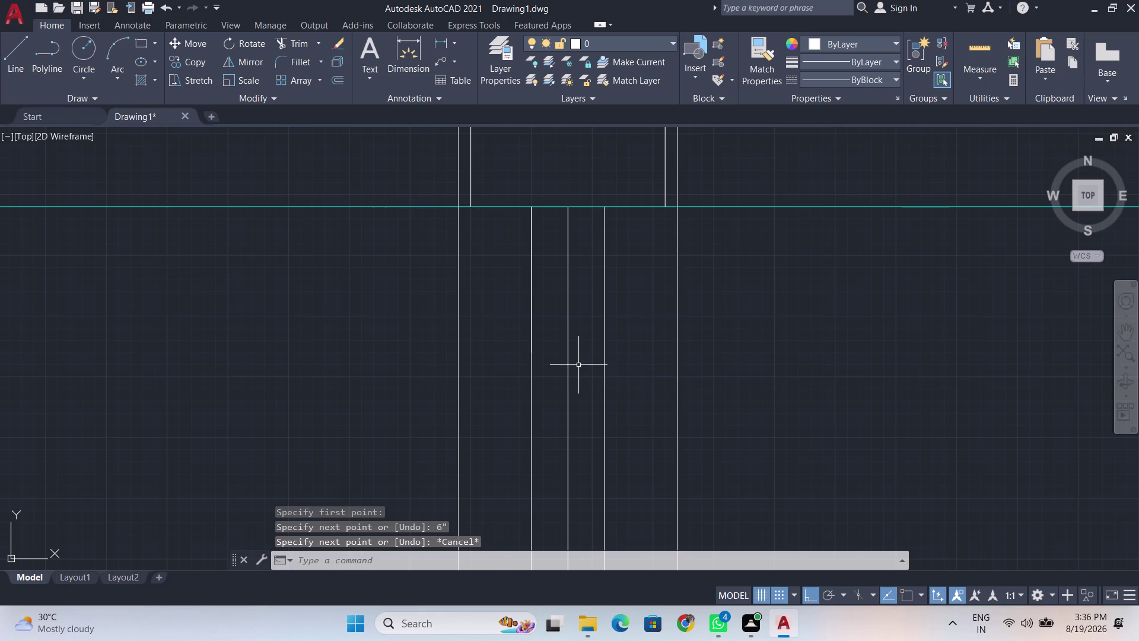
scroll(up, 3)
scroll(down, 3)
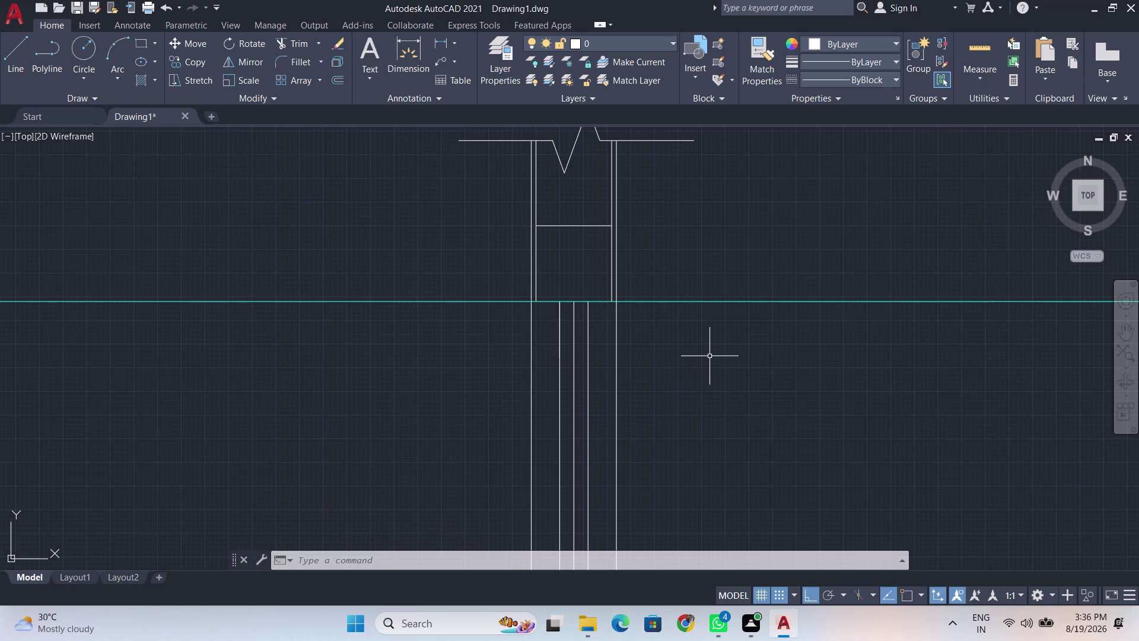
scroll(up, 3)
scroll(down, 3)
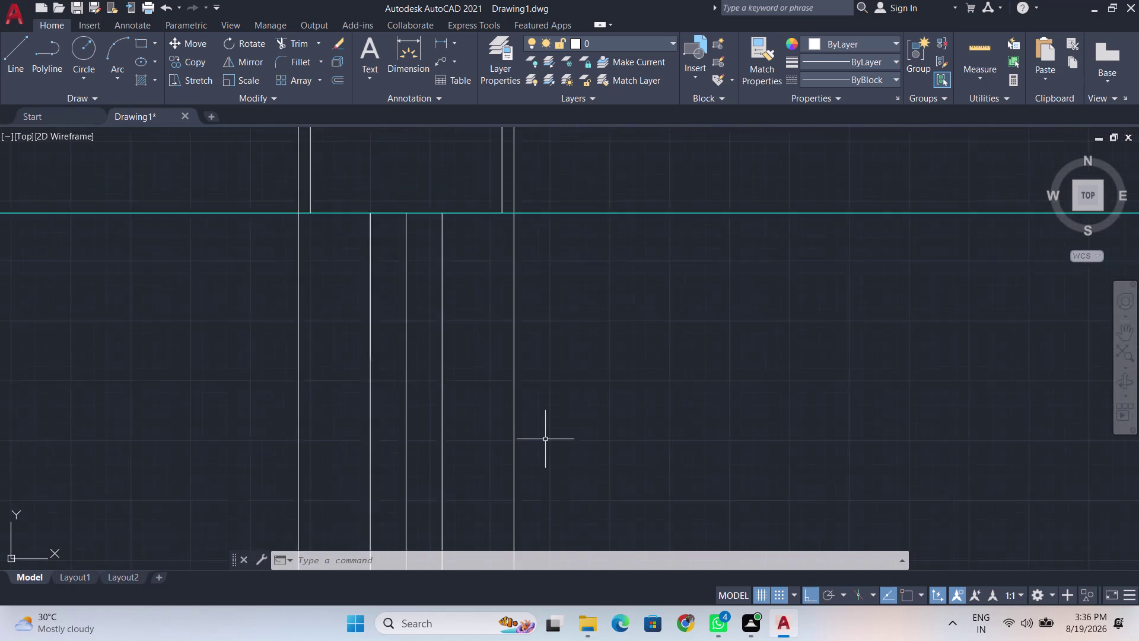
scroll(down, 3)
middle_drag(546, 435, 556, 352)
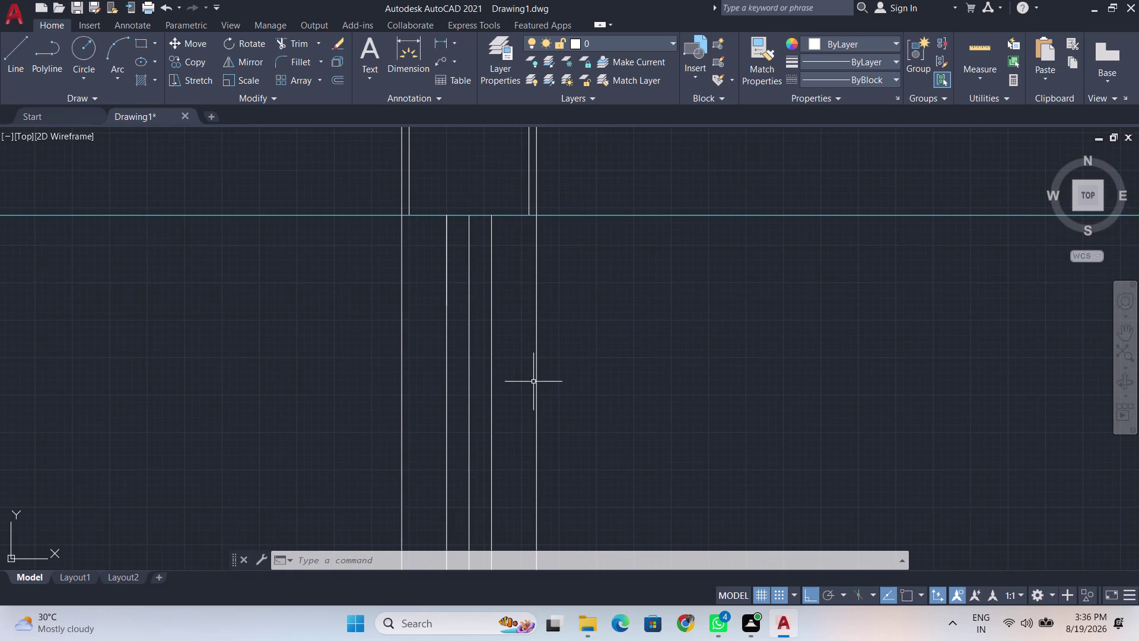
text(off)
key(Return)
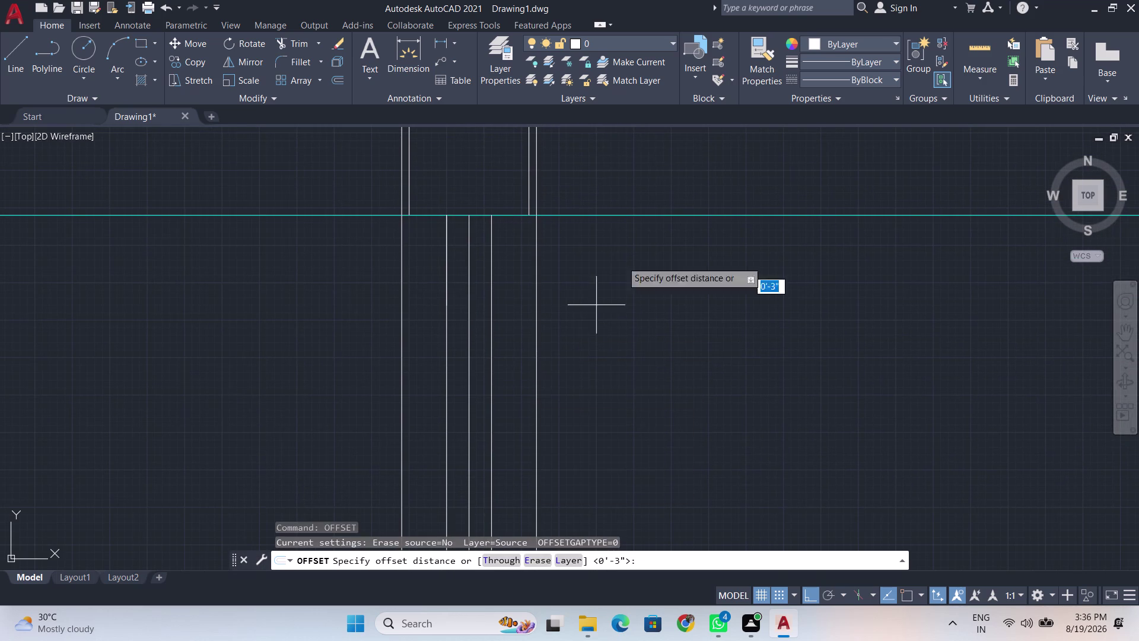
click(400, 387)
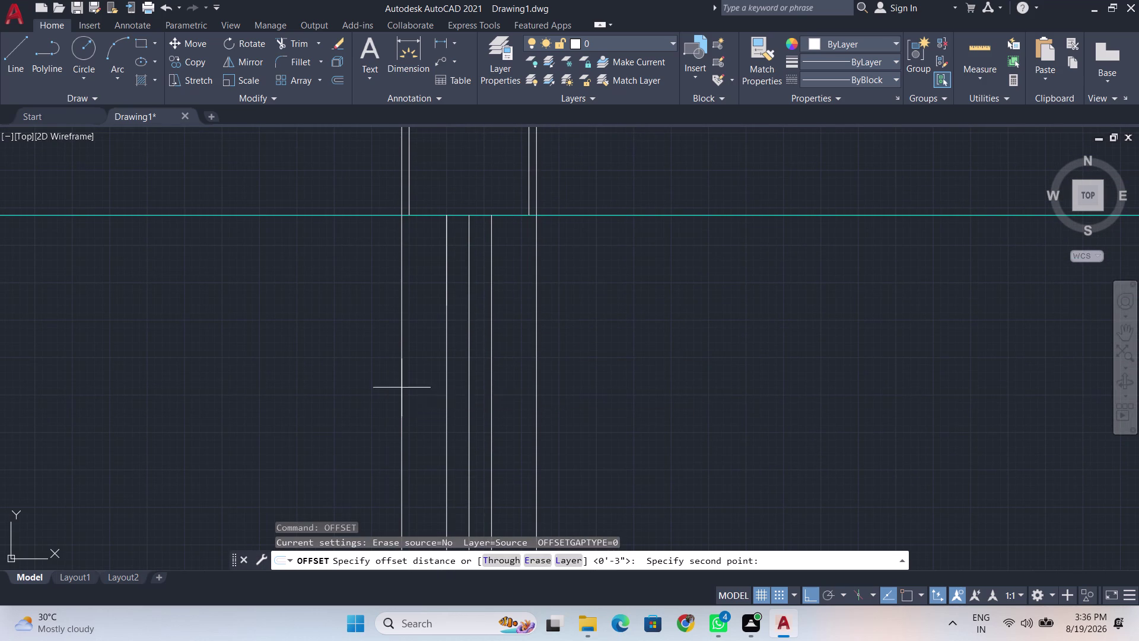
key(BackSpace)
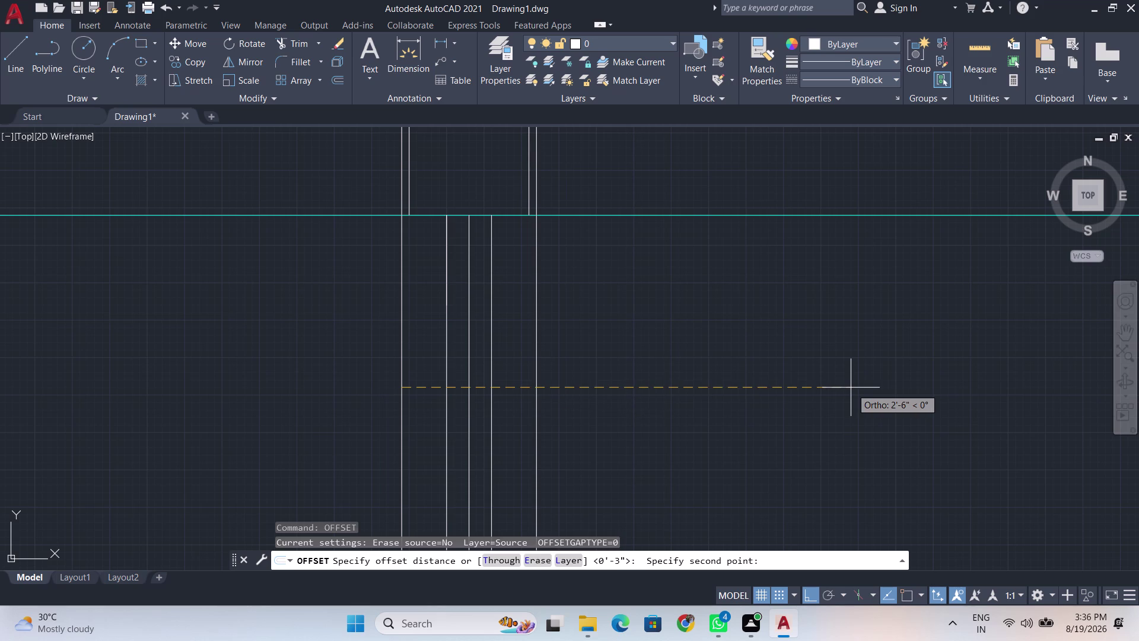
key(BackSpace)
key(9)
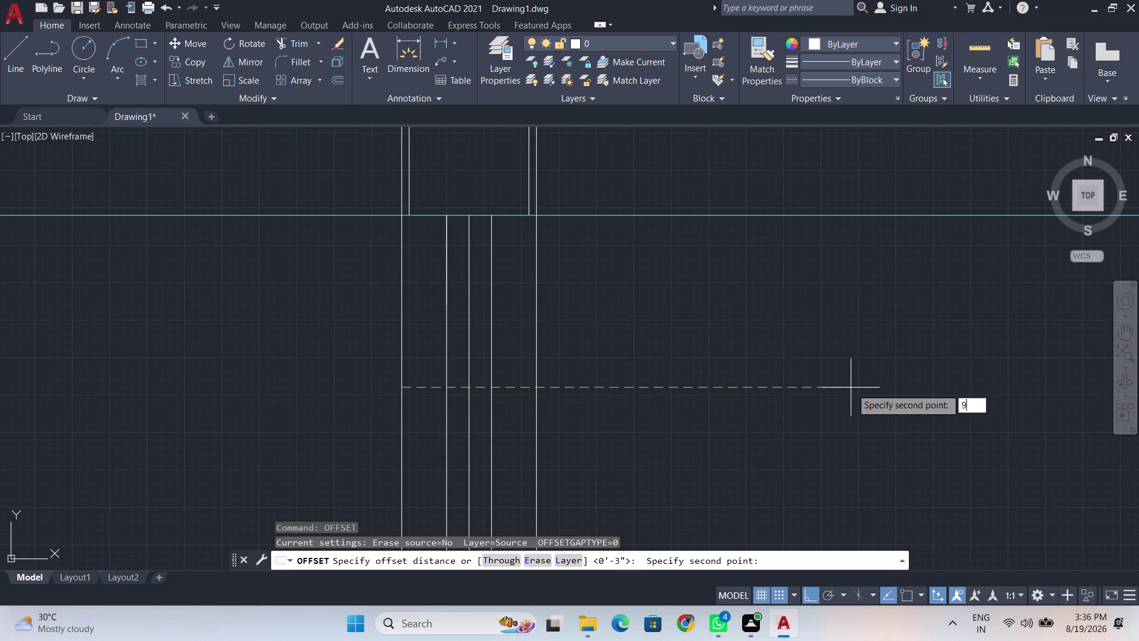
key(shift+quotedbl)
key(Return)
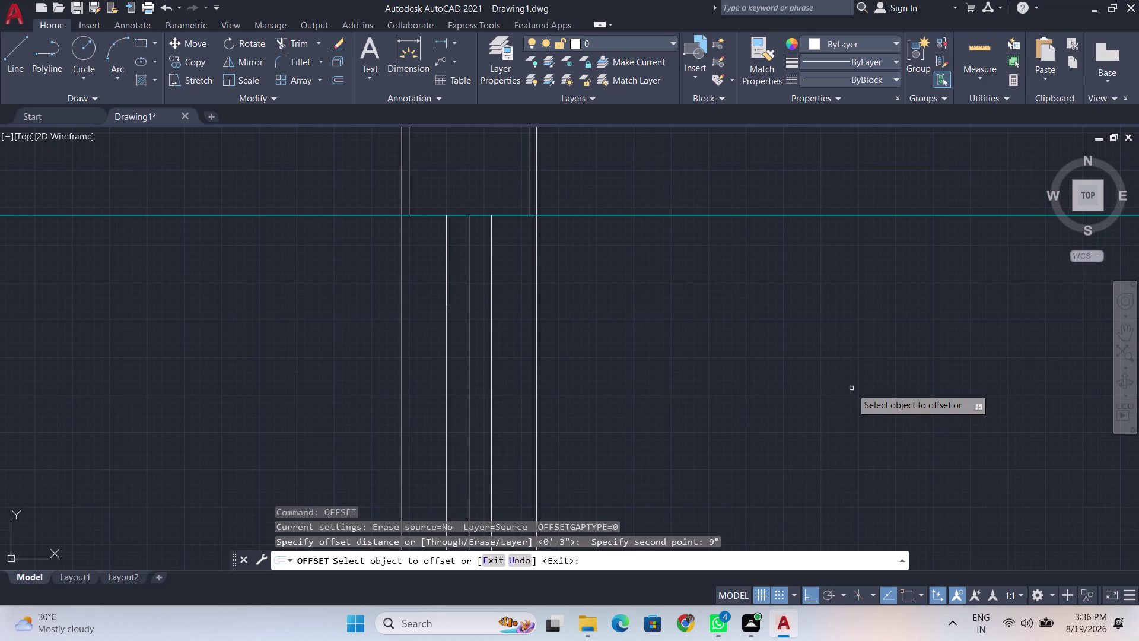
click(403, 392)
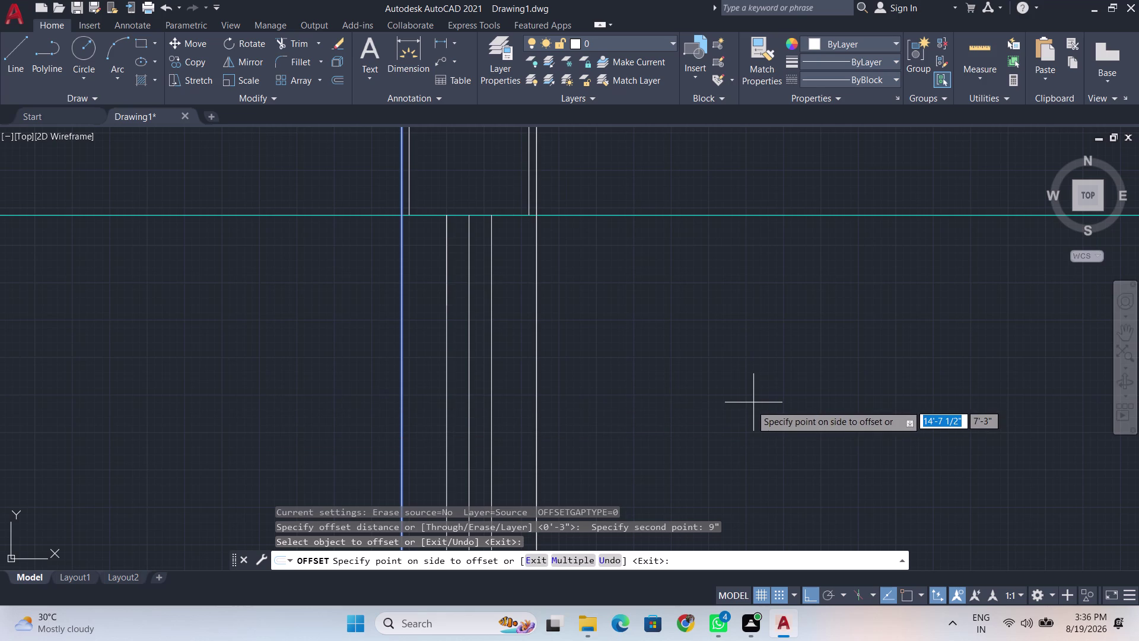
key(Escape)
scroll(down, 3)
middle_drag(423, 446, 454, 285)
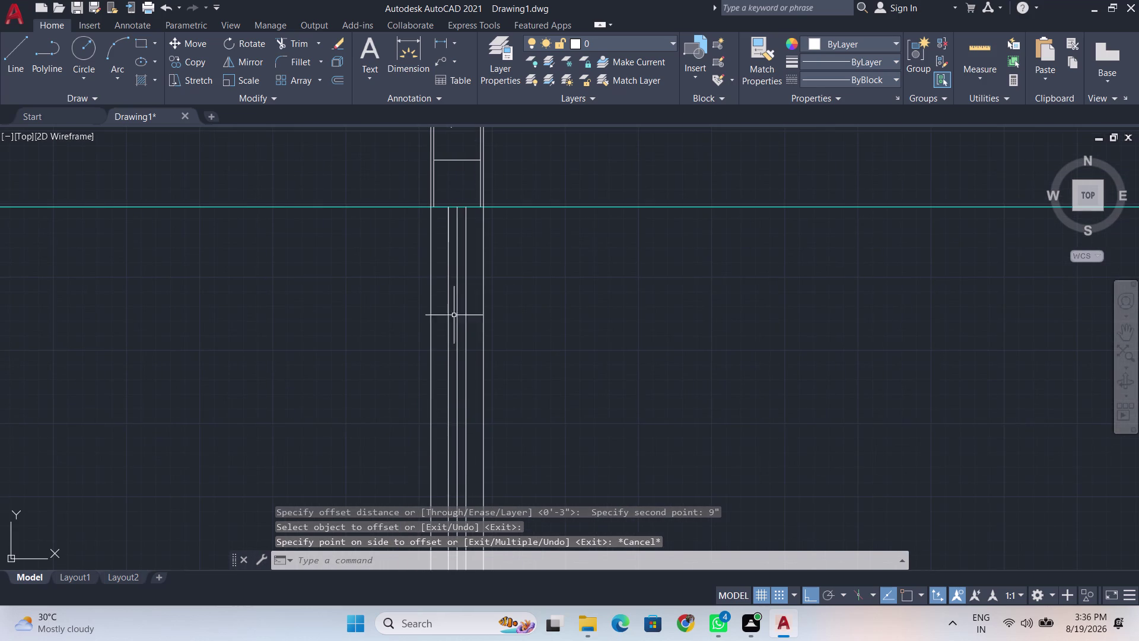
scroll(up, 3)
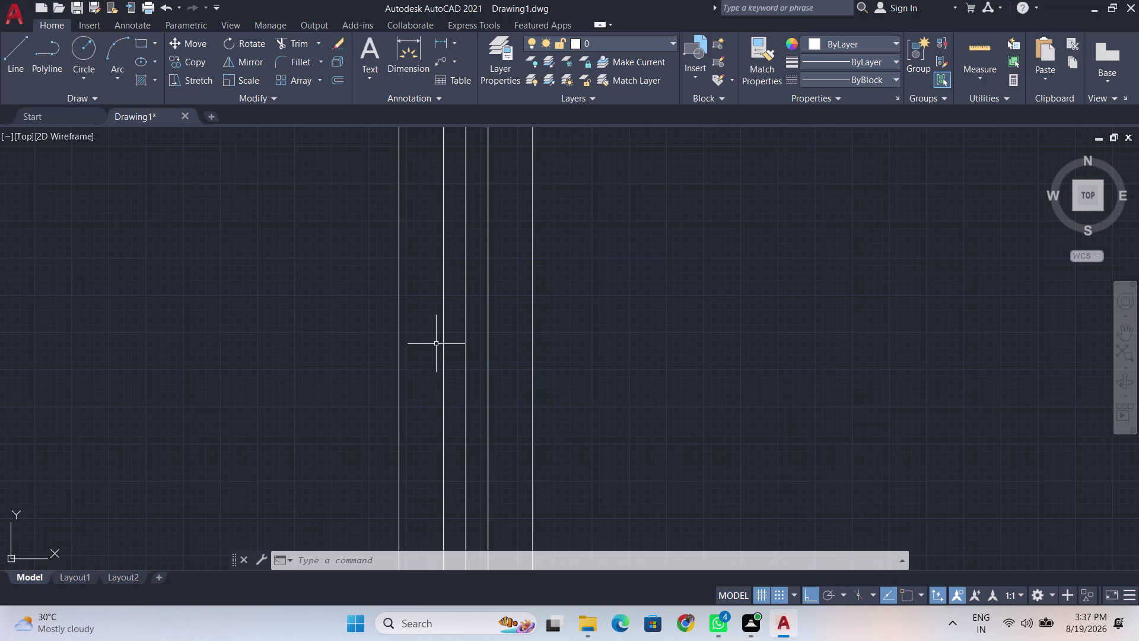
scroll(down, 3)
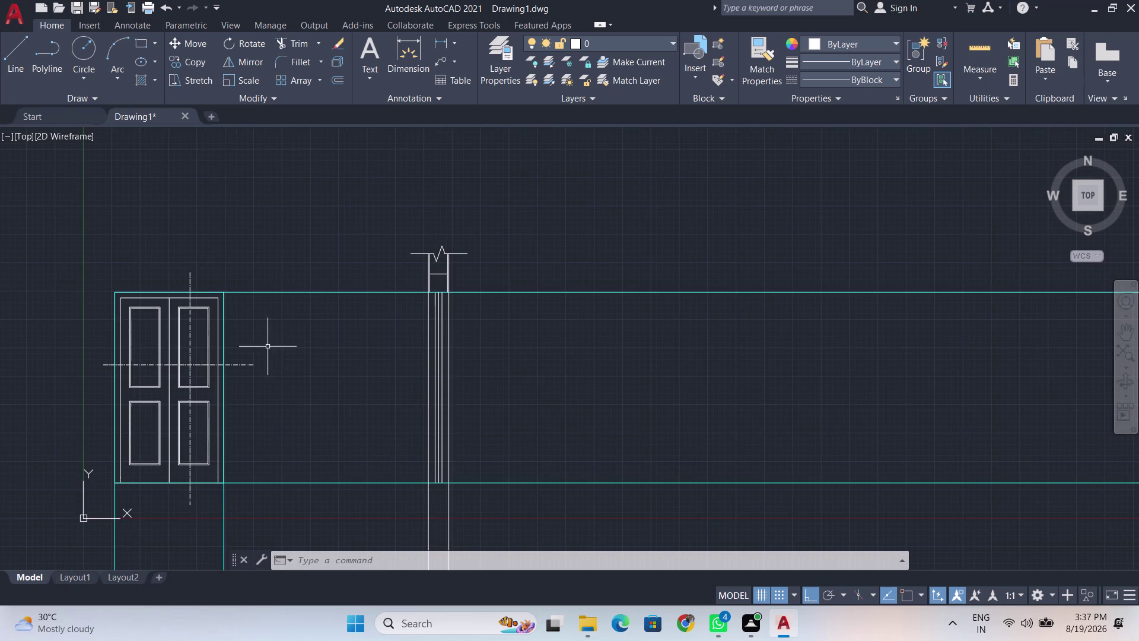
Cancel the leftover command and turn on Endpoint and Midpoint object snaps.
key(Escape)
scroll(up, 3)
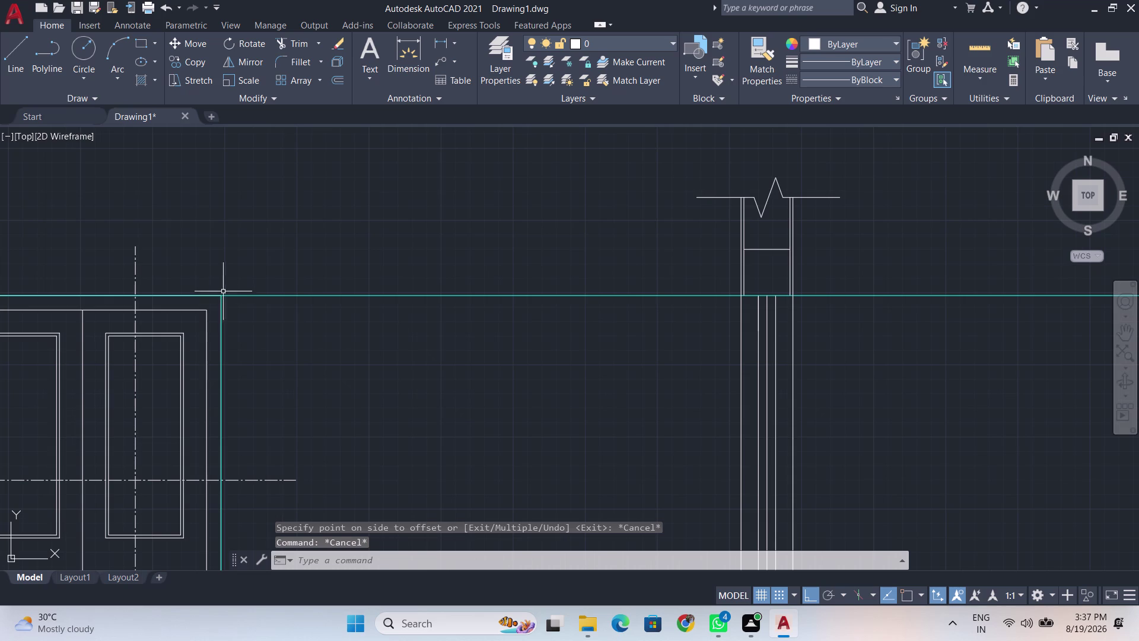
text(x)
text(l)
key(Return)
scroll(up, 3)
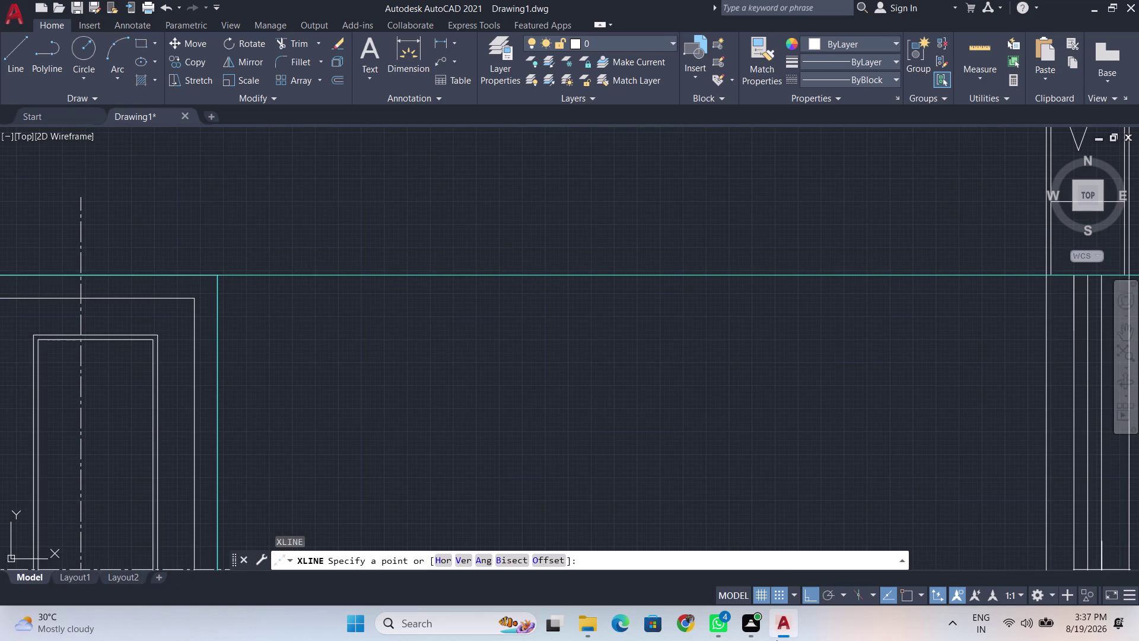
click(926, 595)
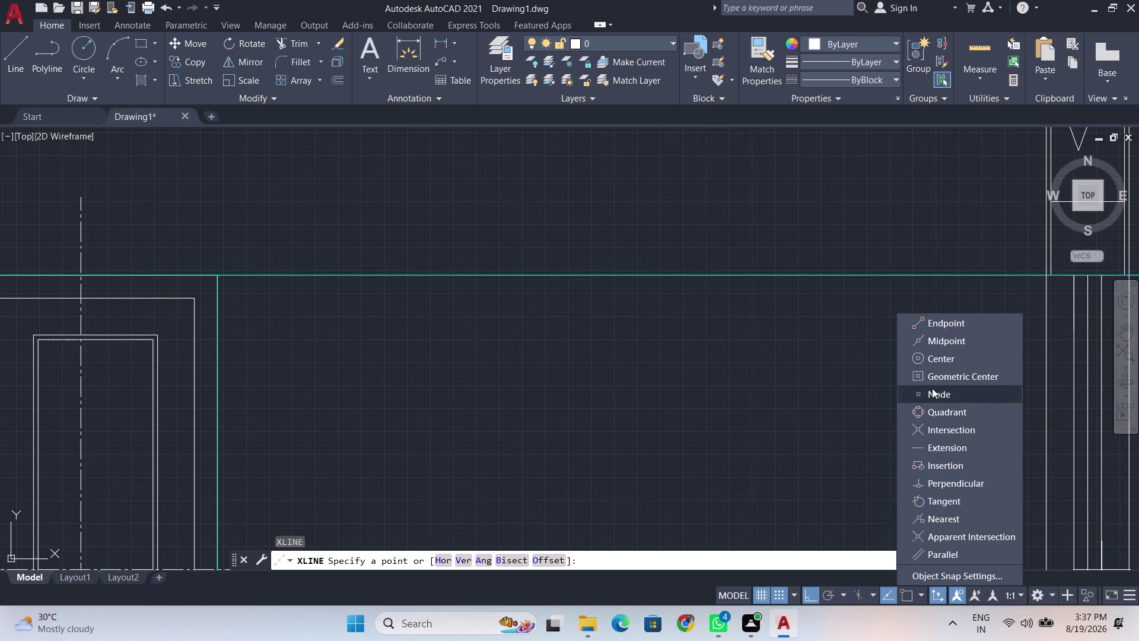
click(957, 323)
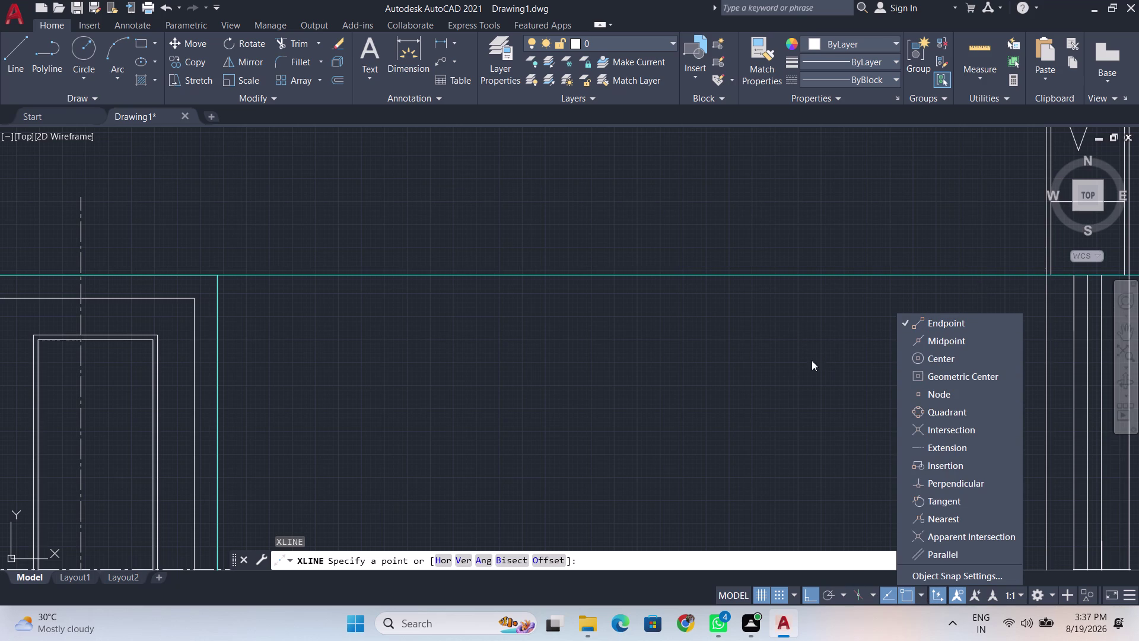
click(996, 342)
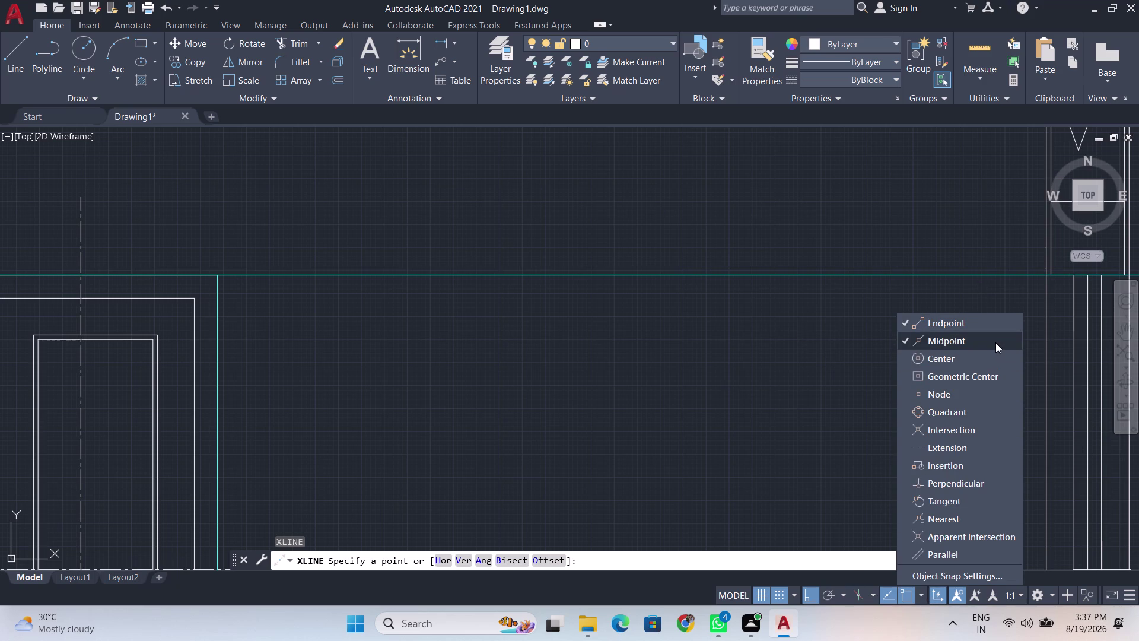
key(Return)
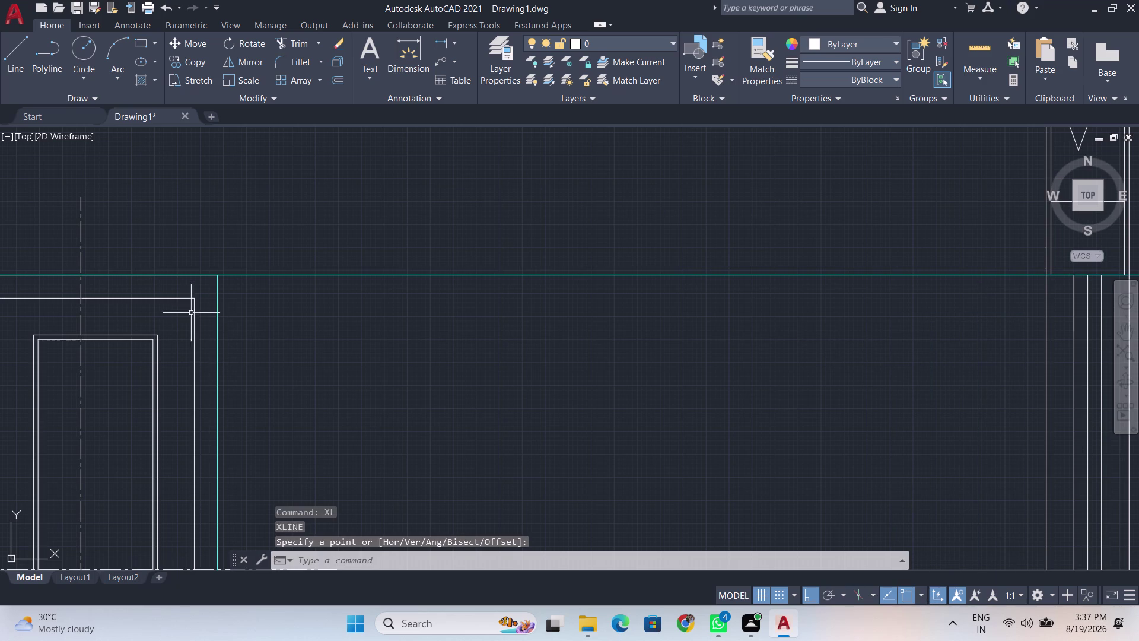
Run a horizontal construction line through the double door frame's top corner.
text(xl)
key(Return)
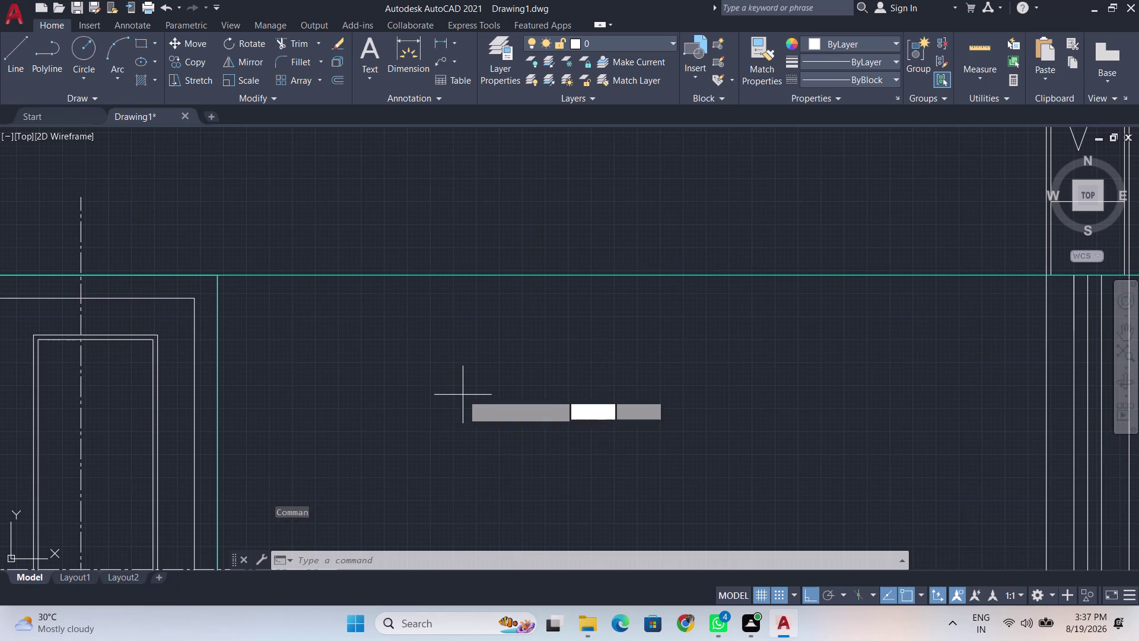
click(194, 300)
click(339, 317)
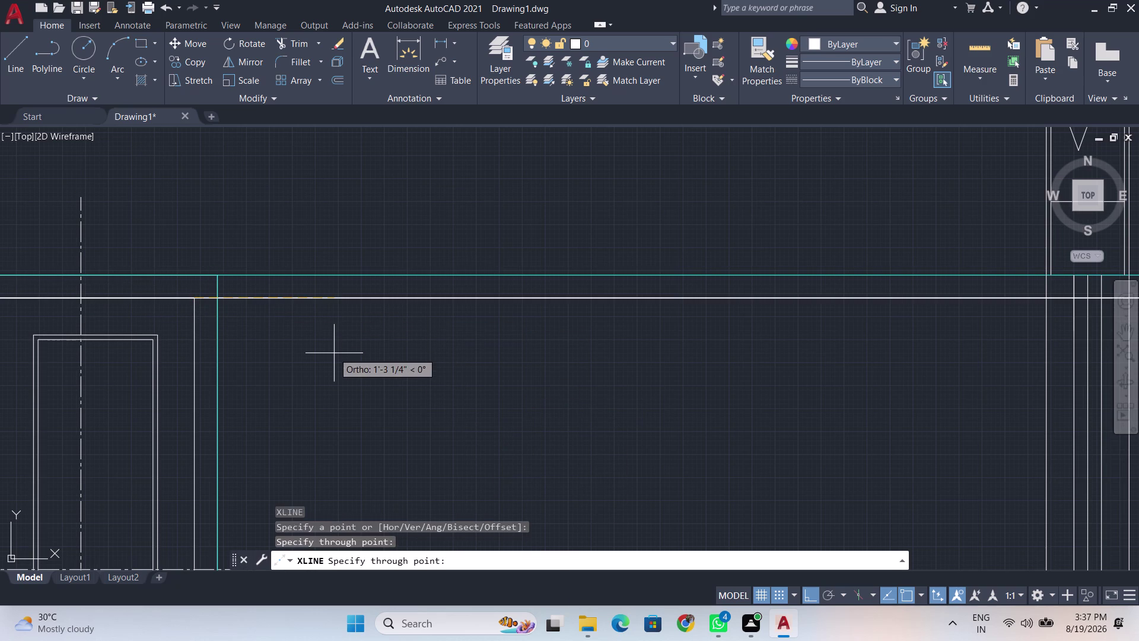
key(Return)
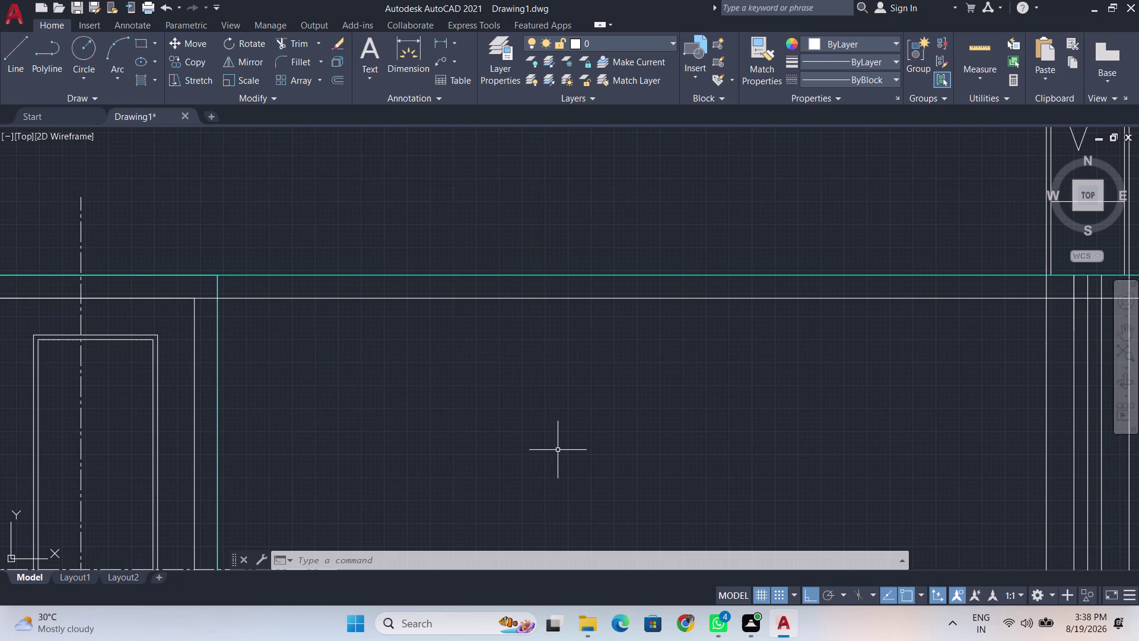
middle_drag(919, 336, 117, 534)
middle_drag(257, 467, 304, 393)
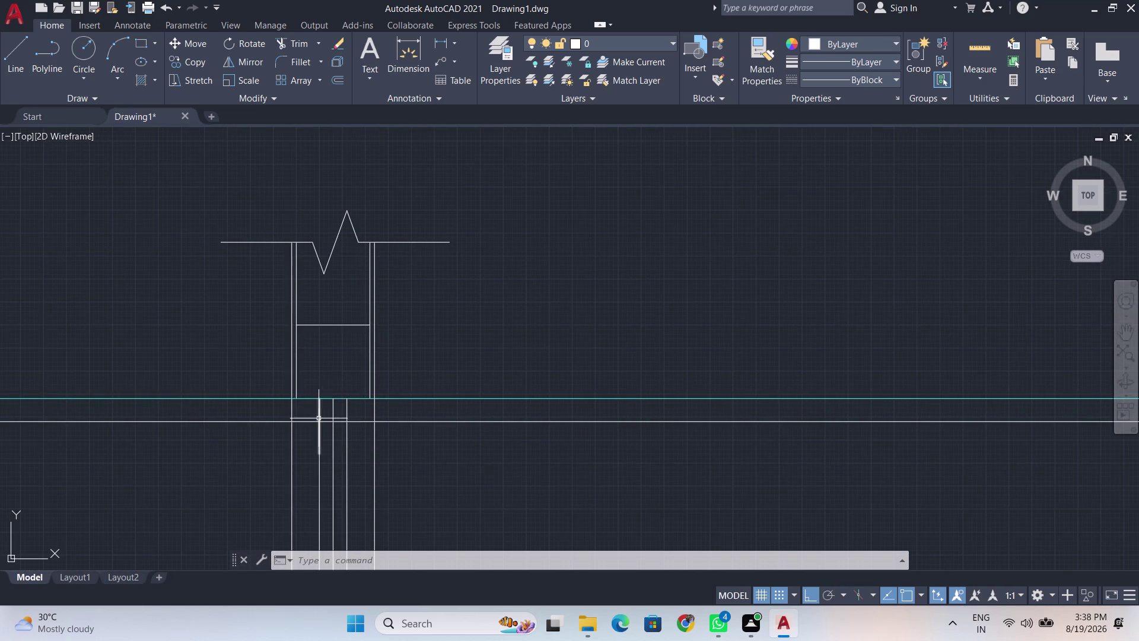
scroll(up, 3)
scroll(down, 3)
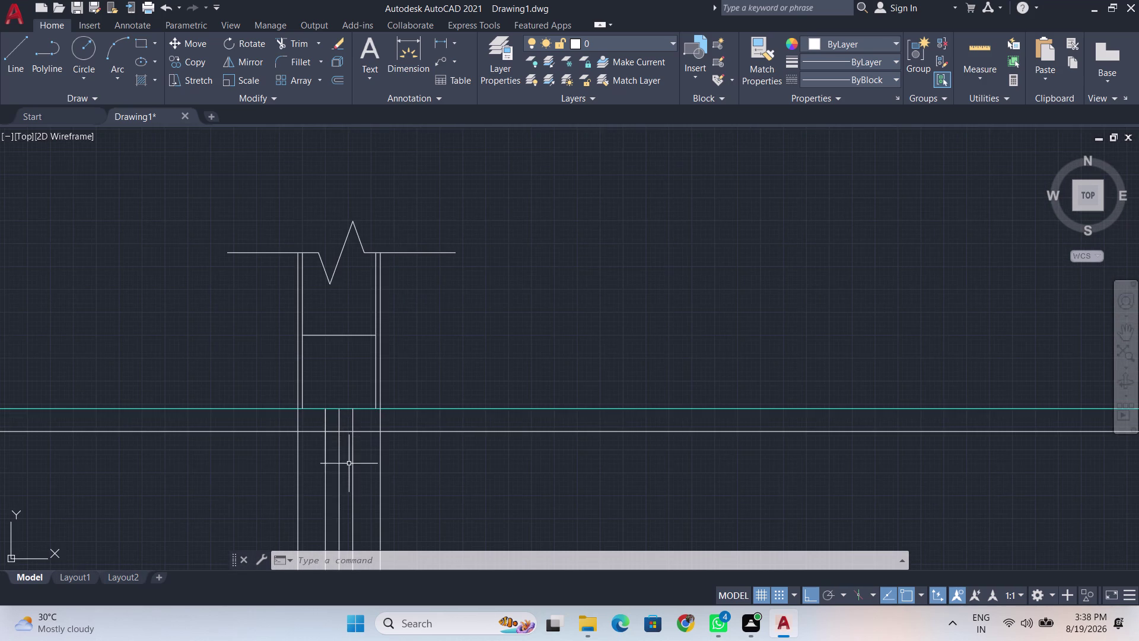
scroll(down, 3)
middle_drag(375, 438, 503, 241)
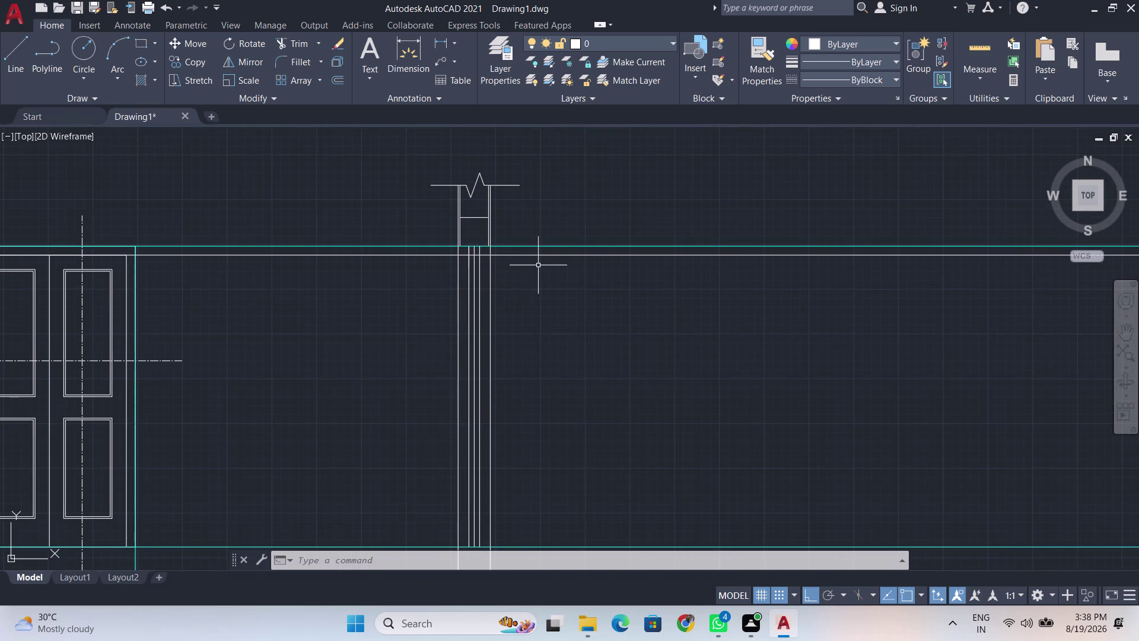
scroll(up, 3)
middle_drag(465, 310, 609, 429)
scroll(up, 3)
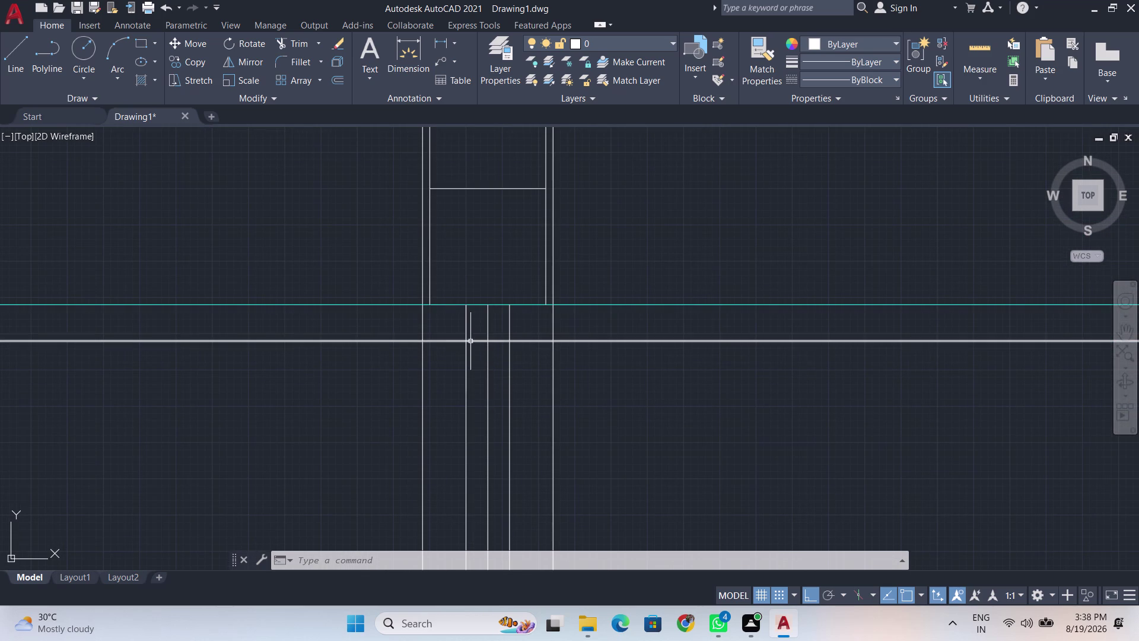
middle_drag(477, 343, 486, 412)
scroll(up, 3)
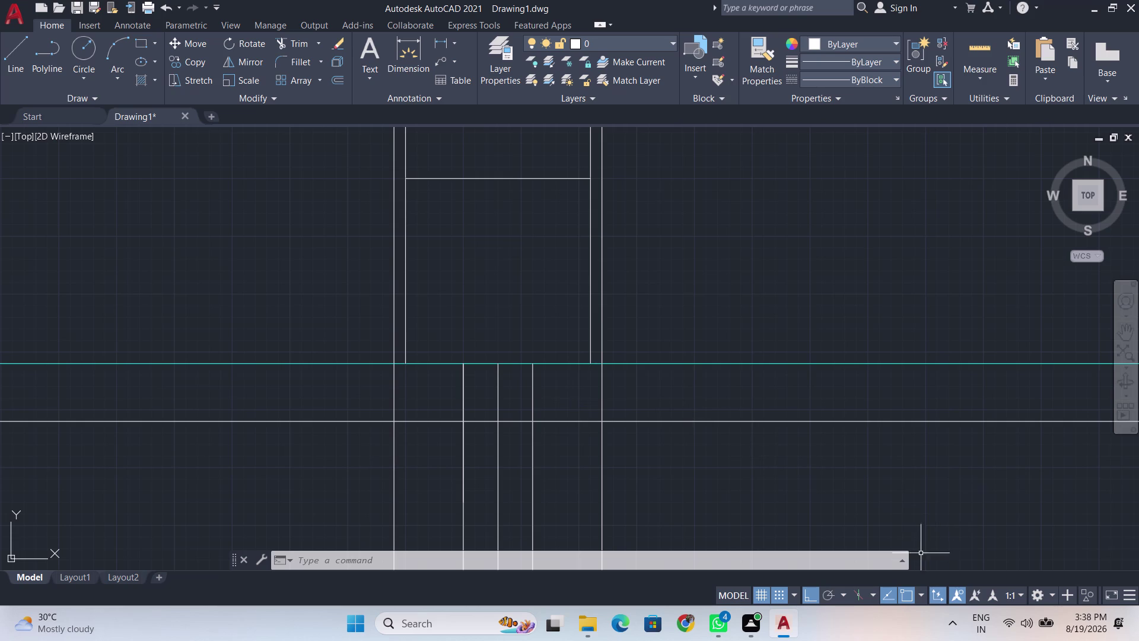
Turn on endpoint snapping from the Object Snap flyout.
click(924, 595)
click(943, 338)
click(944, 326)
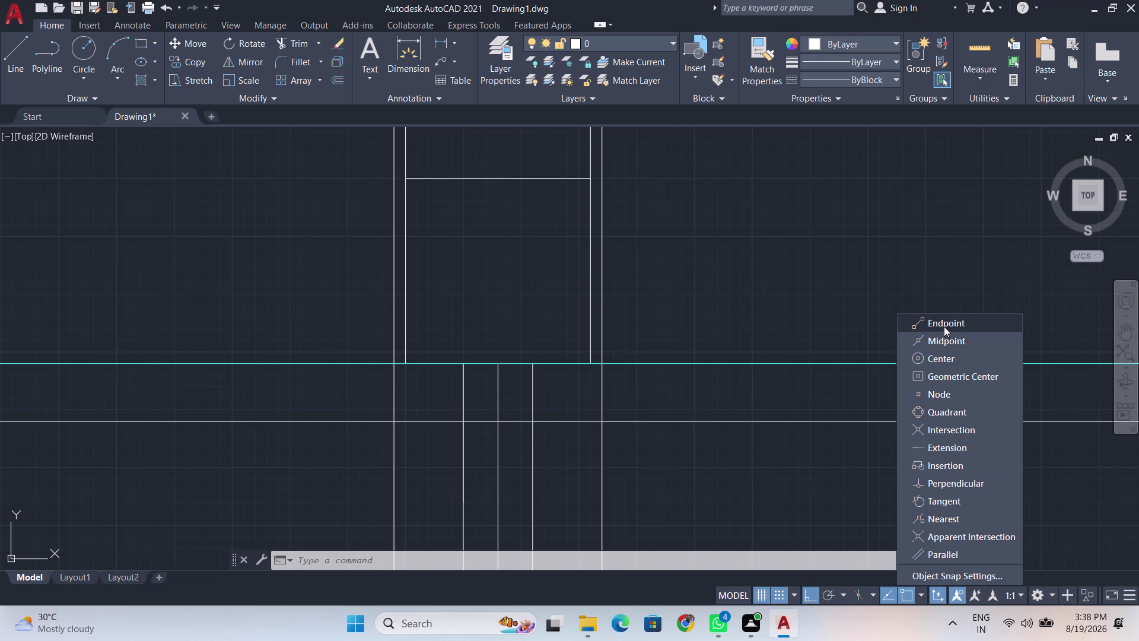
click(751, 270)
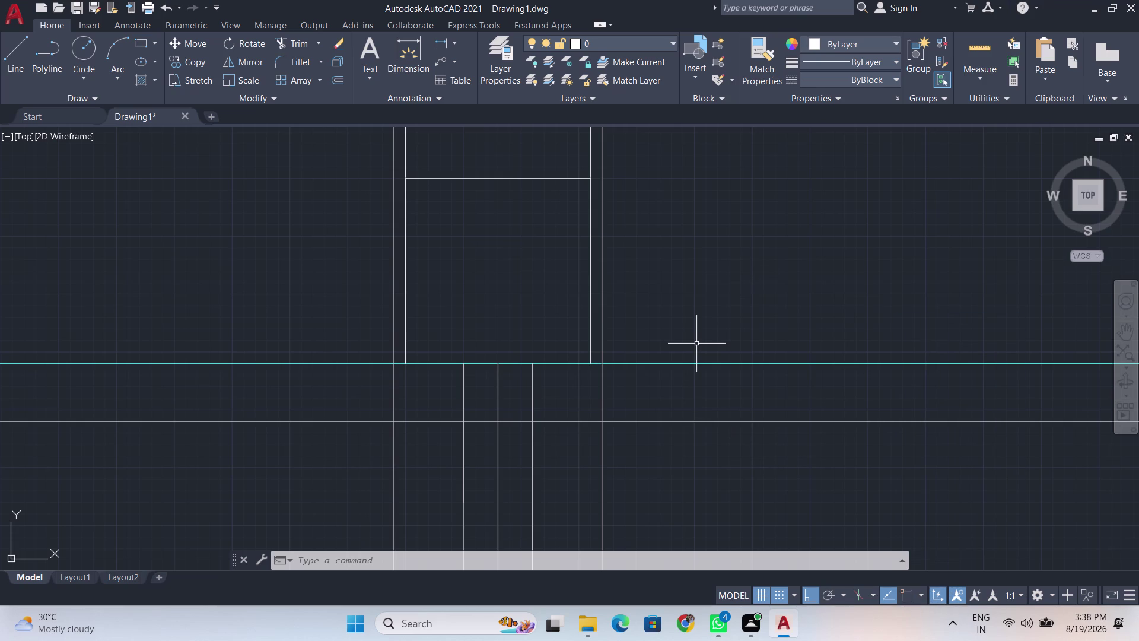
Draw a three-segment line from the construction line down to the floor line and back up.
key(l)
key(Return)
scroll(up, 3)
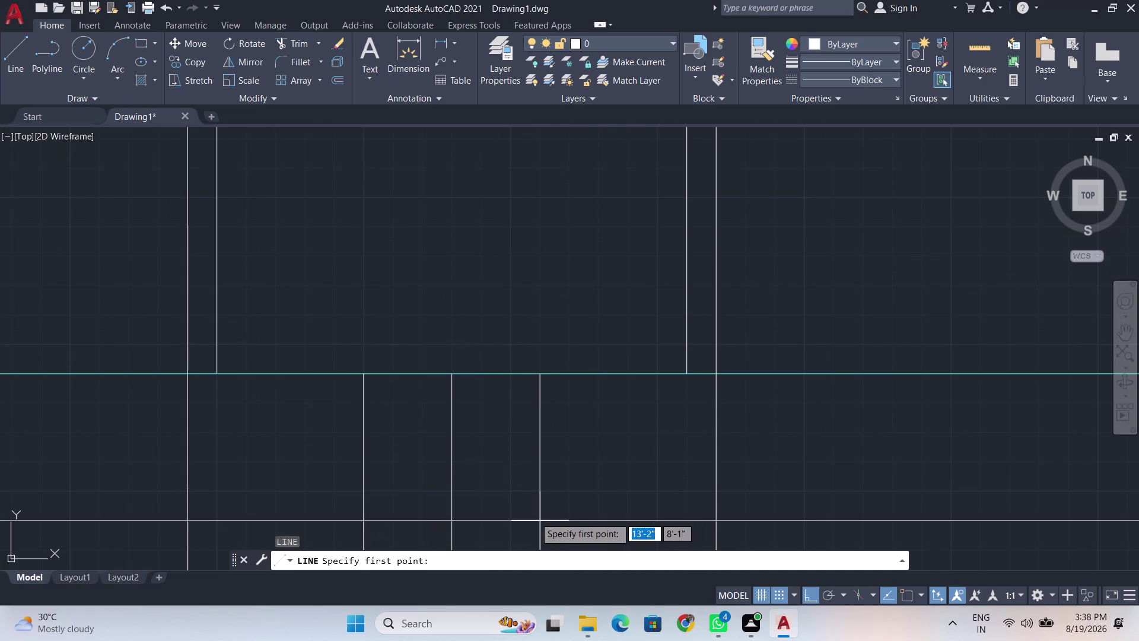
click(362, 377)
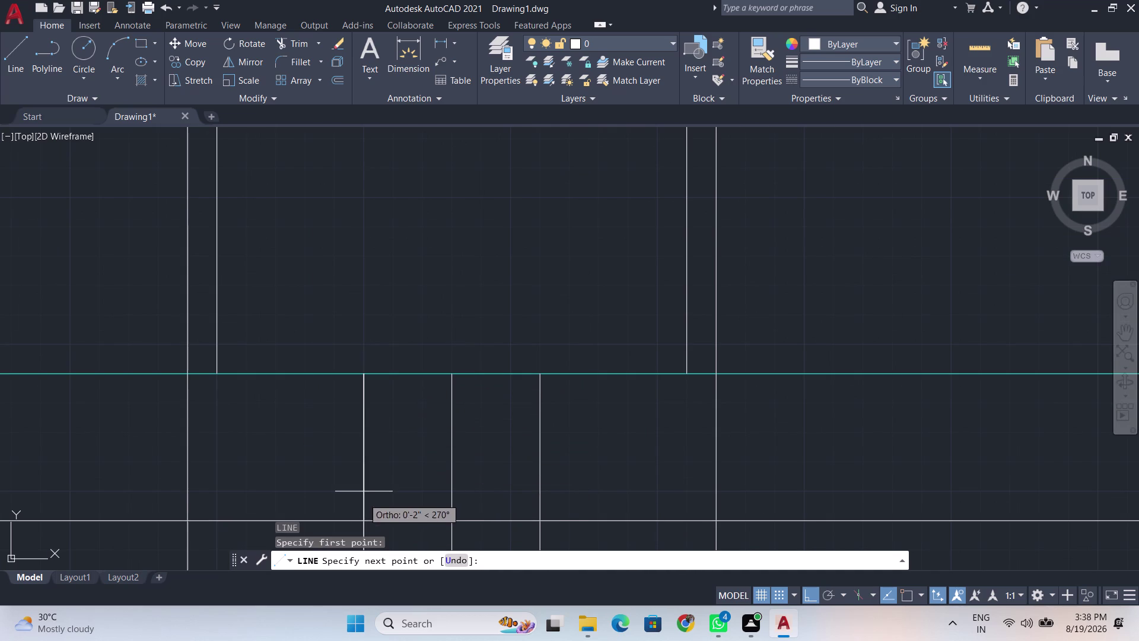
click(356, 509)
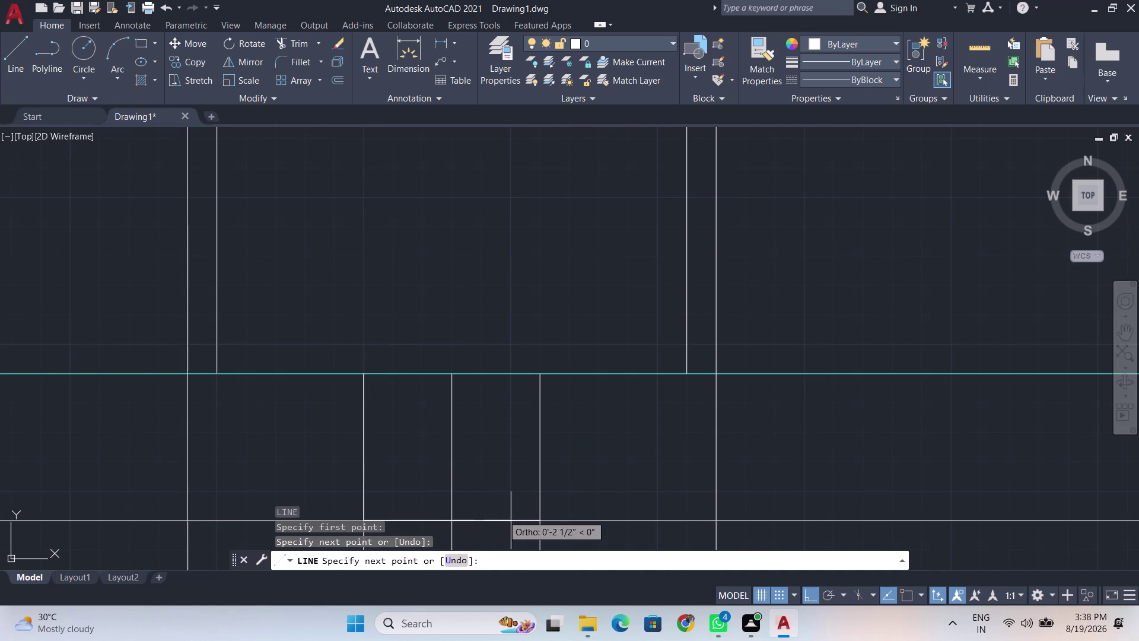
click(626, 512)
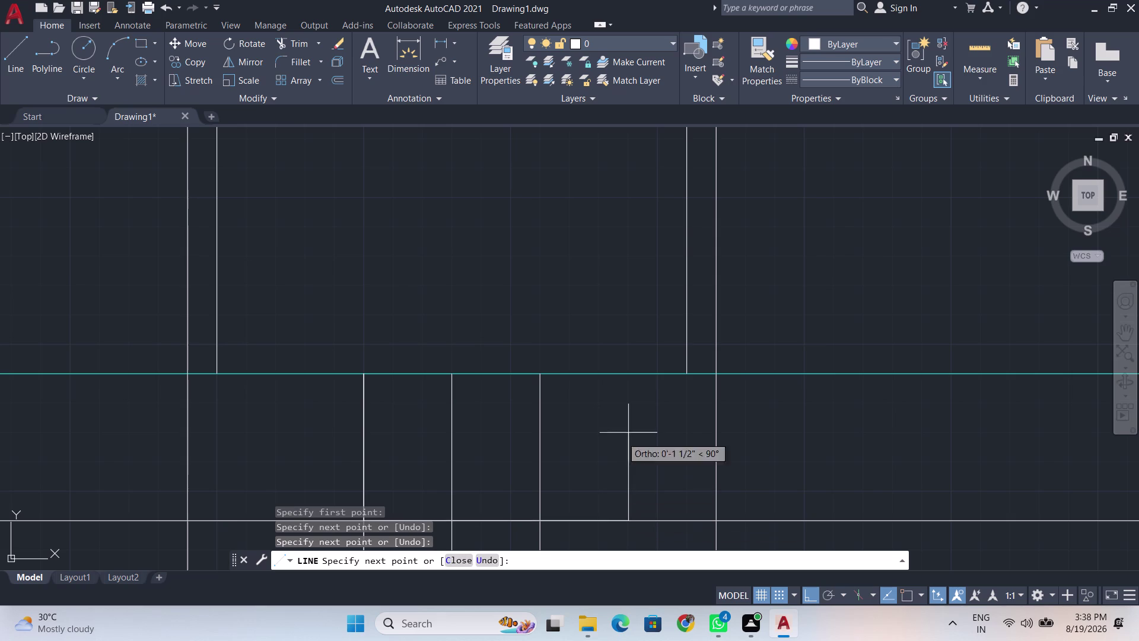
click(614, 383)
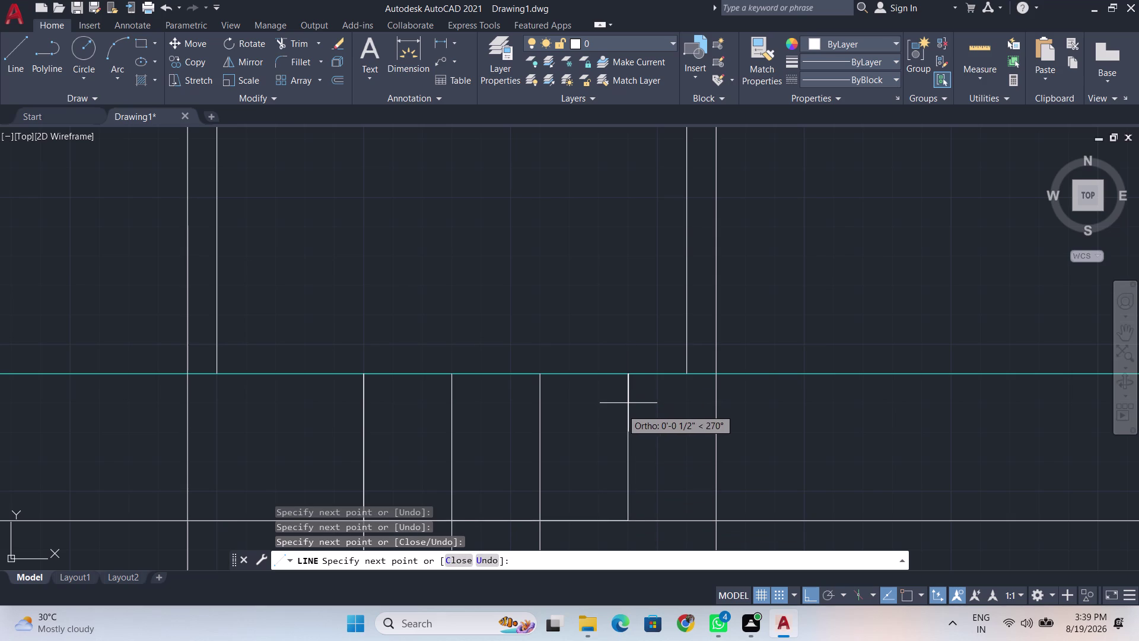
key(space)
scroll(down, 3)
middle_drag(601, 443, 628, 379)
scroll(up, 3)
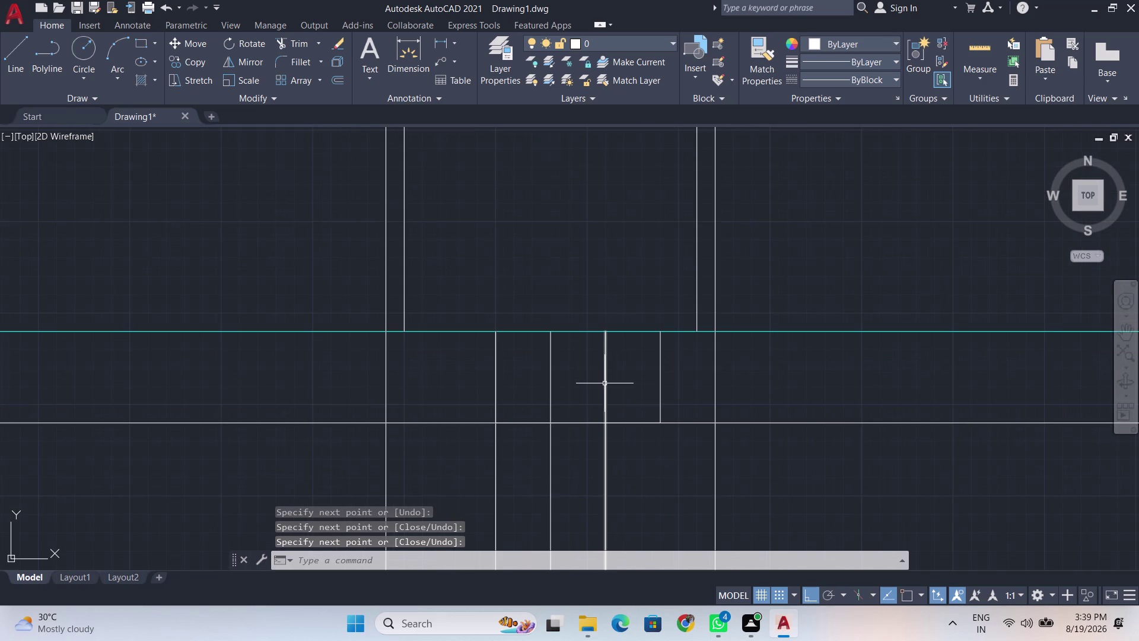
Trim the extra line segments across the bottom rail with a fence.
text(tr)
key(Return)
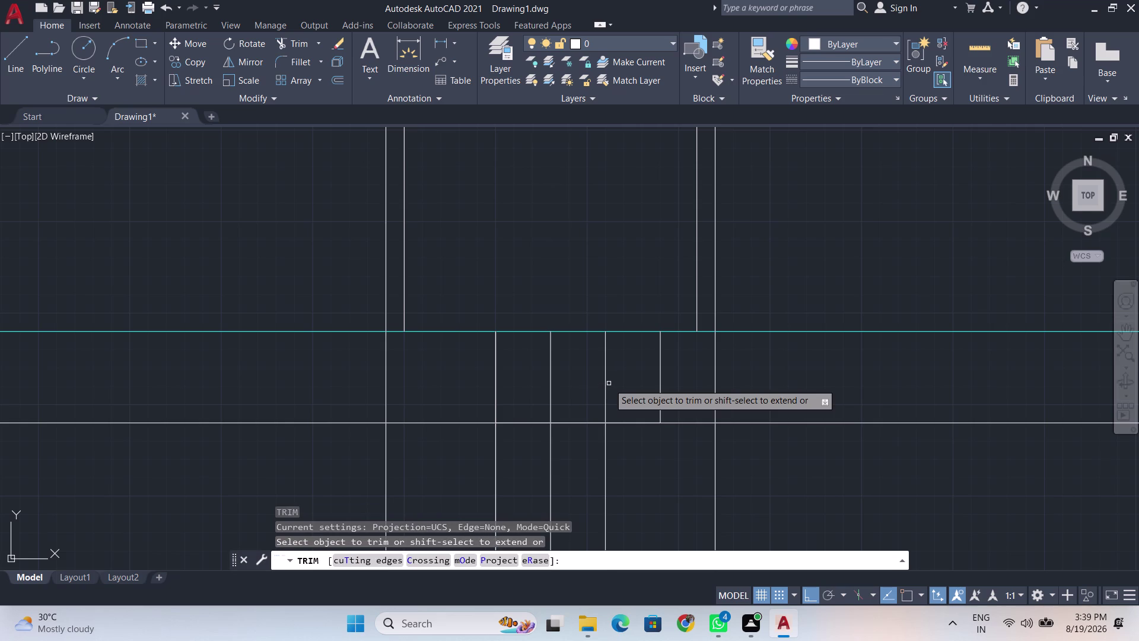
drag(533, 395, 632, 377)
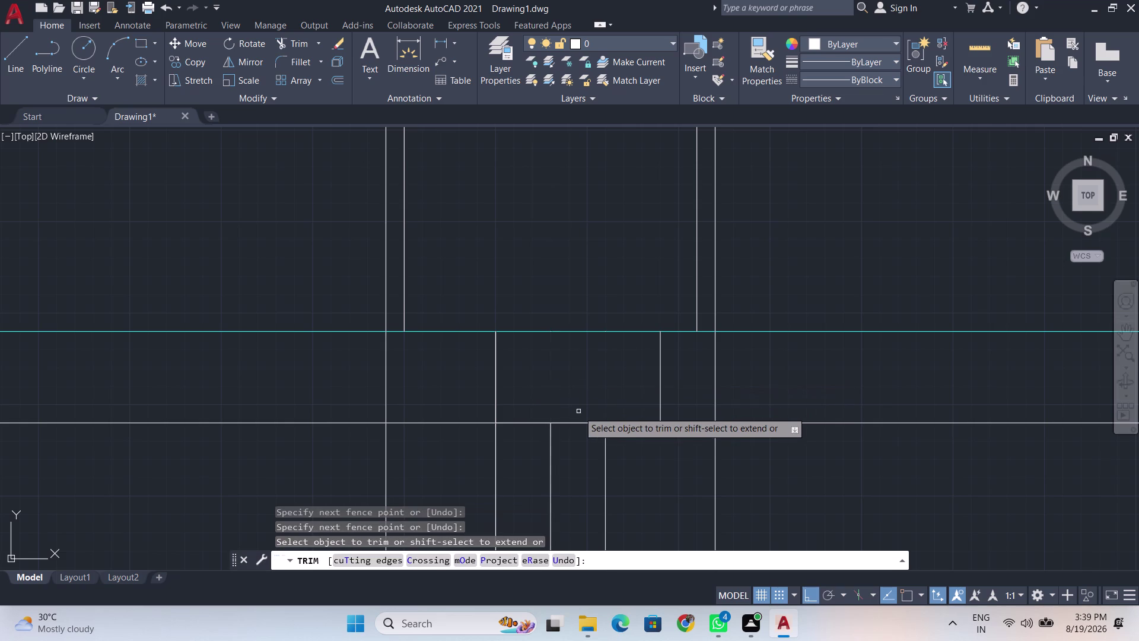
key(space)
Check the trimmed door bottom and pan over to the single door frame.
scroll(down, 3)
scroll(down, 3)
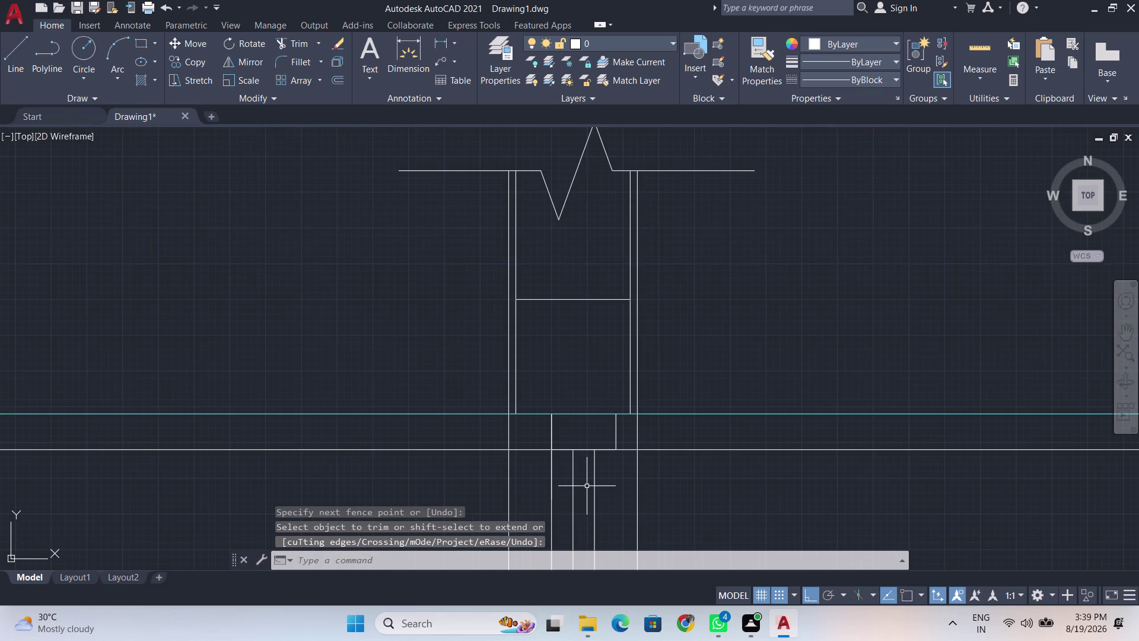
middle_drag(590, 502, 593, 410)
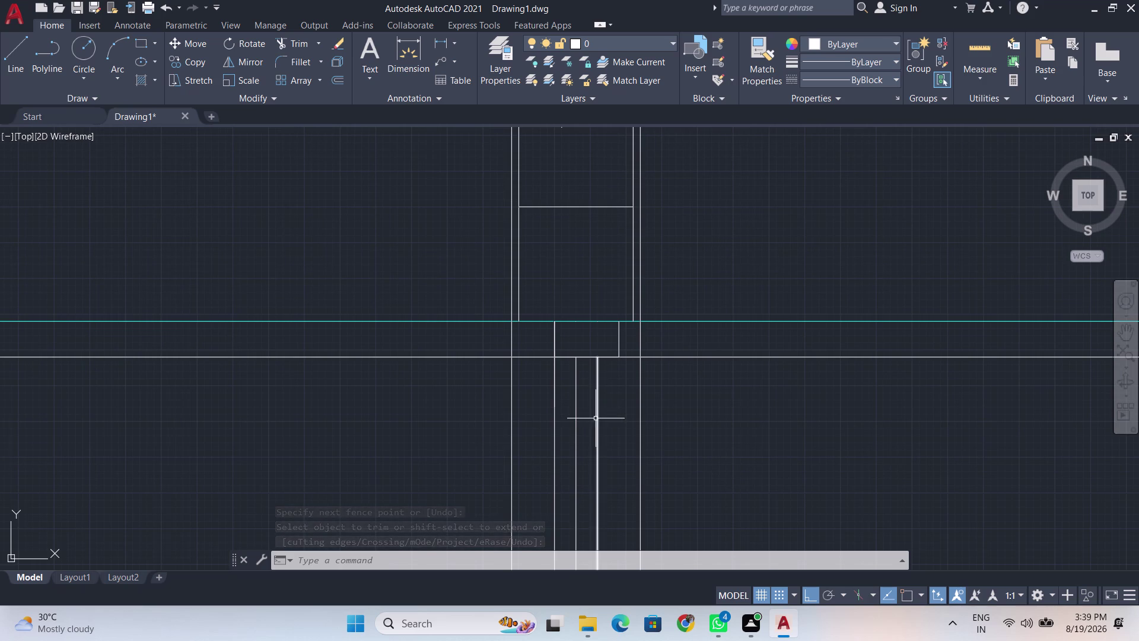
scroll(up, 3)
scroll(up, 3)
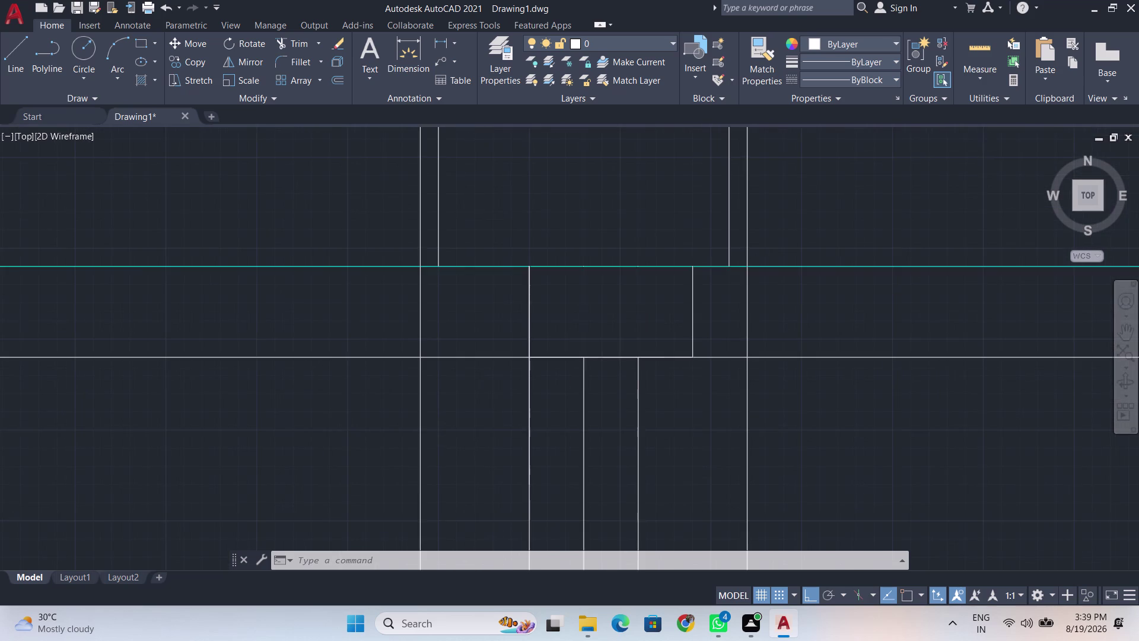
scroll(down, 3)
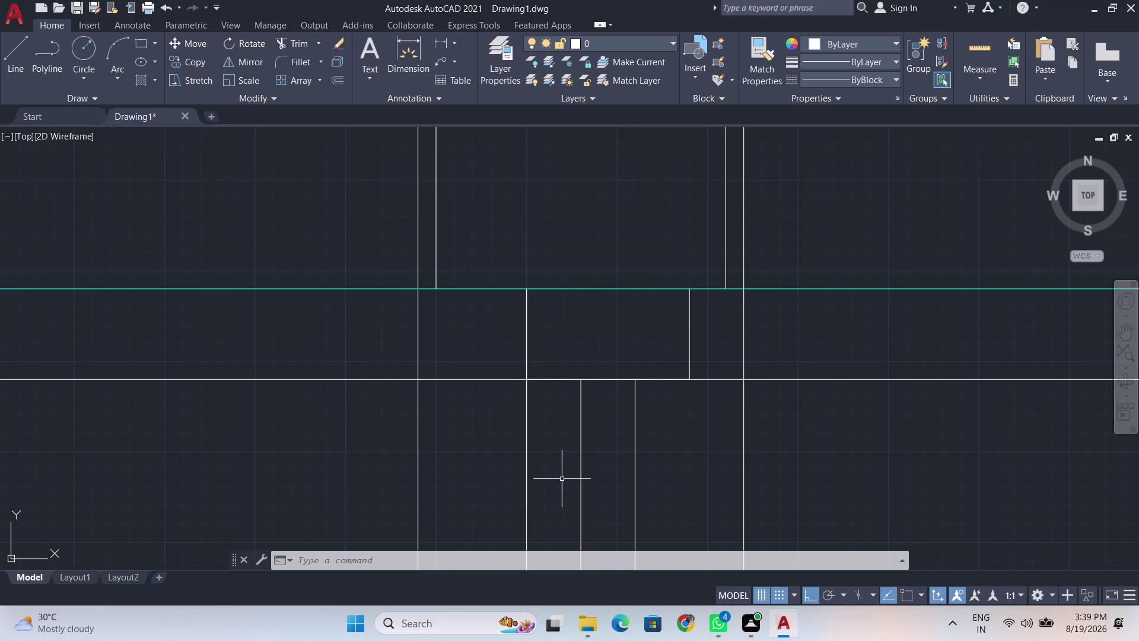
scroll(up, 3)
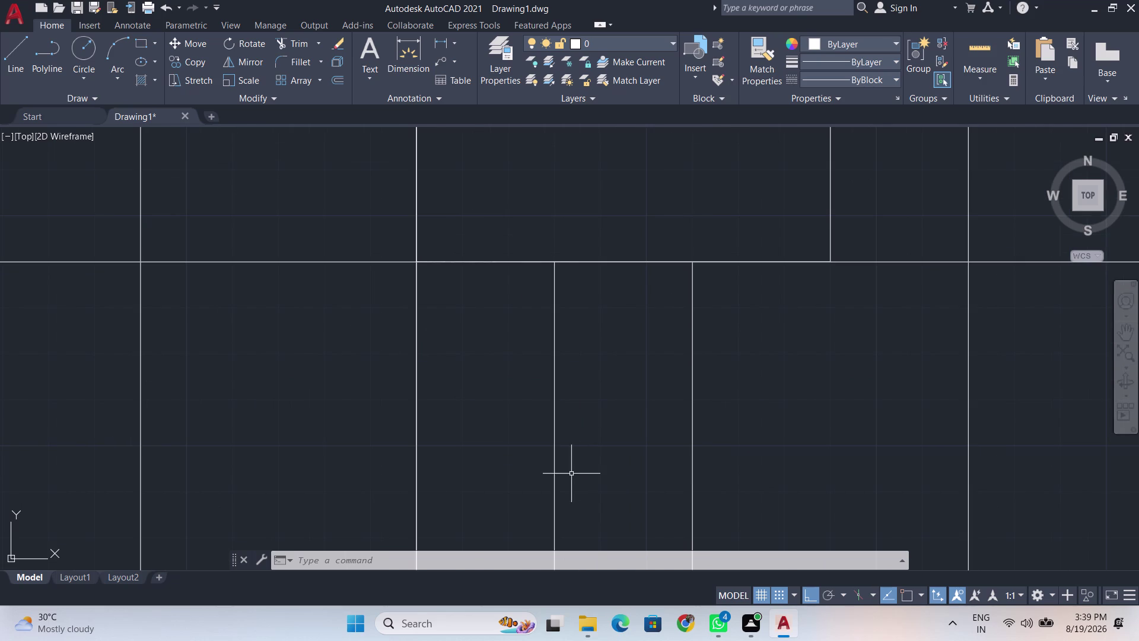
scroll(down, 3)
middle_drag(558, 457, 559, 342)
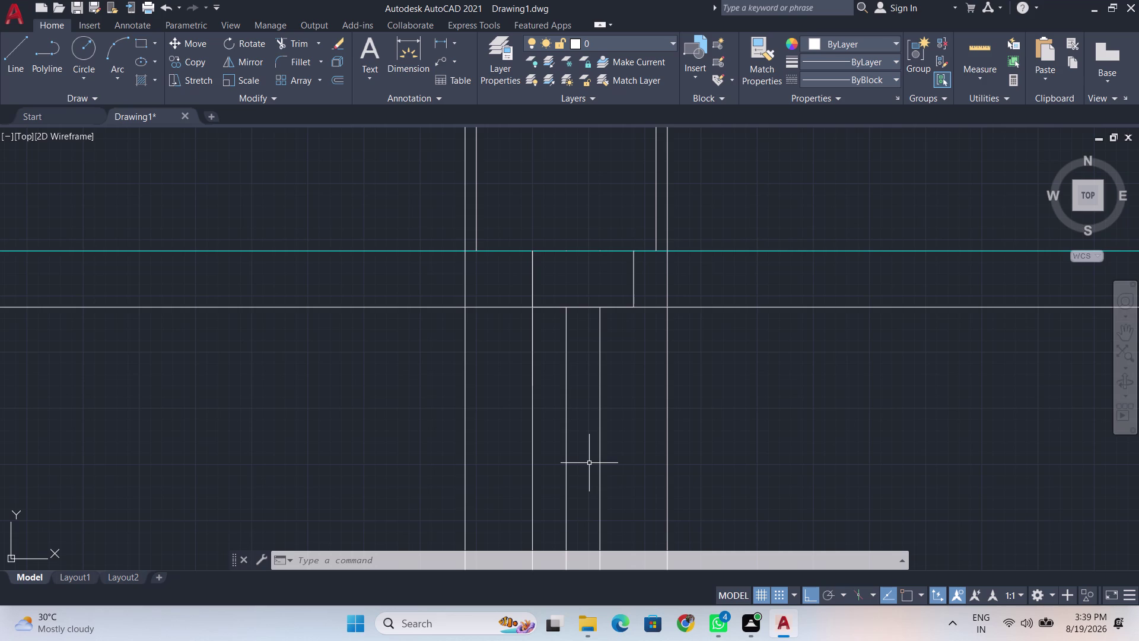
scroll(down, 3)
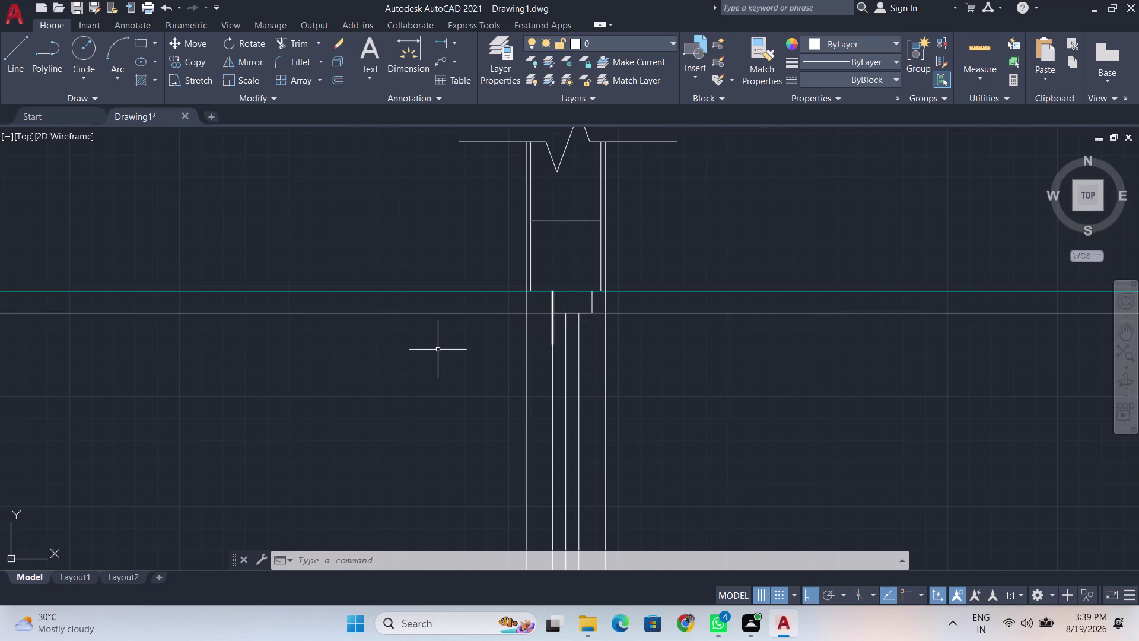
scroll(up, 3)
scroll(down, 3)
middle_drag(134, 383, 570, 339)
scroll(up, 3)
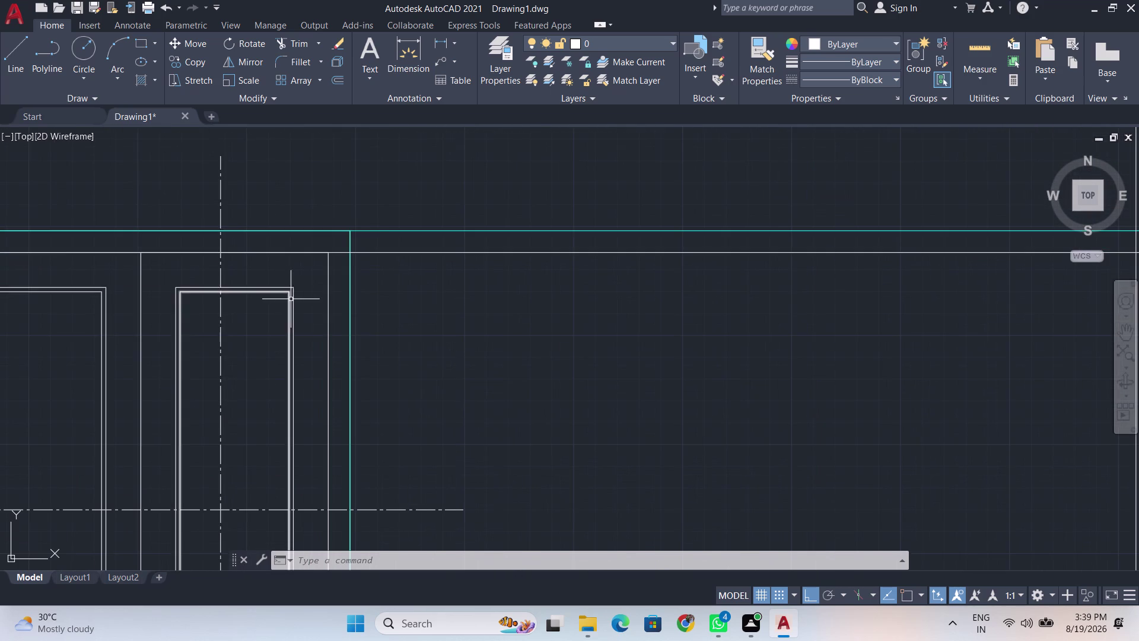
Start XLINE, make cyan the current colour and adjust the active object snaps.
text(x)
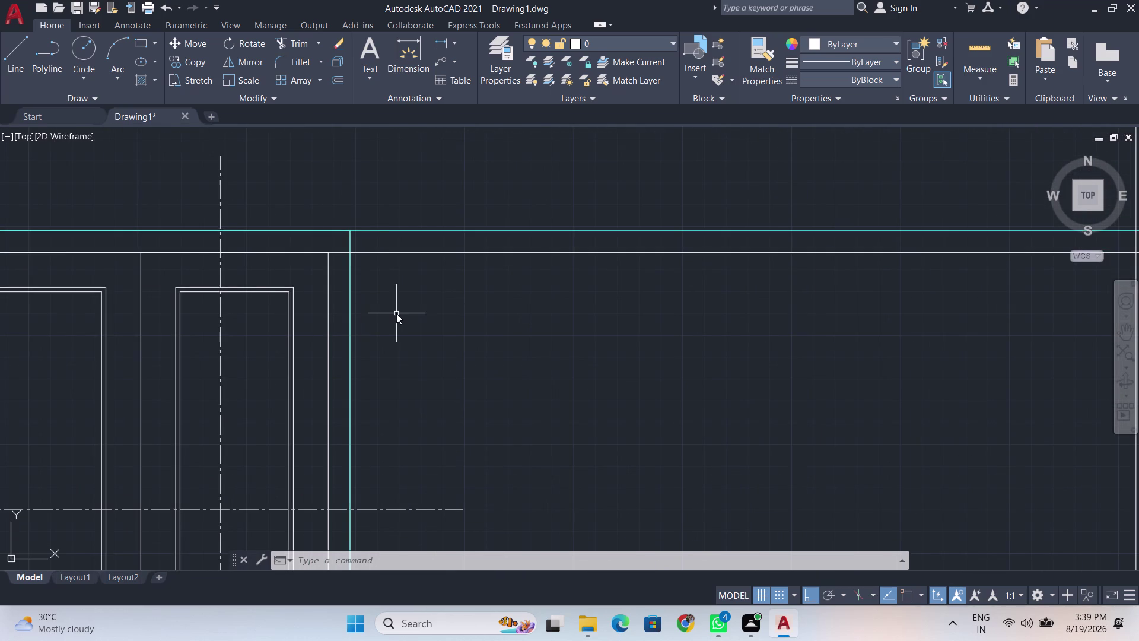
text(l)
key(Return)
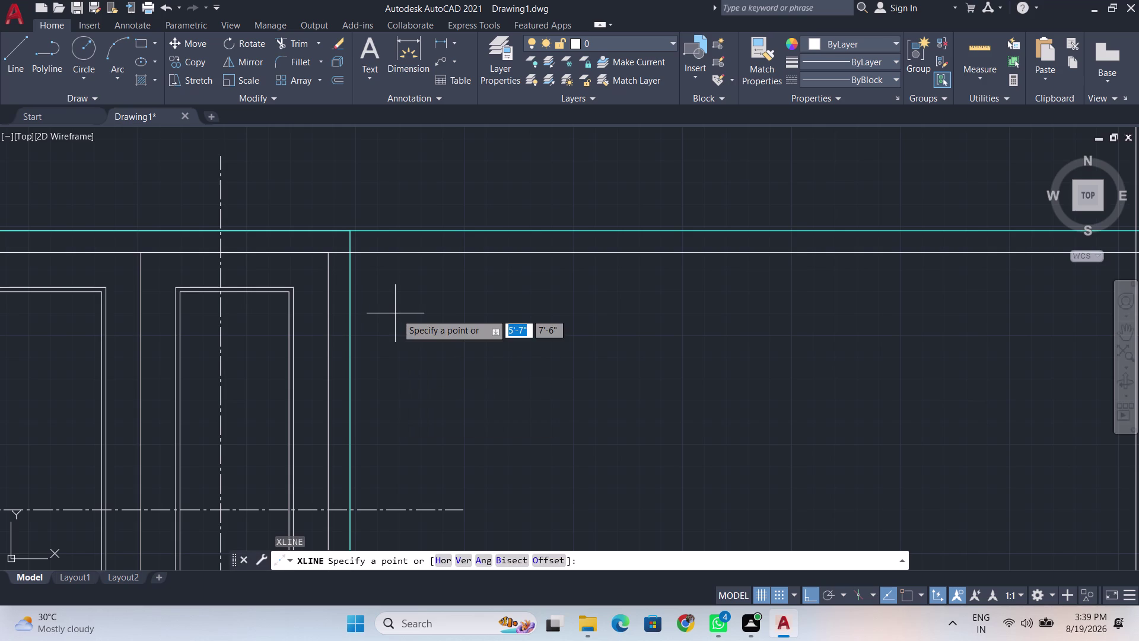
click(888, 42)
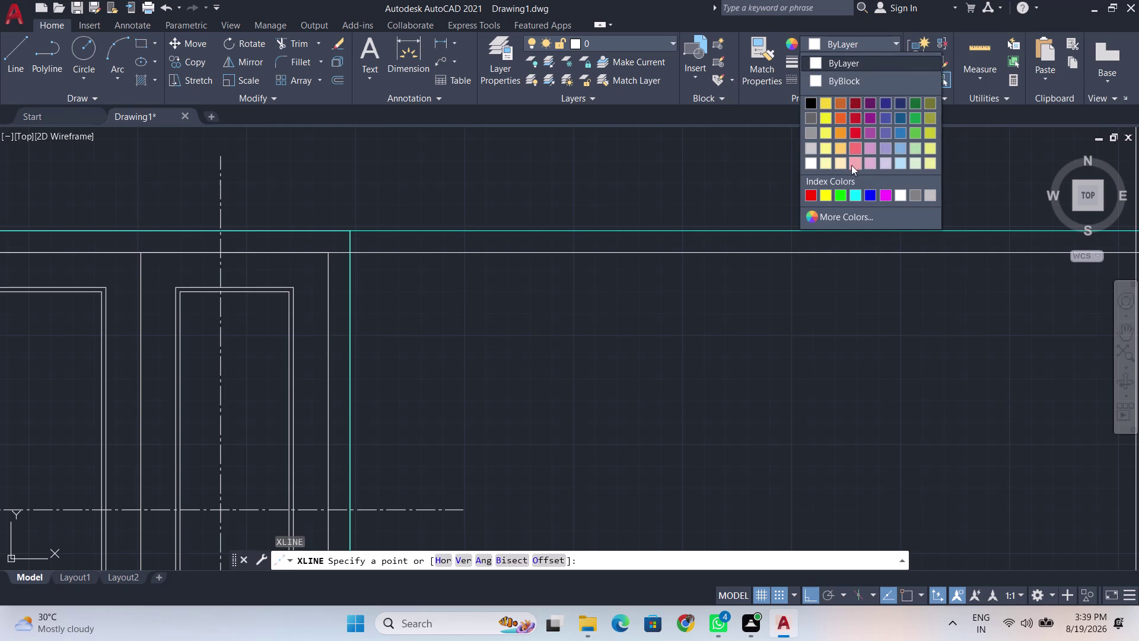
click(855, 196)
scroll(up, 3)
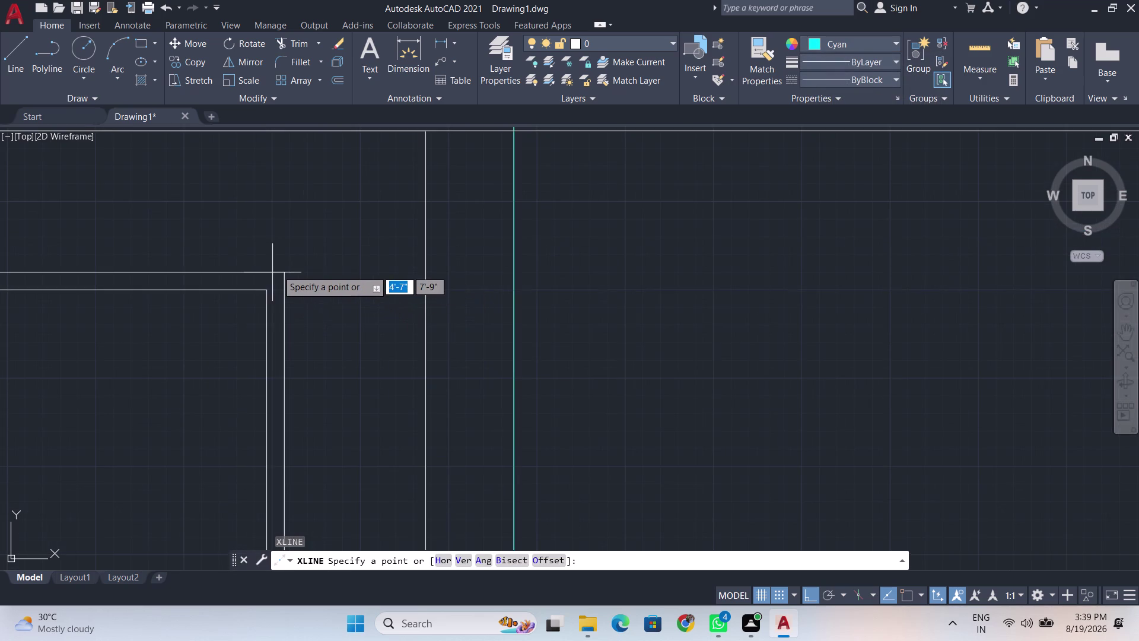
scroll(up, 3)
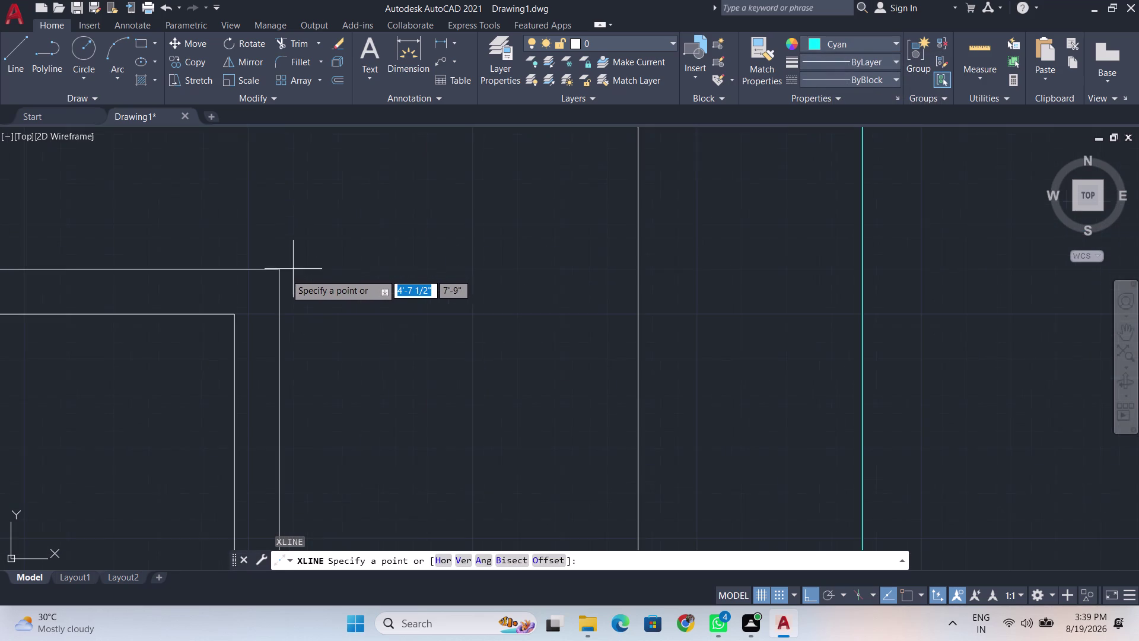
click(917, 594)
click(951, 314)
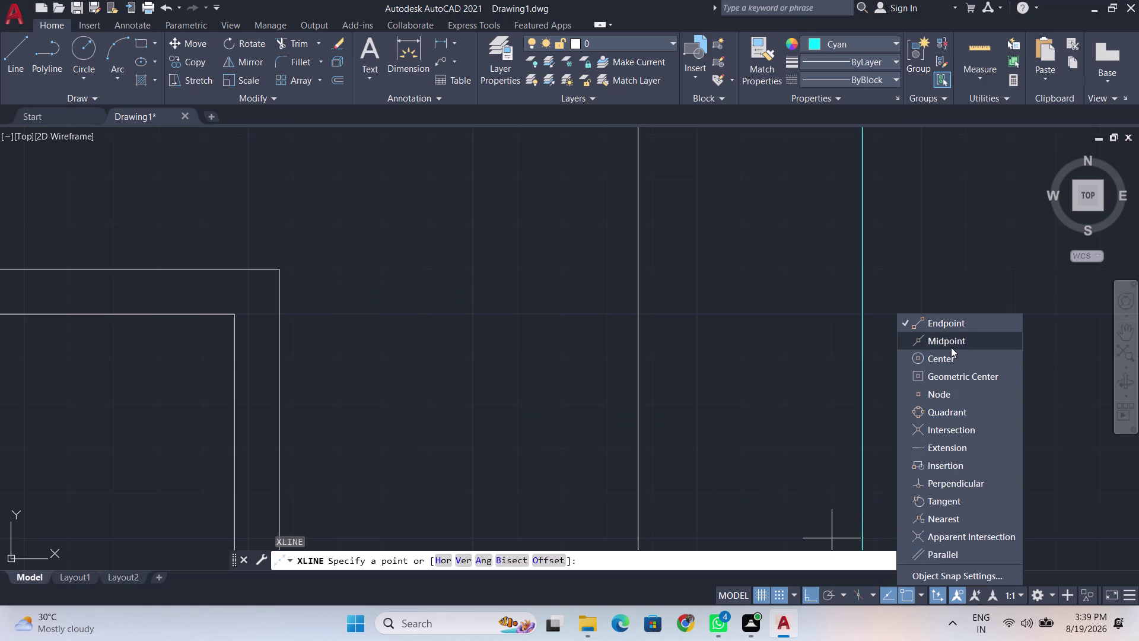
click(776, 376)
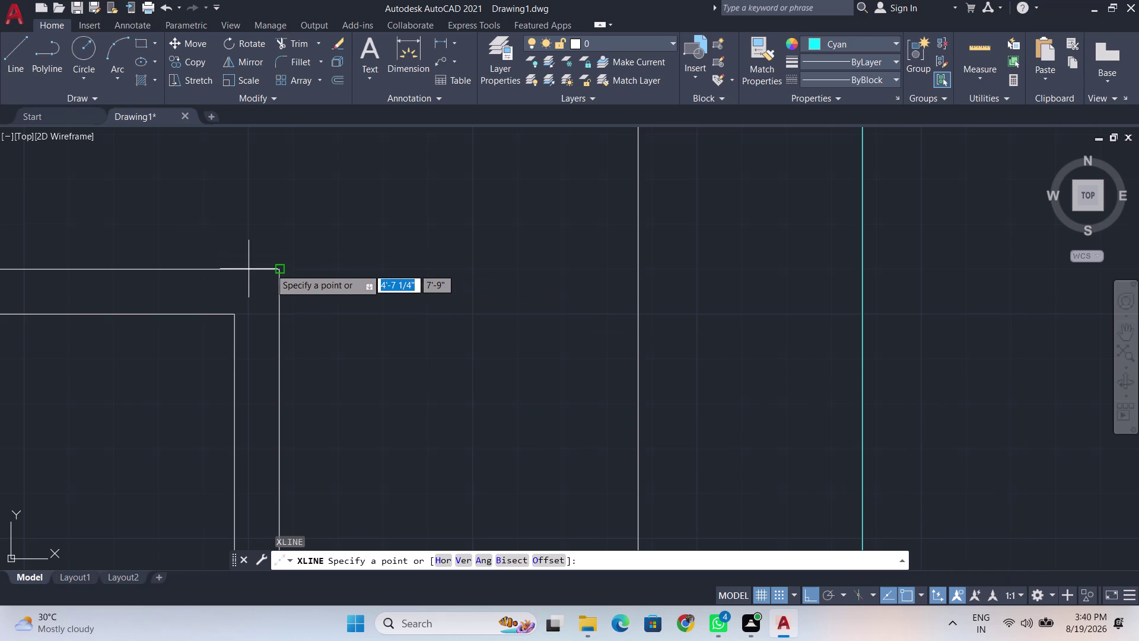
Place horizontal construction lines through the frame's outer and inner top corners.
click(268, 269)
click(449, 291)
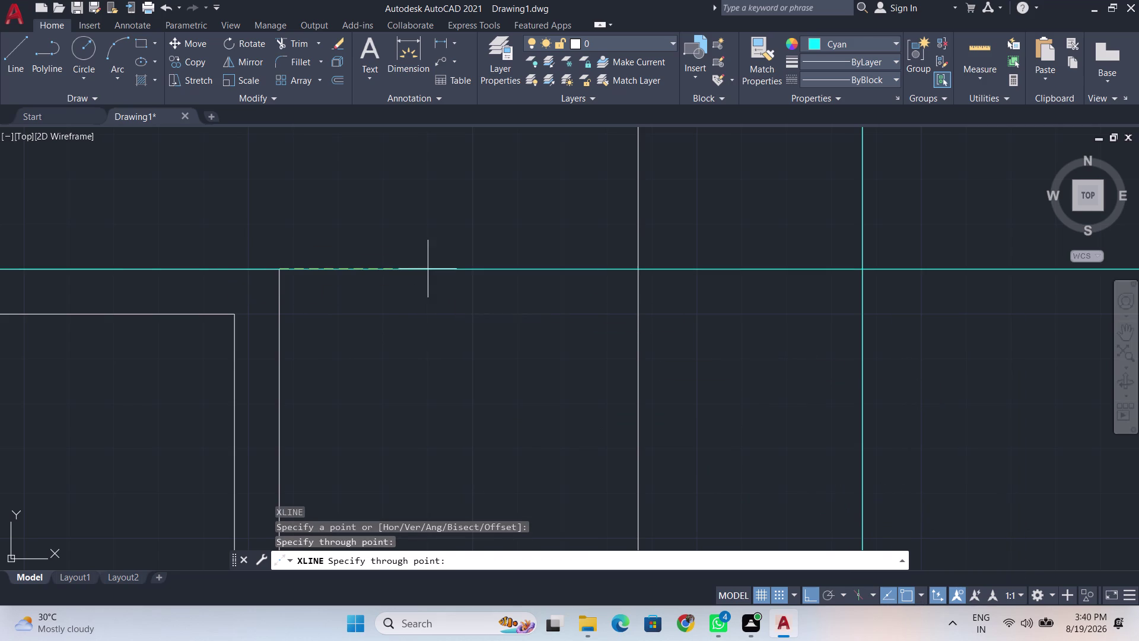
key(Return)
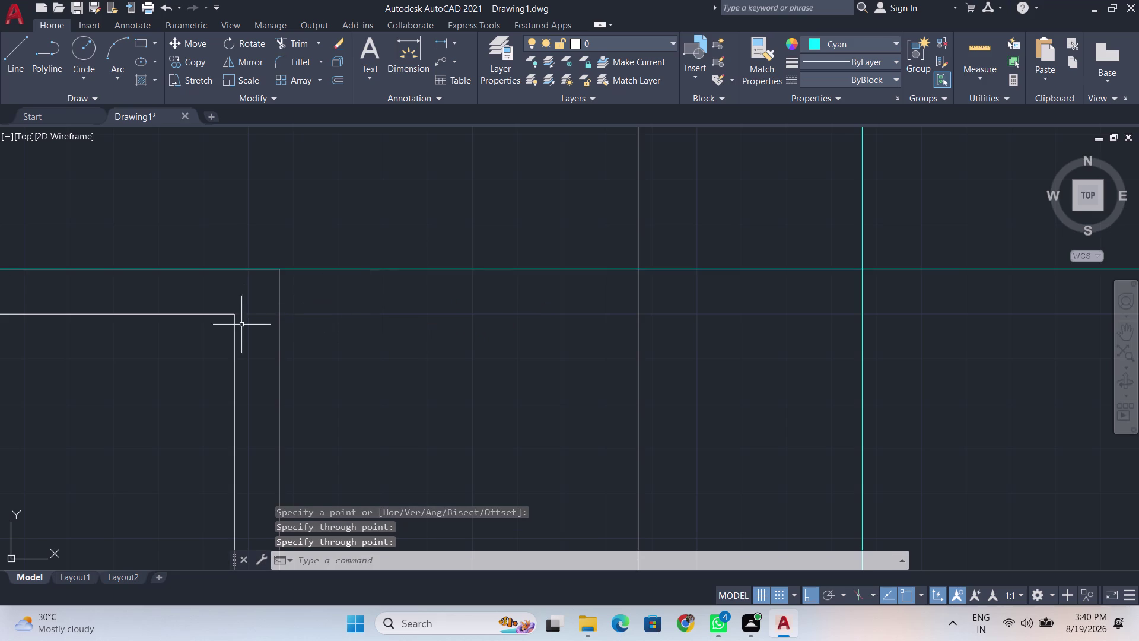
key(Return)
click(228, 329)
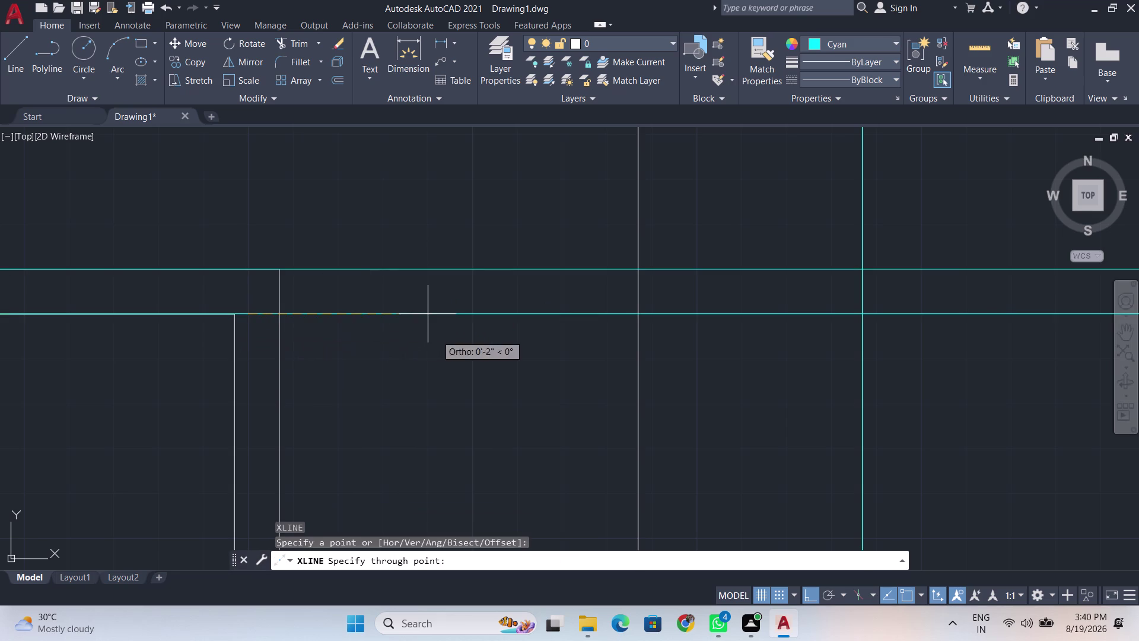
click(437, 335)
key(Return)
Pan to the double door and run a horizontal construction line through a frame corner.
scroll(down, 3)
middle_drag(448, 416, 489, 276)
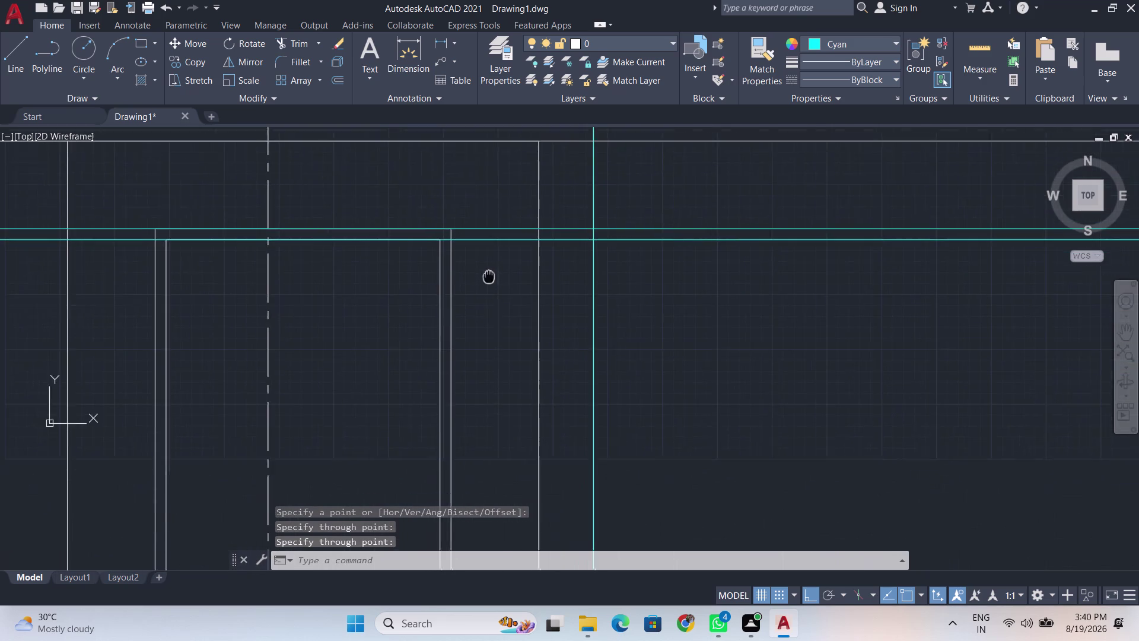
middle_drag(488, 276, 491, 268)
scroll(down, 3)
scroll(down, 3)
middle_drag(480, 430, 519, 167)
scroll(up, 3)
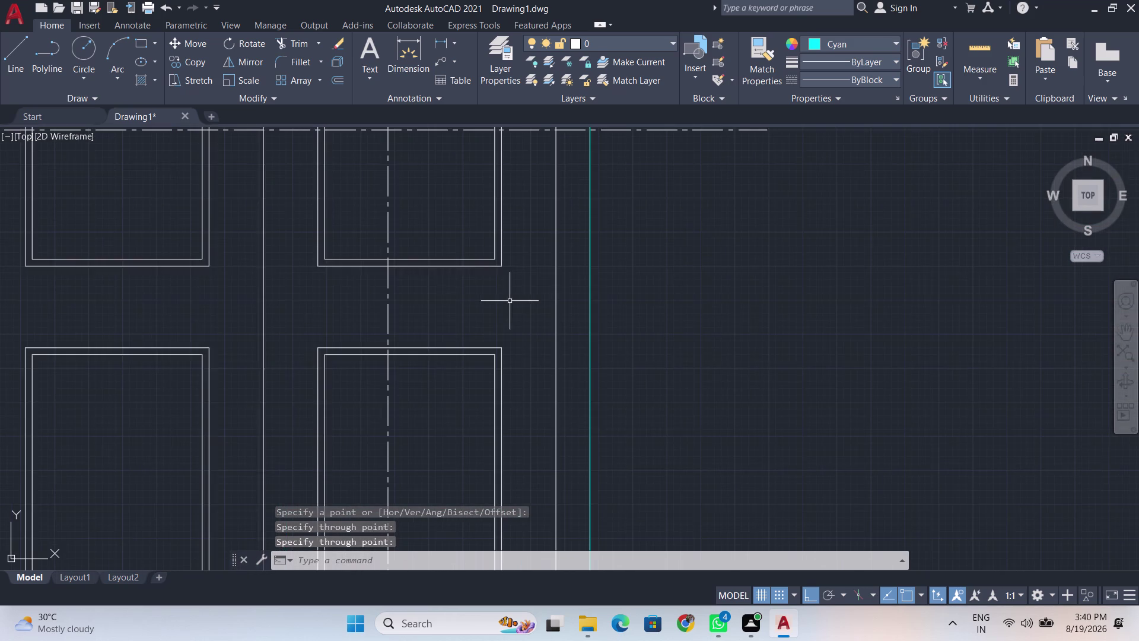
scroll(up, 3)
key(Return)
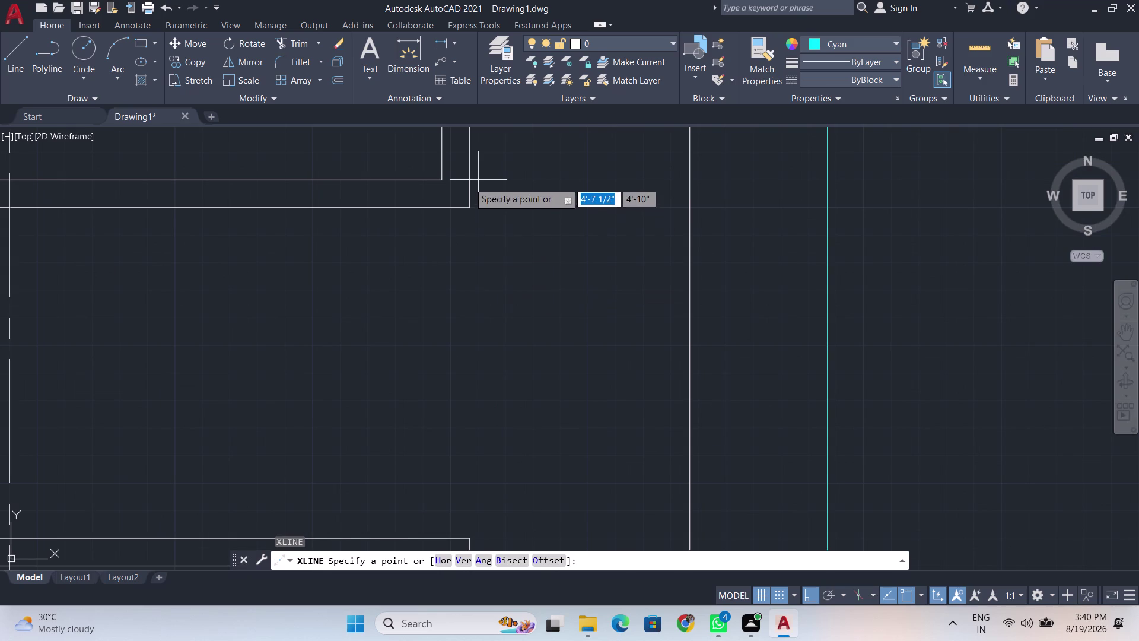
middle_drag(468, 219, 484, 249)
click(449, 220)
click(575, 220)
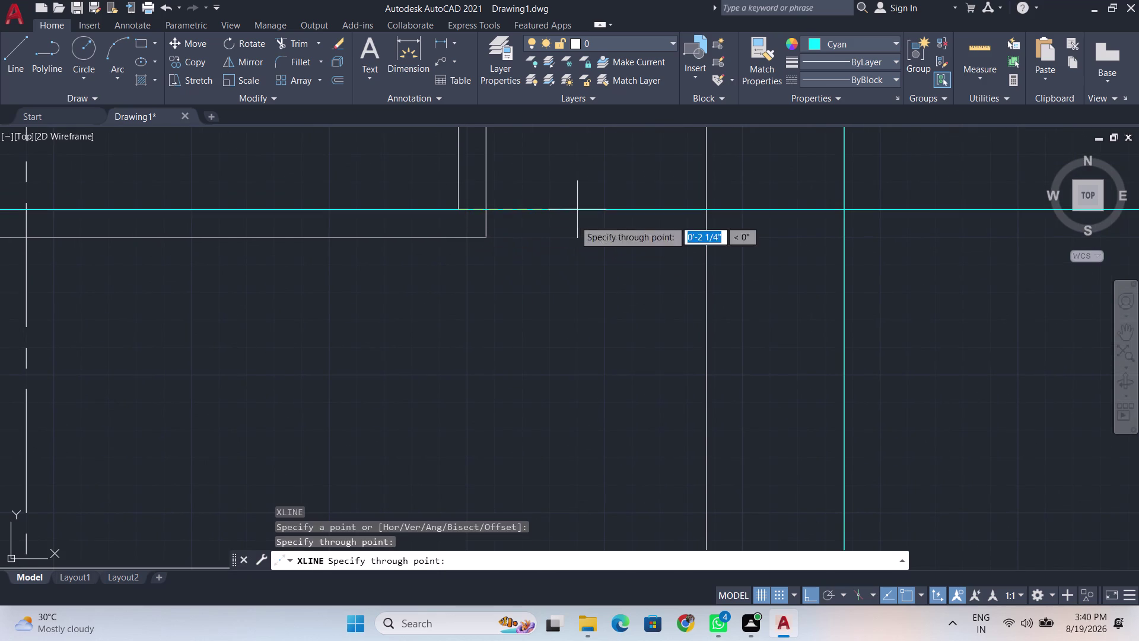
key(Return)
Add a second horizontal construction line, then undo an extra one.
key(Return)
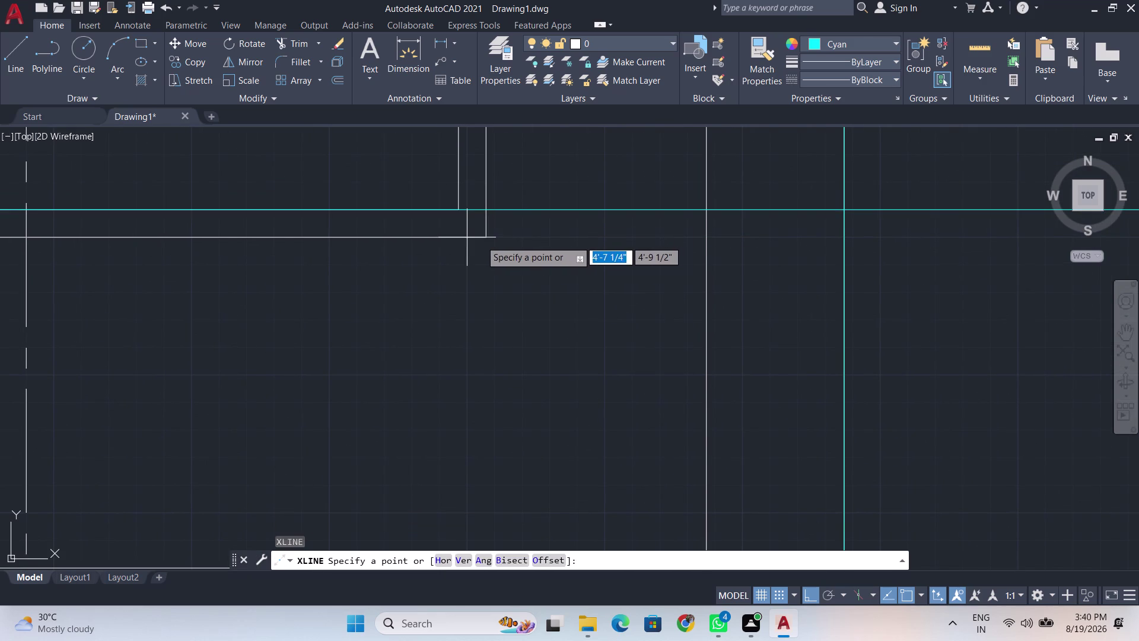
click(479, 240)
click(554, 239)
key(Return)
scroll(down, 3)
middle_drag(537, 283, 545, 168)
key(Return)
scroll(up, 3)
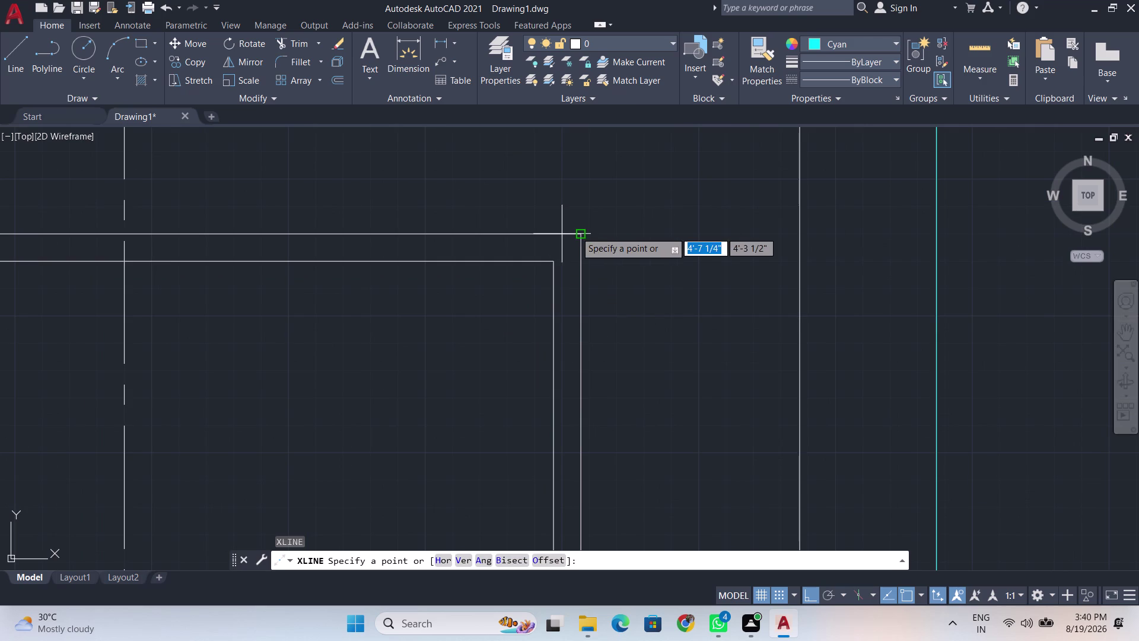
click(577, 231)
click(562, 236)
key(Return)
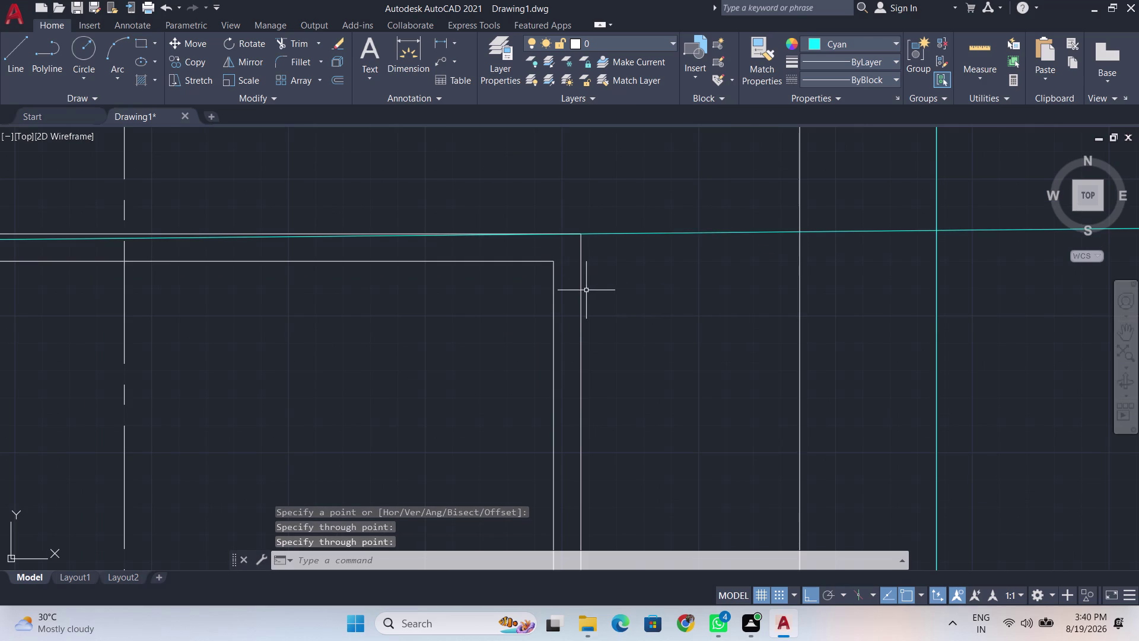
key(ctrl+z)
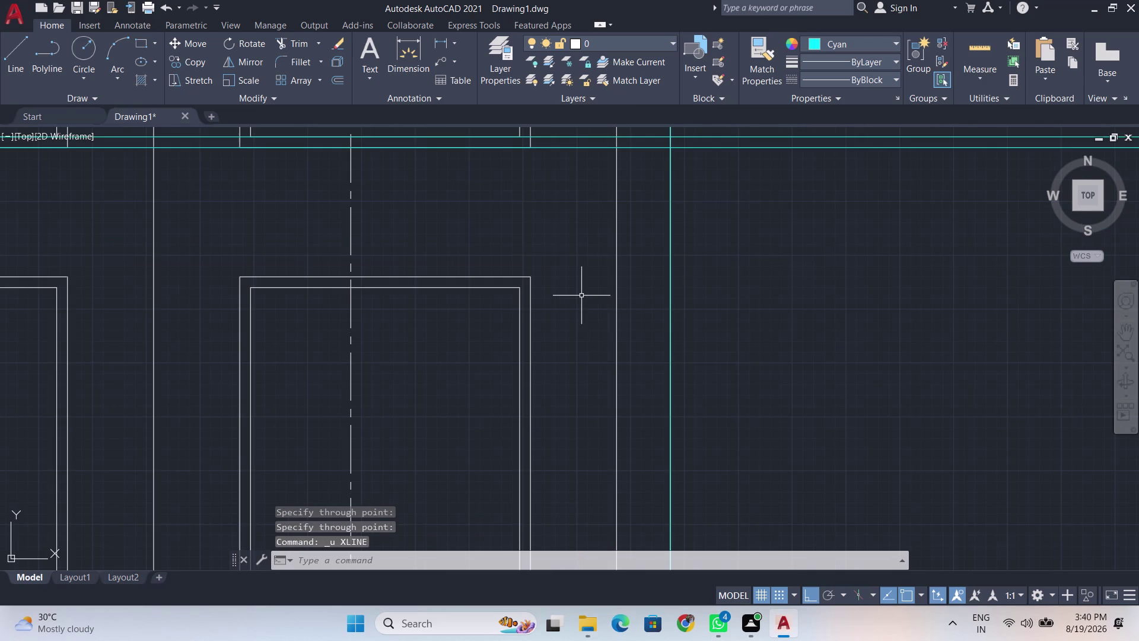
key(Return)
Run a horizontal construction line along the middle rail above the lower panels.
scroll(up, 3)
scroll(down, 3)
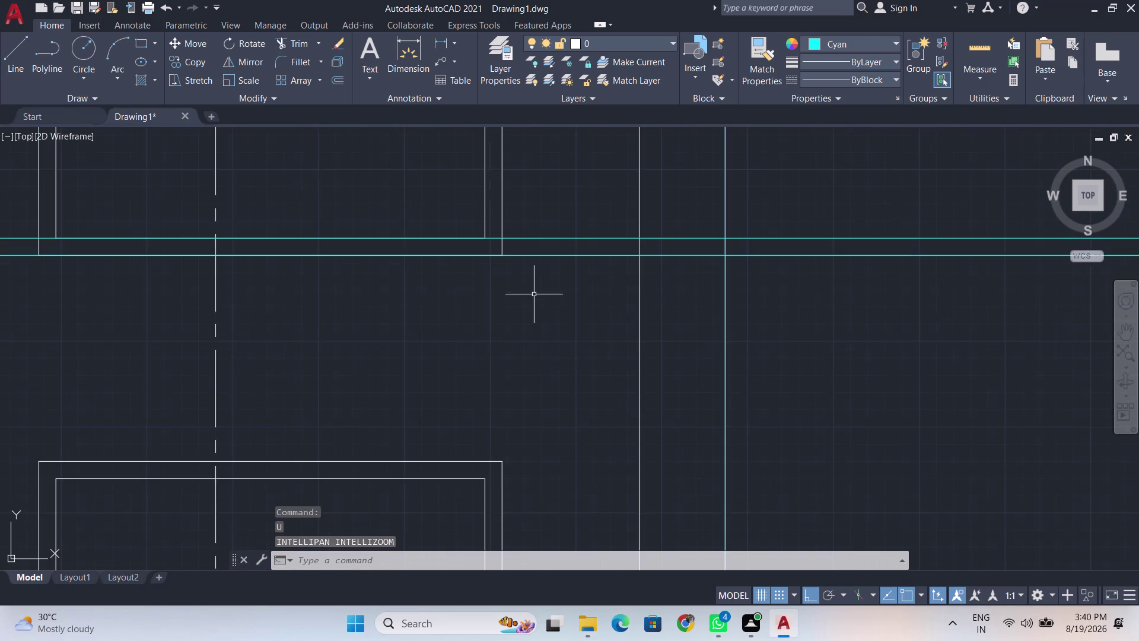
scroll(down, 3)
middle_drag(560, 315, 626, 217)
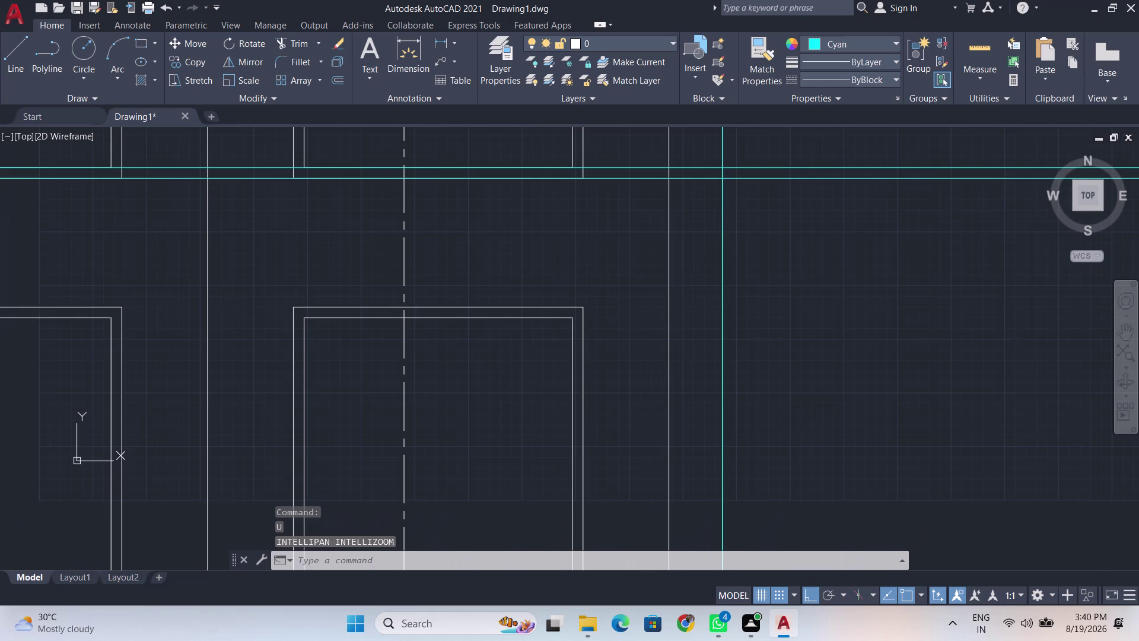
scroll(up, 3)
key(Return)
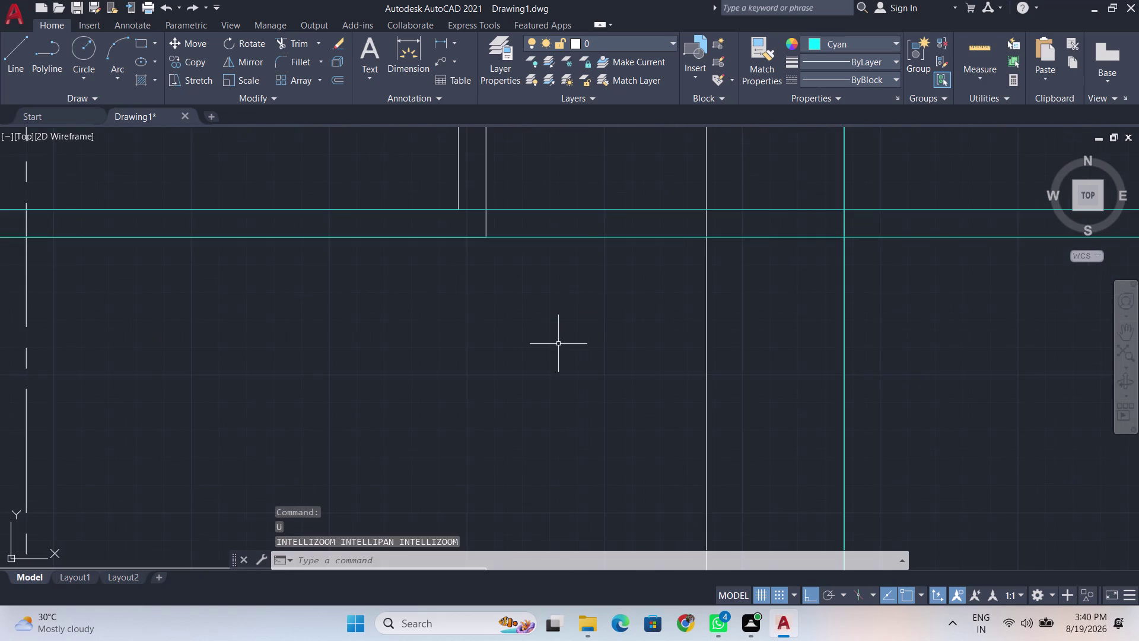
scroll(down, 3)
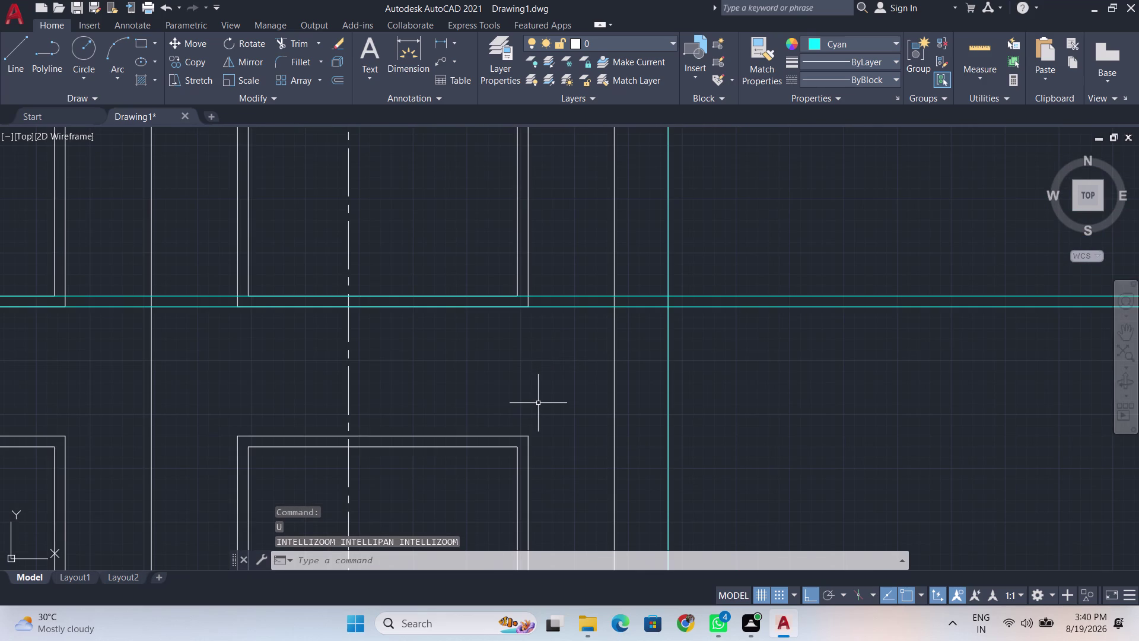
key(x)
key(l)
key(Return)
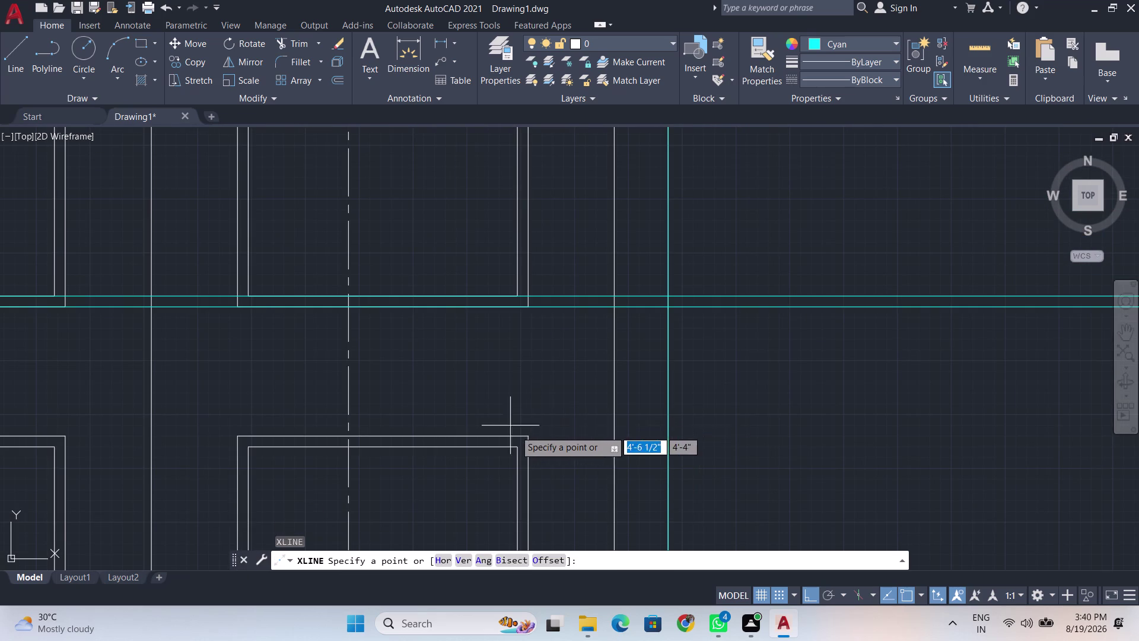
scroll(up, 3)
click(539, 451)
click(712, 446)
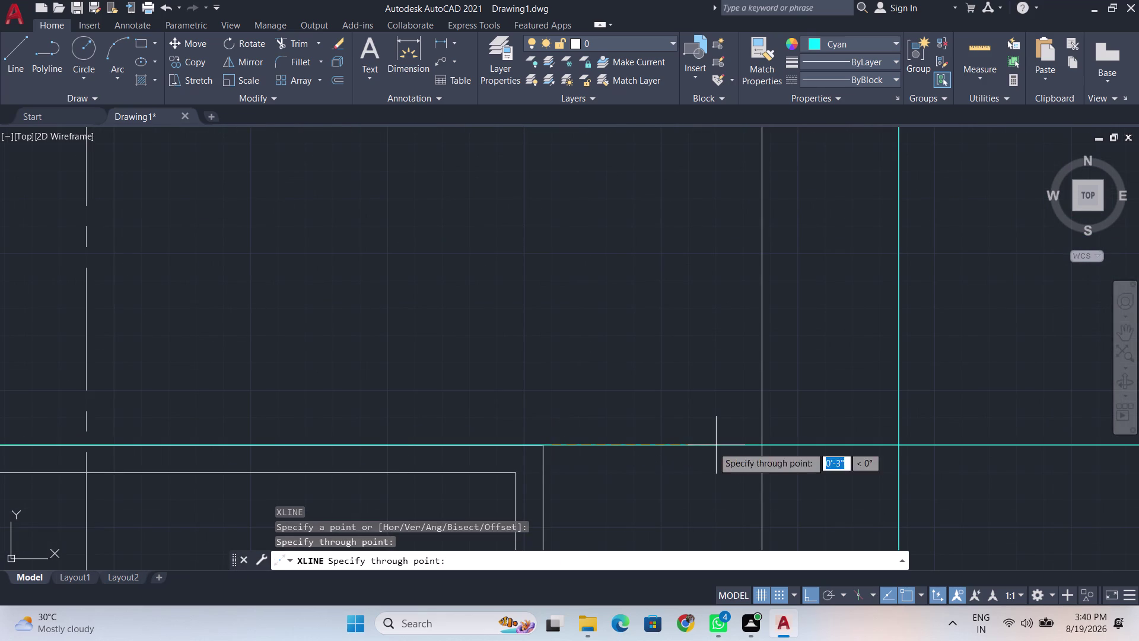
key(Return)
Add another horizontal construction line along the middle rail.
middle_drag(643, 456, 662, 343)
key(Return)
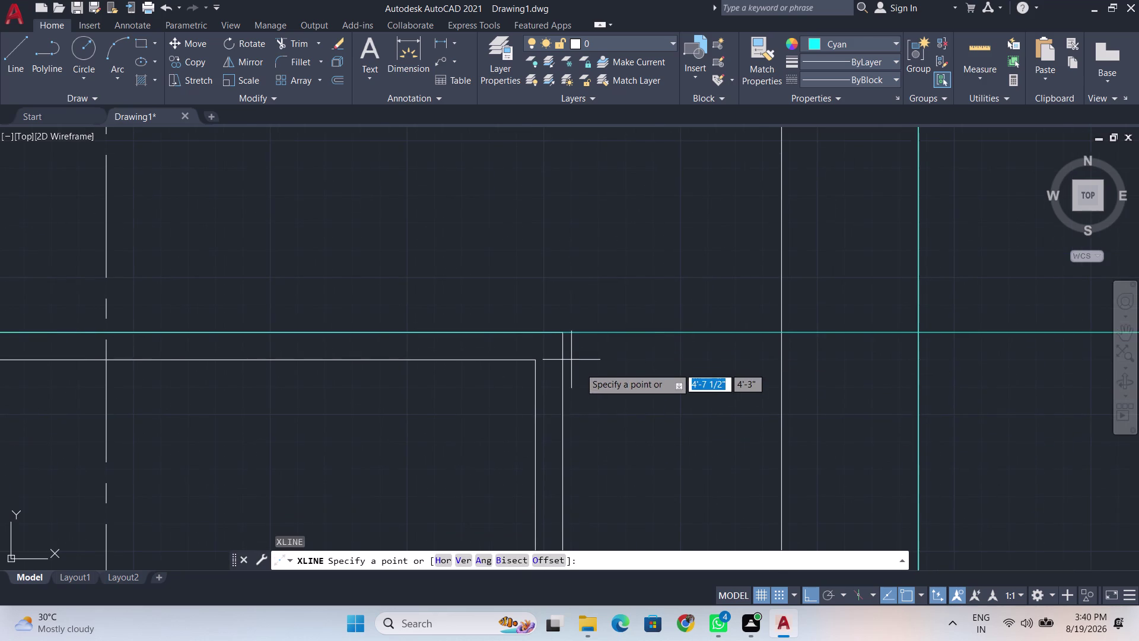
click(538, 370)
click(628, 373)
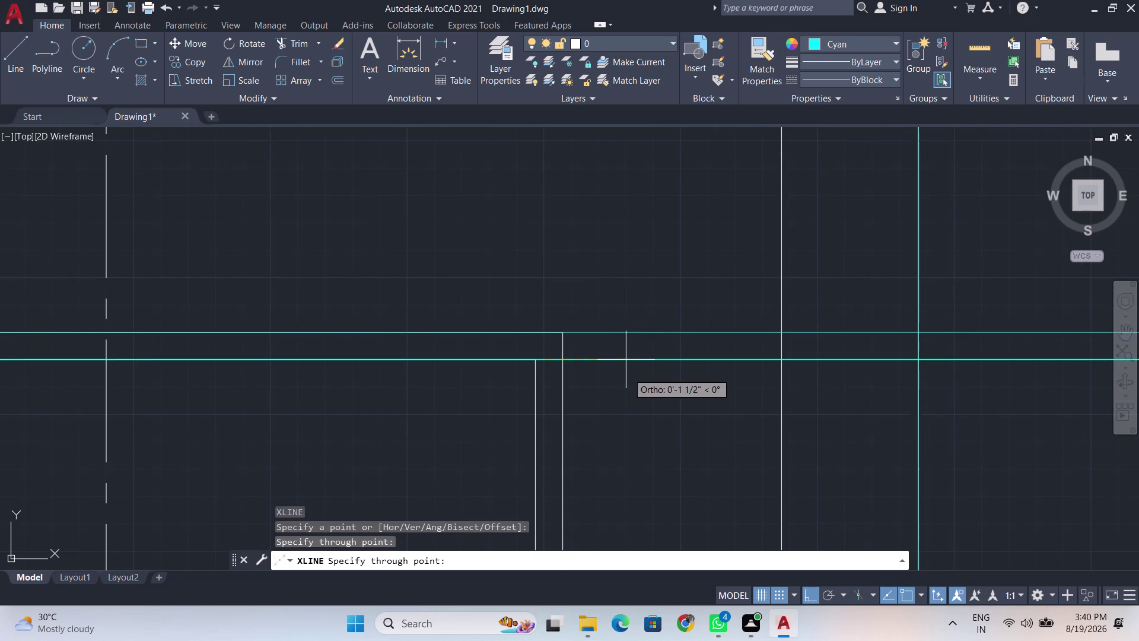
key(Return)
scroll(down, 3)
scroll(down, 3)
middle_drag(635, 398, 624, 339)
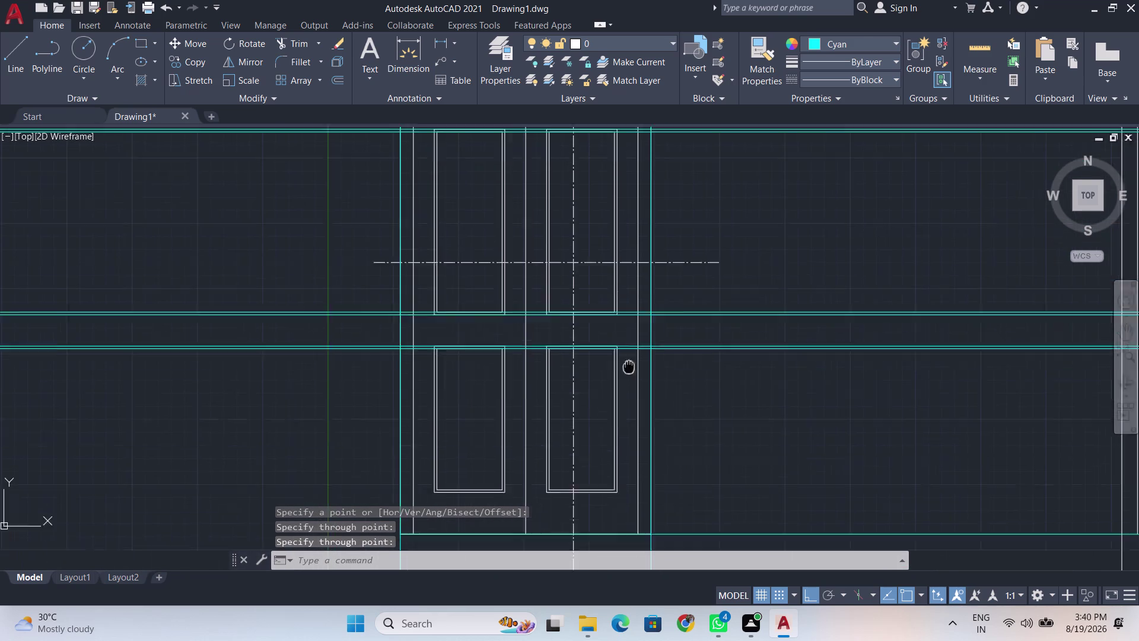
middle_drag(624, 339, 621, 270)
scroll(down, 3)
middle_drag(705, 313, 550, 337)
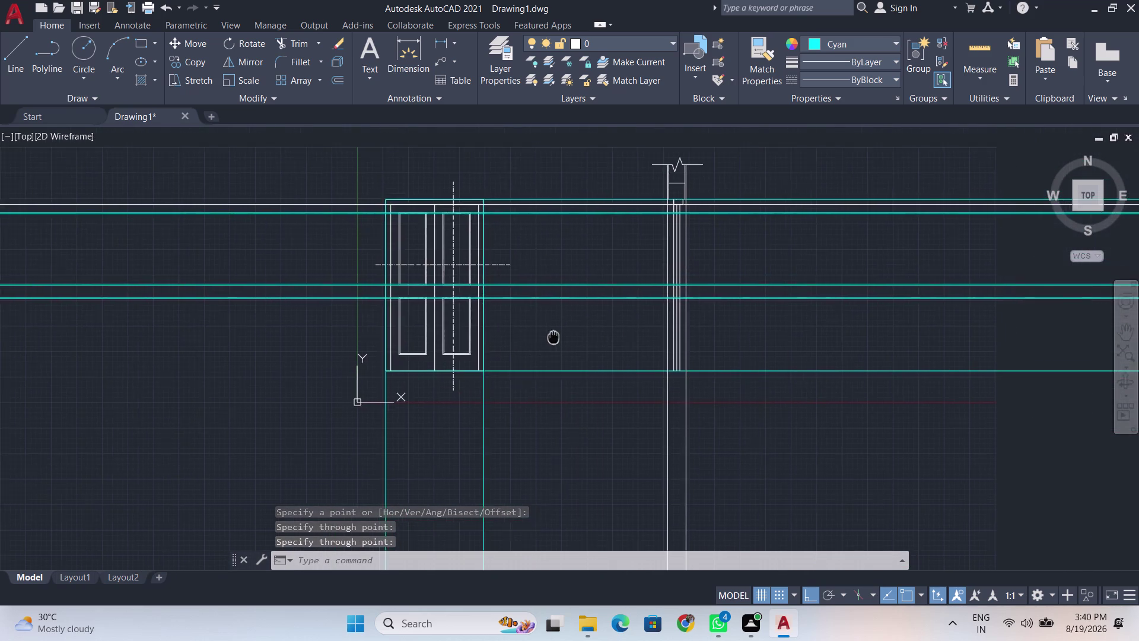
middle_drag(550, 337, 548, 337)
scroll(up, 3)
scroll(up, 3)
scroll(down, 3)
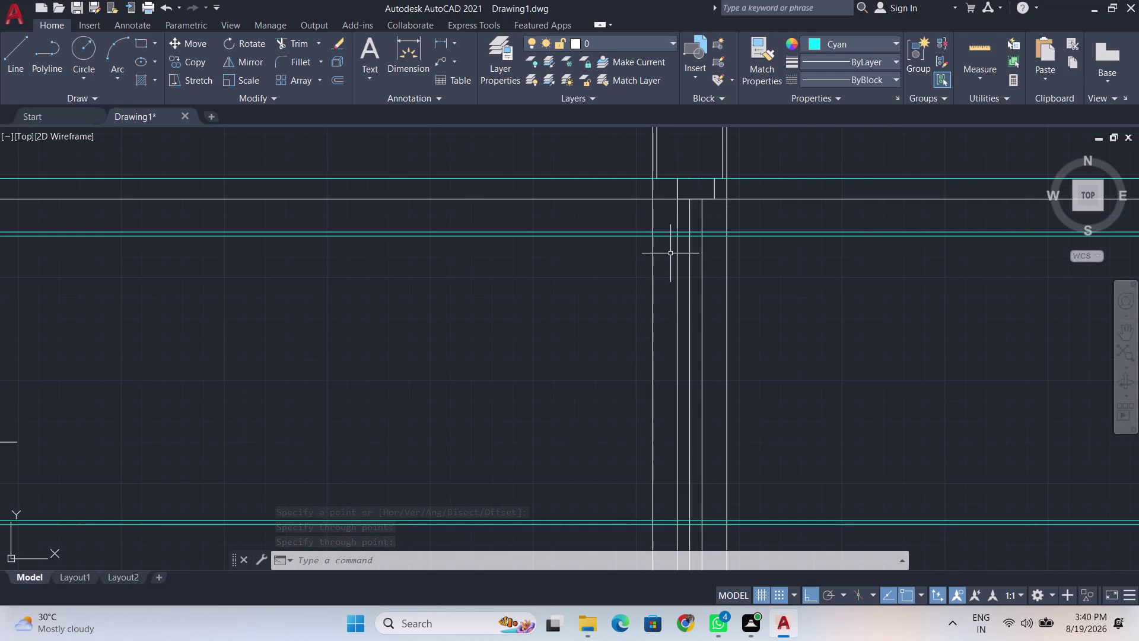
middle_drag(652, 247, 651, 377)
scroll(up, 3)
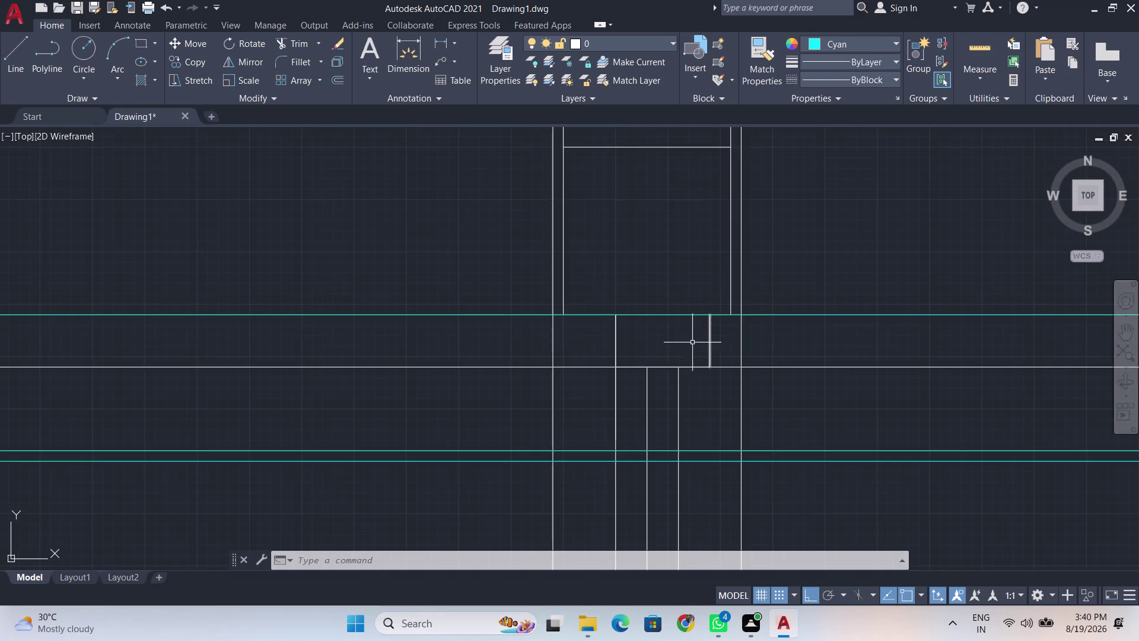
middle_drag(683, 362, 689, 321)
scroll(up, 3)
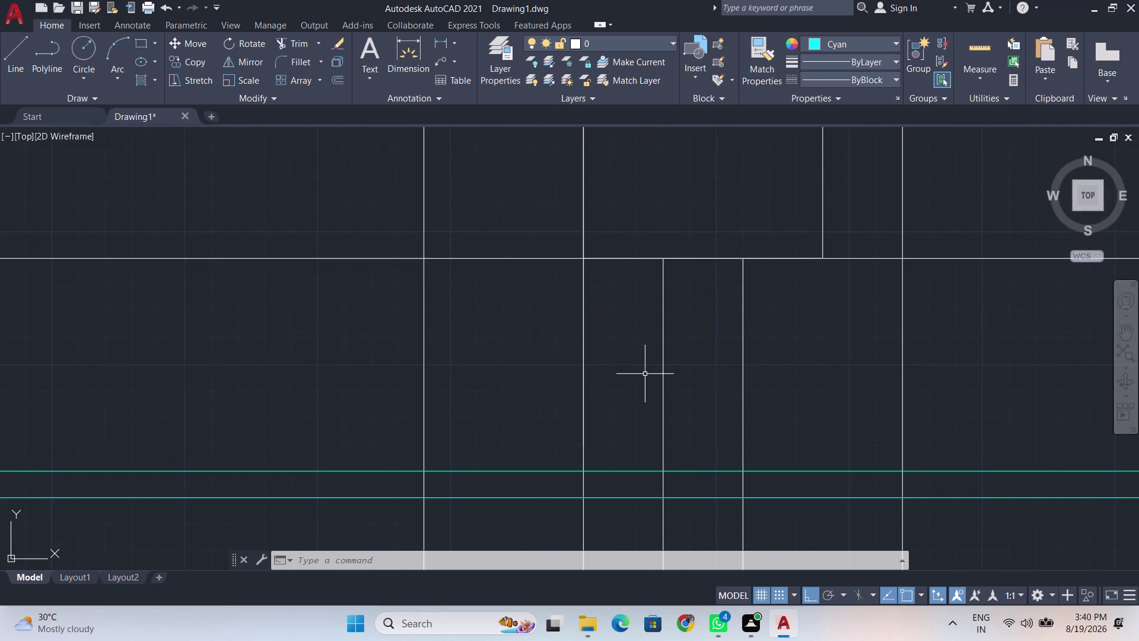
middle_drag(615, 424, 636, 361)
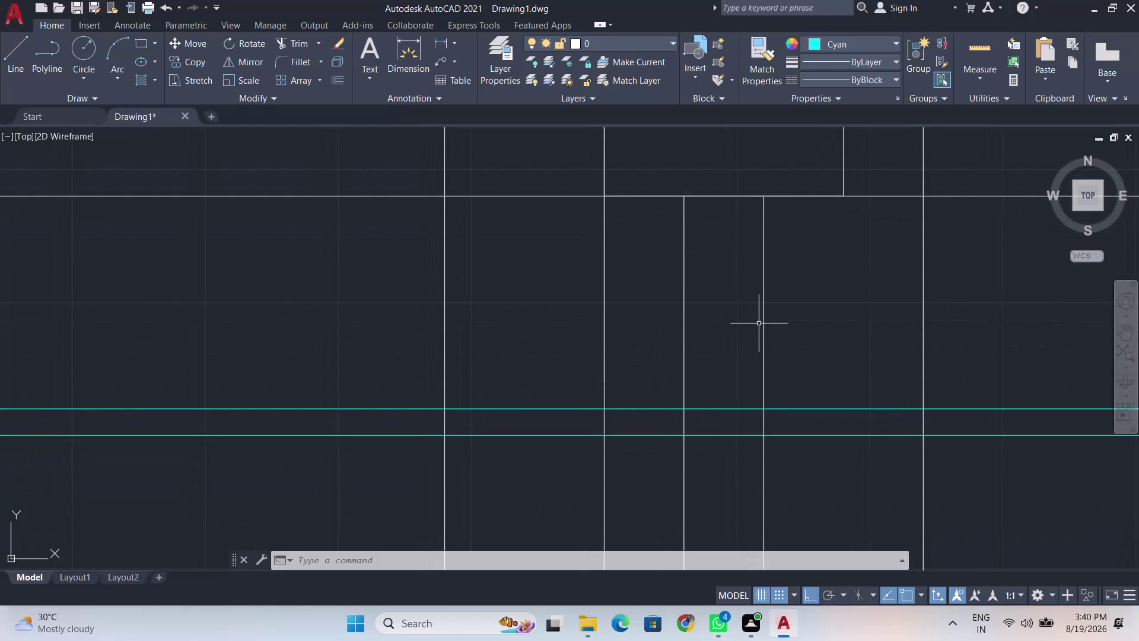
scroll(down, 3)
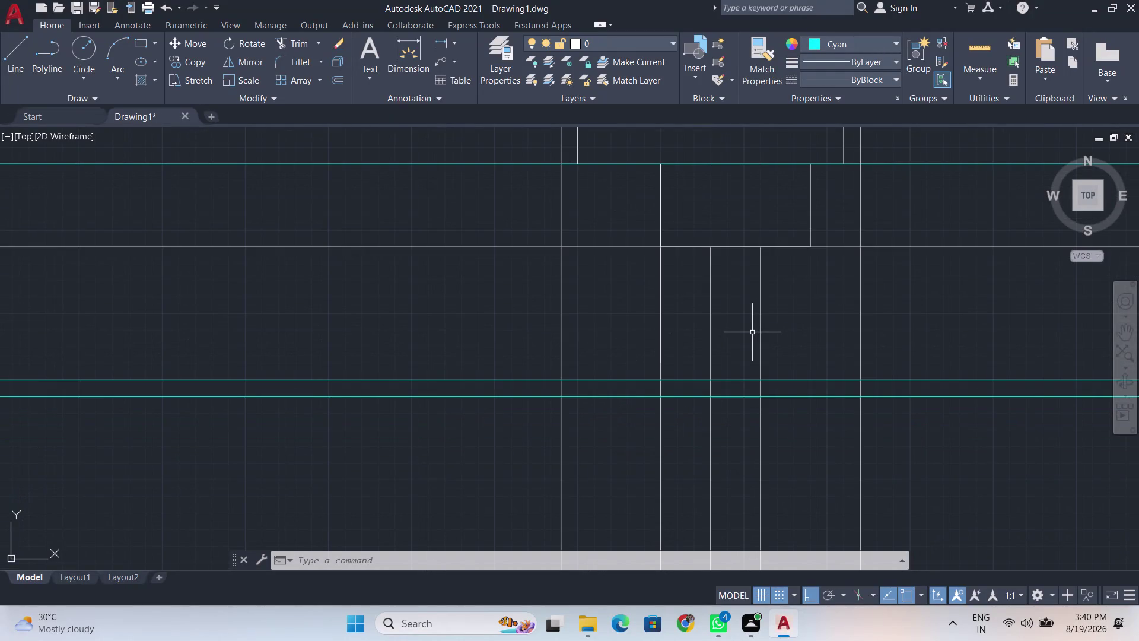
scroll(down, 3)
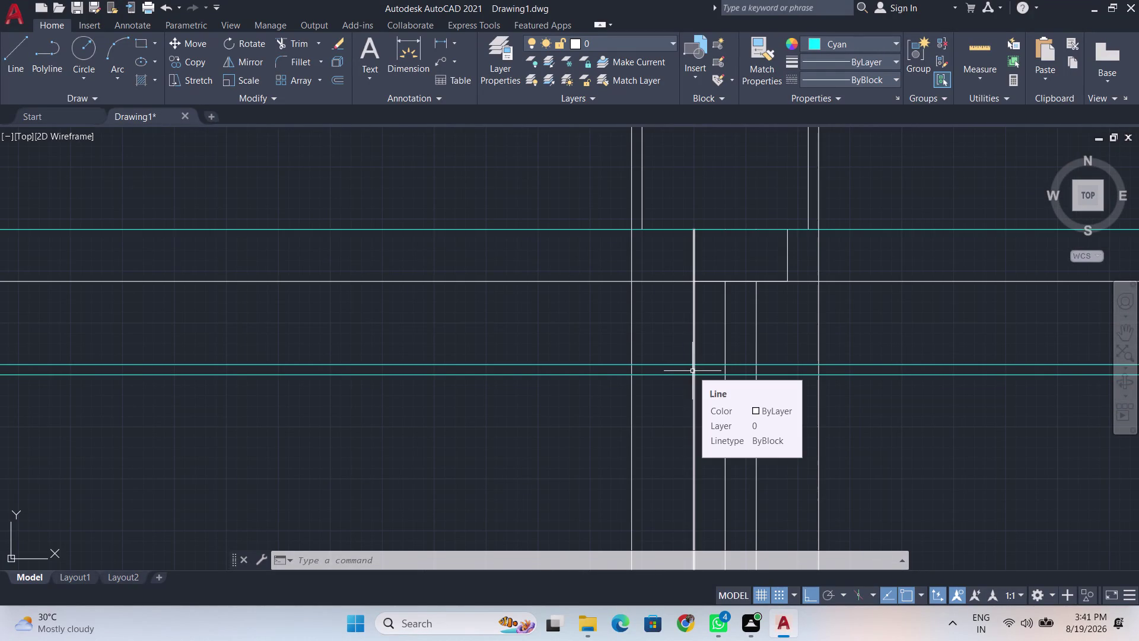
scroll(up, 3)
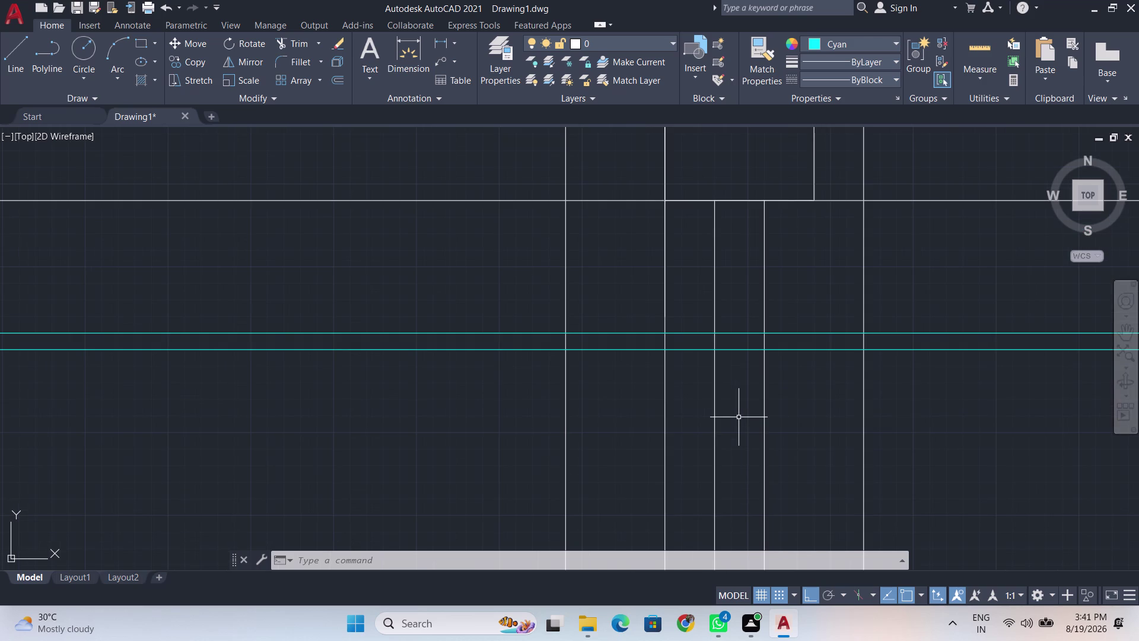
scroll(up, 3)
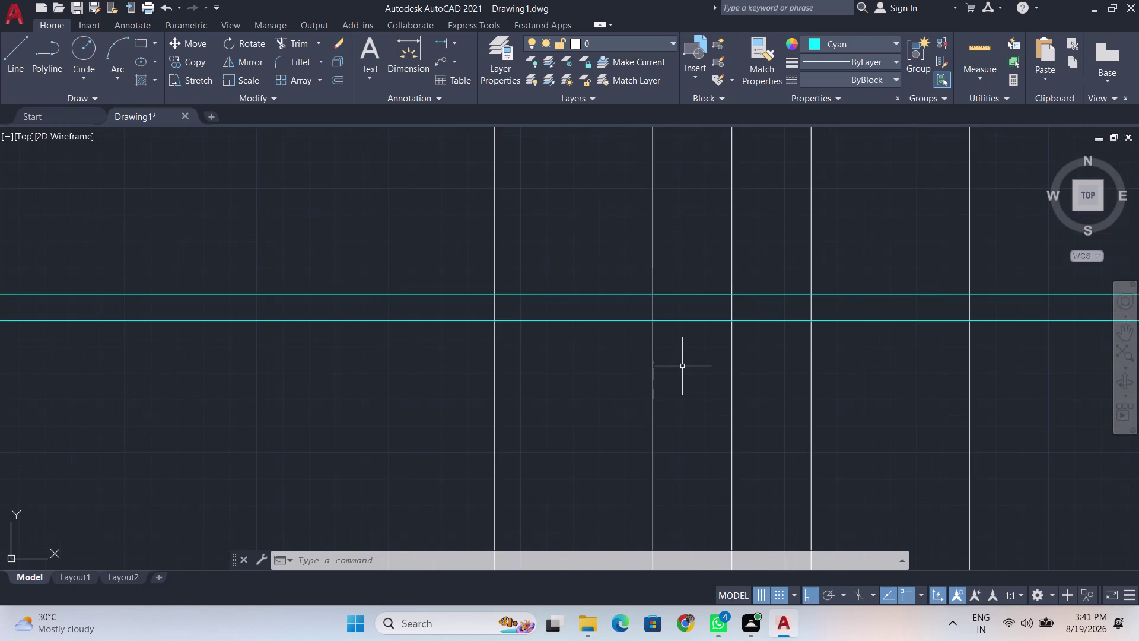
Try starting a line midway between two door edges, then undo the misplaced point.
key(l)
key(Return)
key(BackSpace)
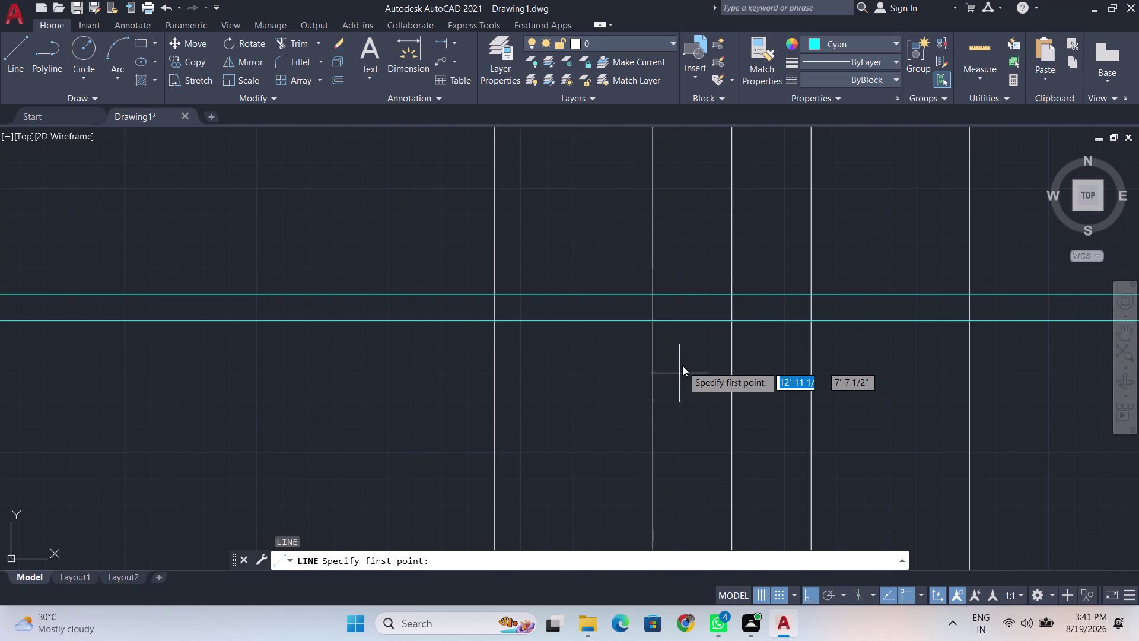
text(m2)
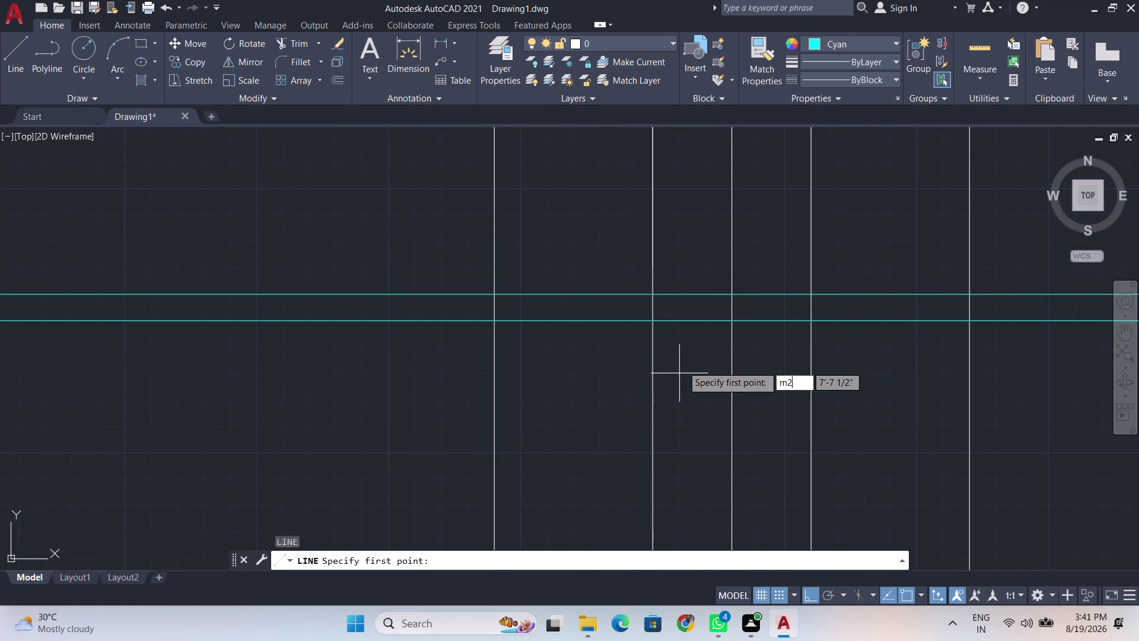
text(9;)
scroll(up, 3)
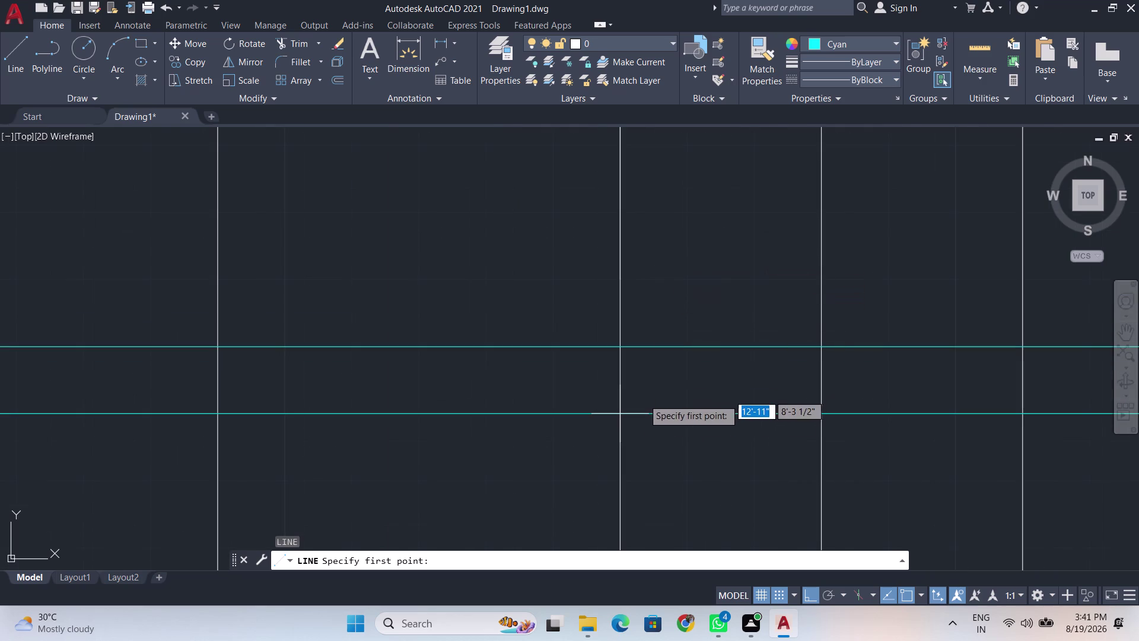
scroll(down, 3)
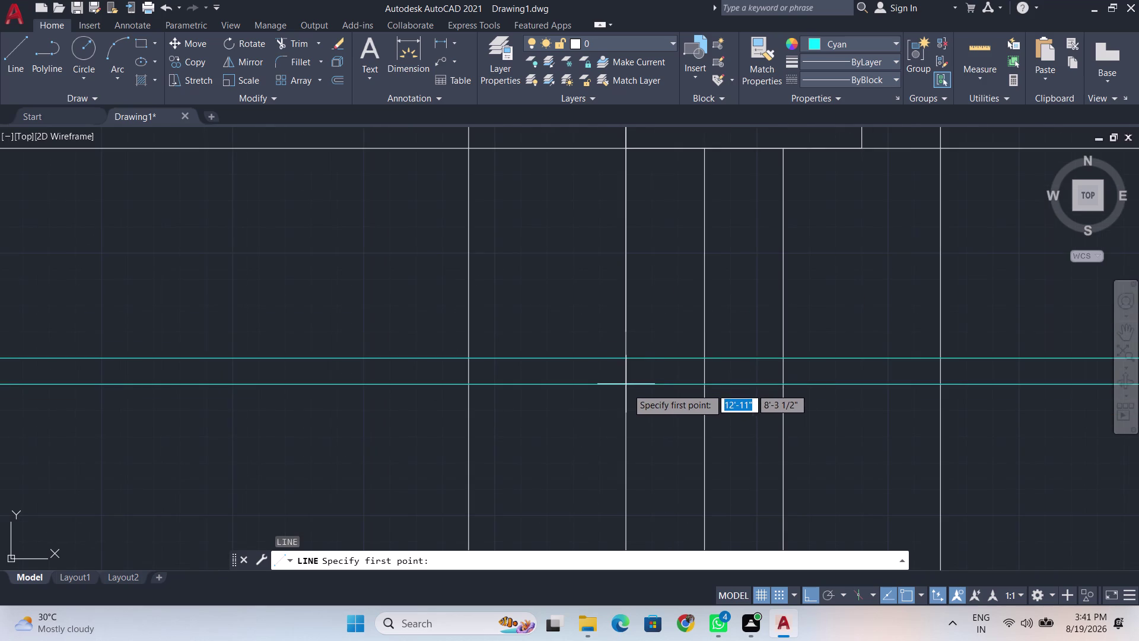
click(627, 388)
click(697, 386)
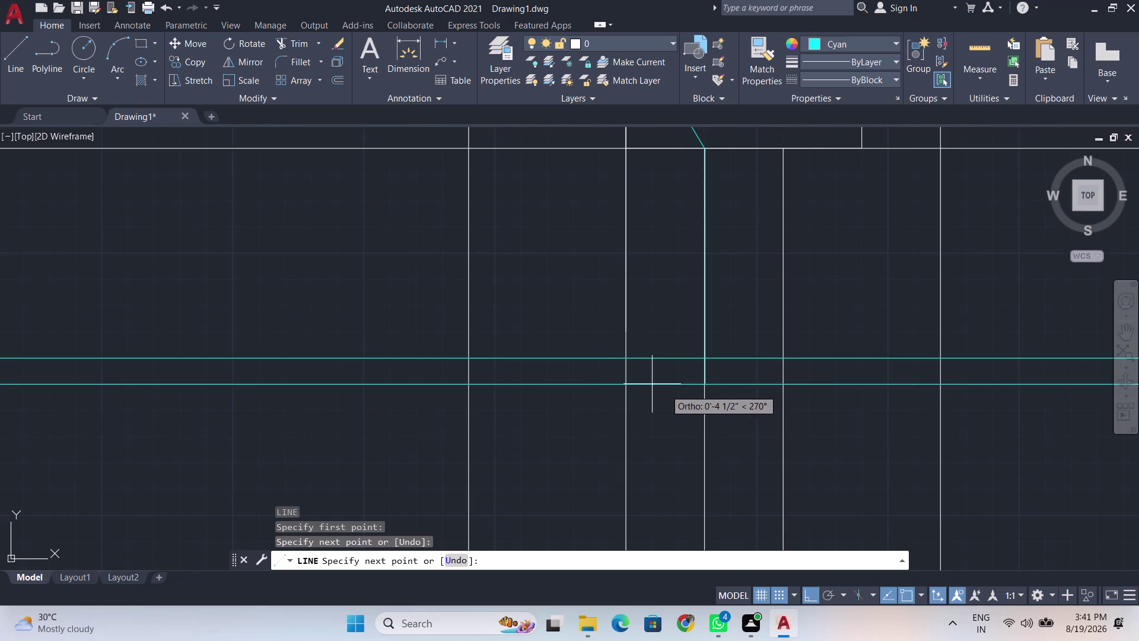
scroll(down, 3)
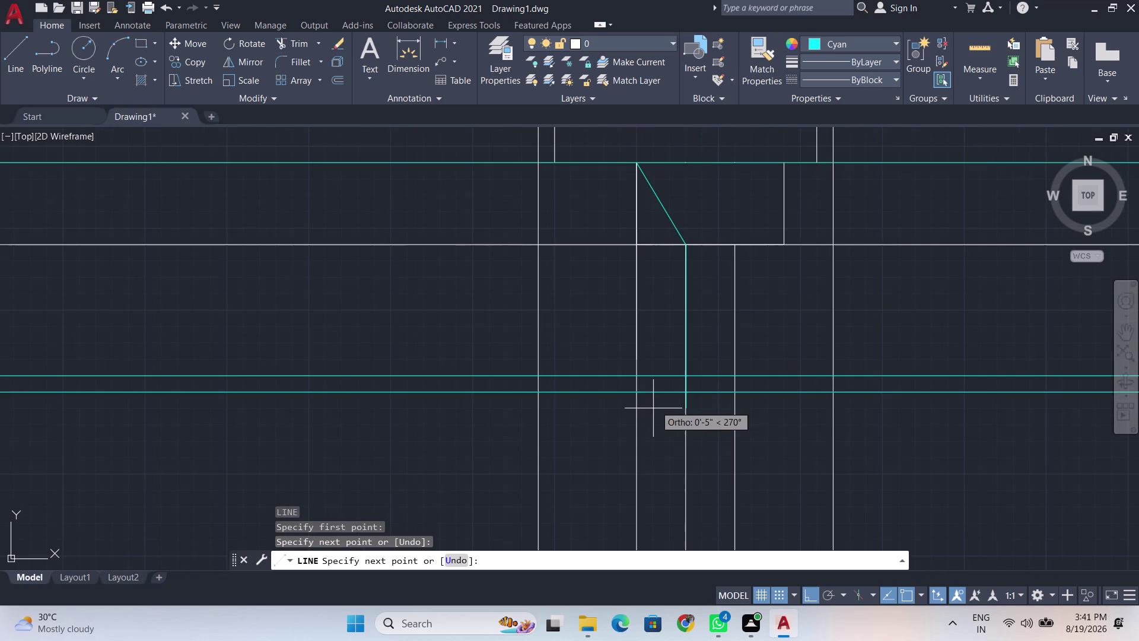
scroll(up, 3)
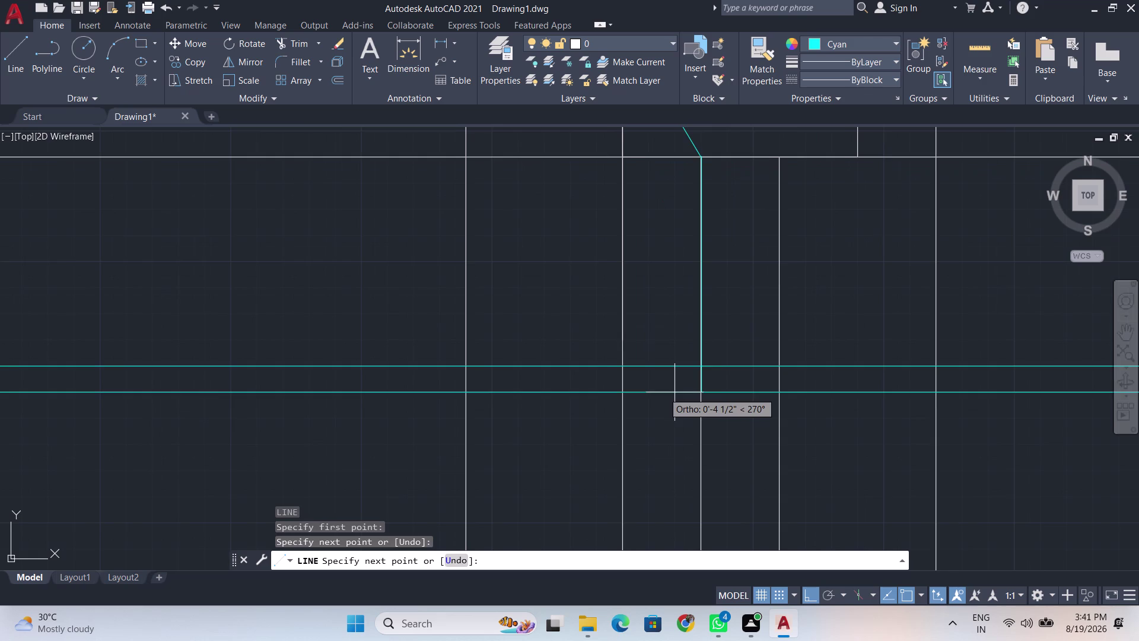
key(ctrl+z)
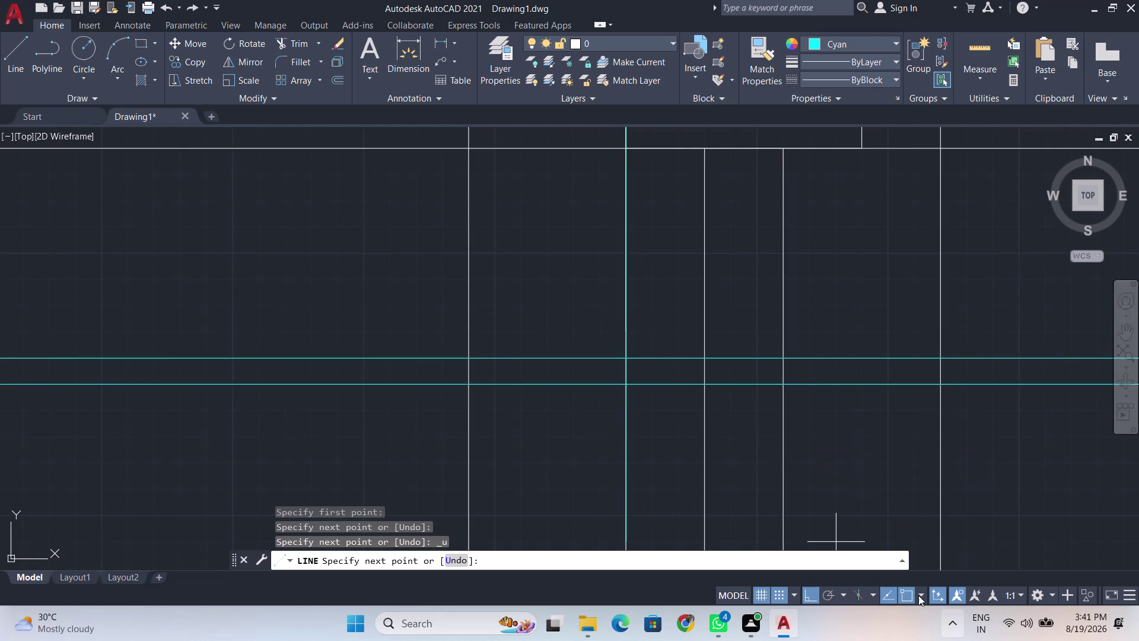
Check the object snap list and restart the line with m2p between the two door edges.
click(918, 595)
click(947, 341)
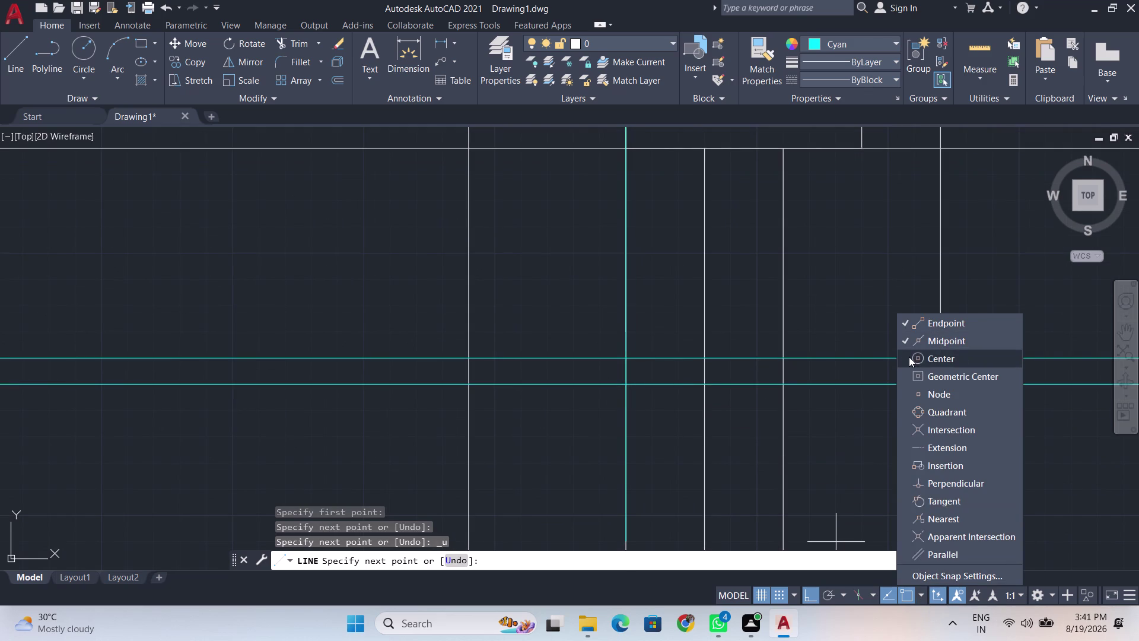
key(Return)
key(l)
key(Return)
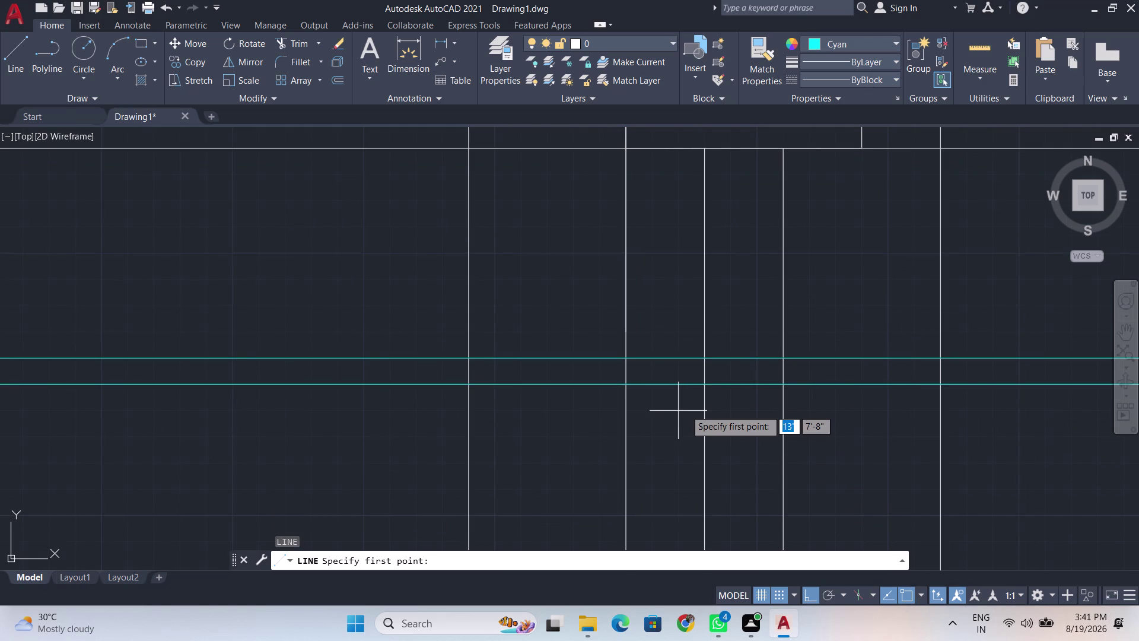
key(m)
key(2)
key(p)
key(Return)
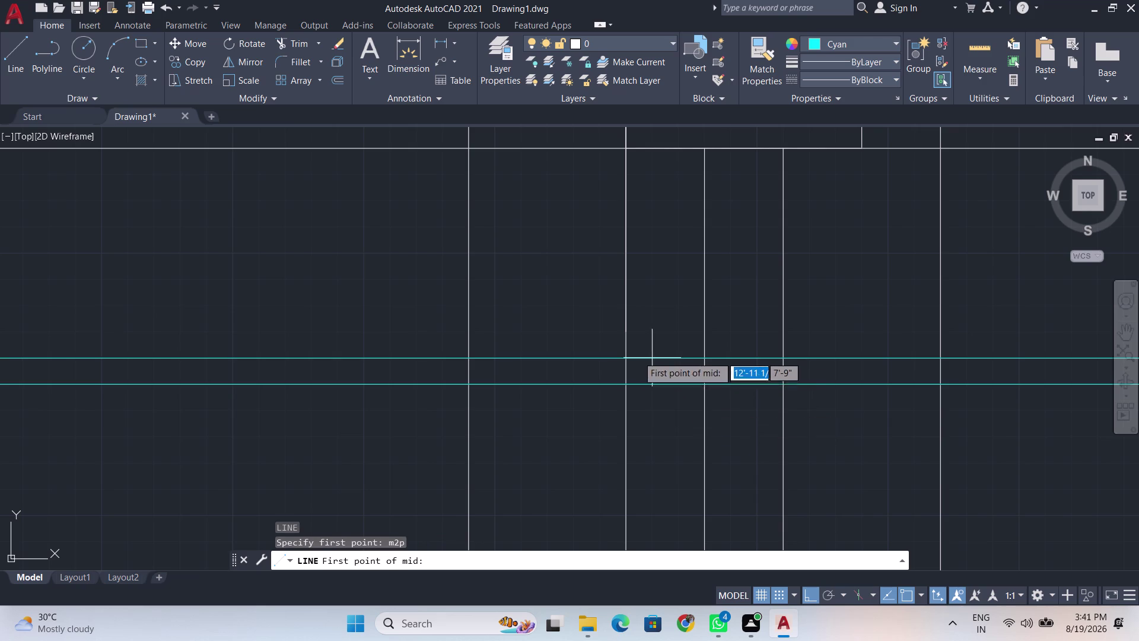
scroll(up, 3)
click(589, 440)
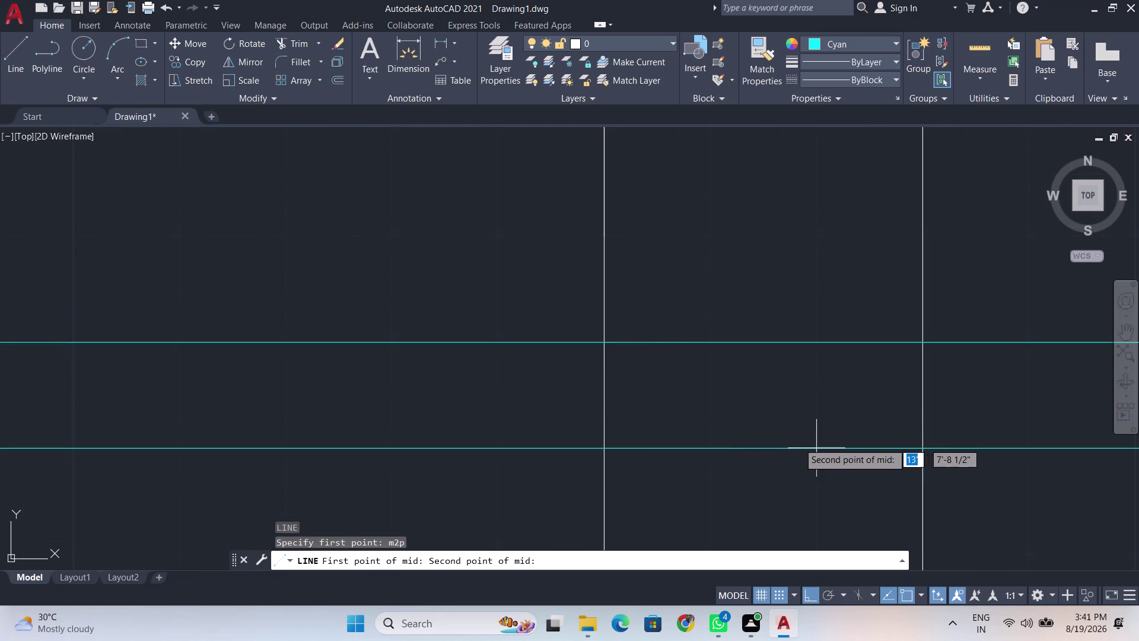
click(888, 442)
Run the centre line straight down to an end point below the door and review it.
scroll(down, 3)
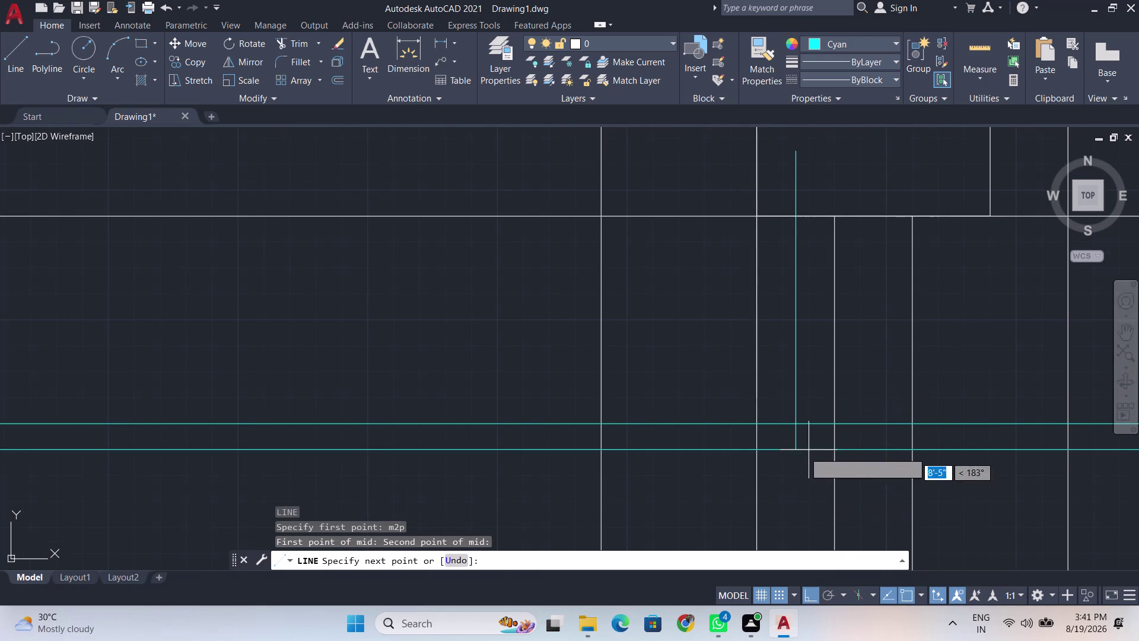
middle_drag(798, 515, 754, 106)
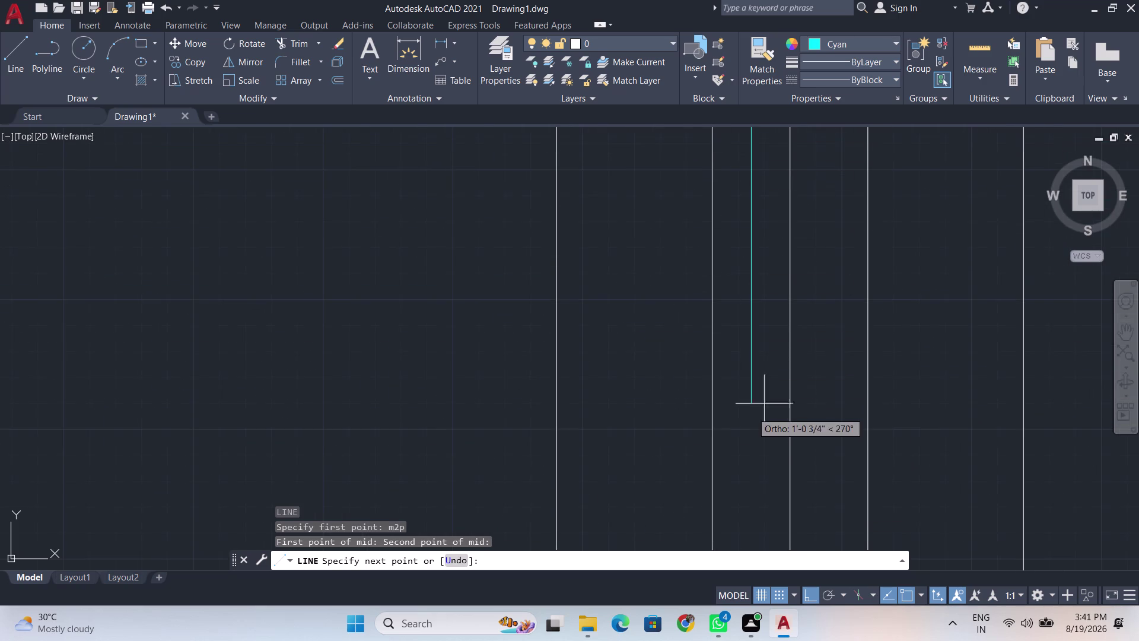
scroll(down, 3)
middle_drag(754, 531, 752, 18)
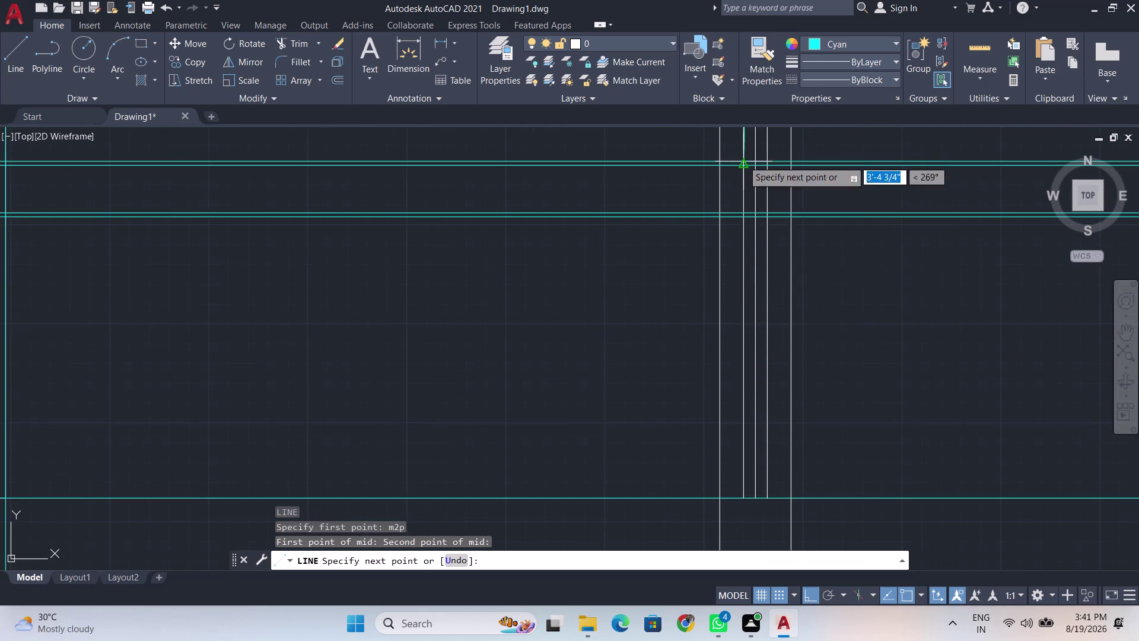
scroll(up, 3)
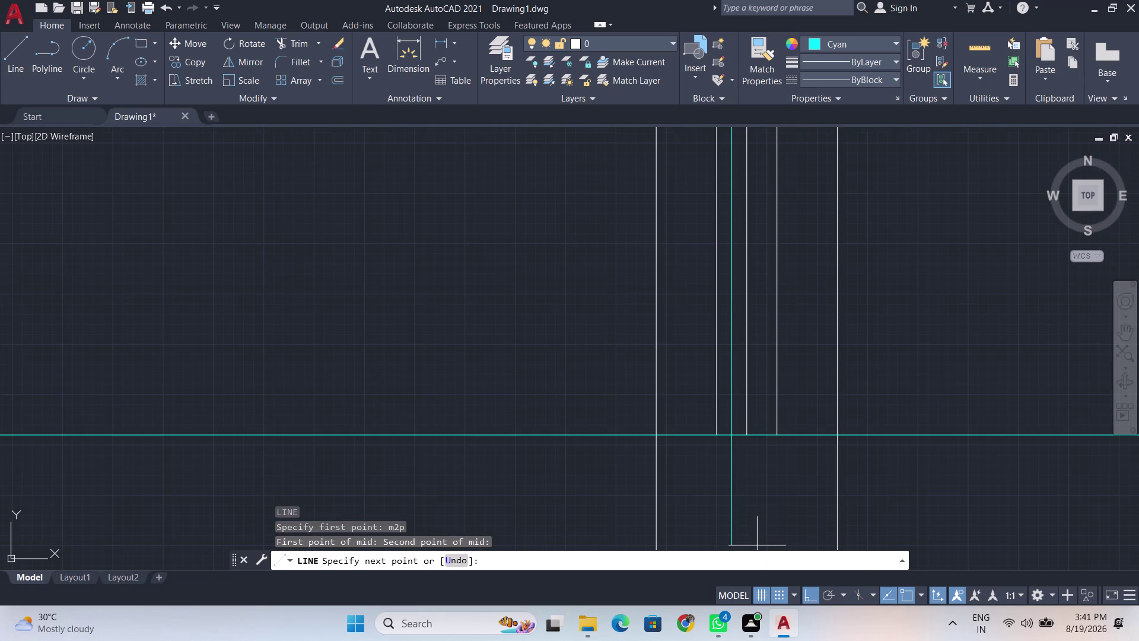
click(747, 520)
key(space)
scroll(down, 3)
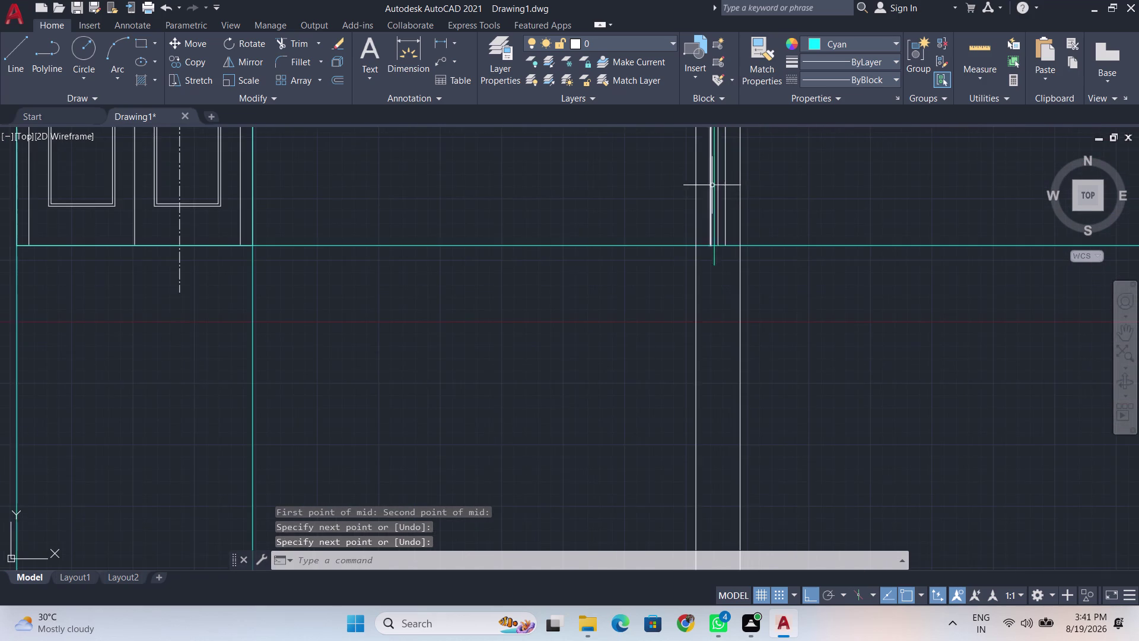
middle_drag(724, 182, 733, 486)
scroll(up, 3)
middle_drag(783, 235, 780, 533)
scroll(up, 3)
middle_drag(713, 252, 720, 369)
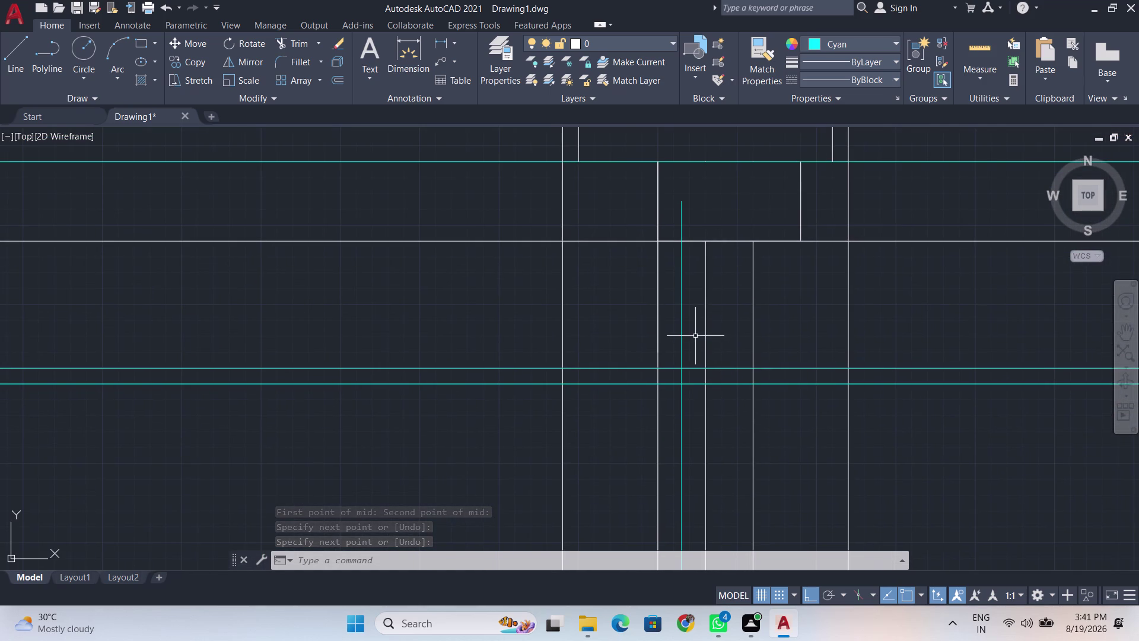
scroll(up, 3)
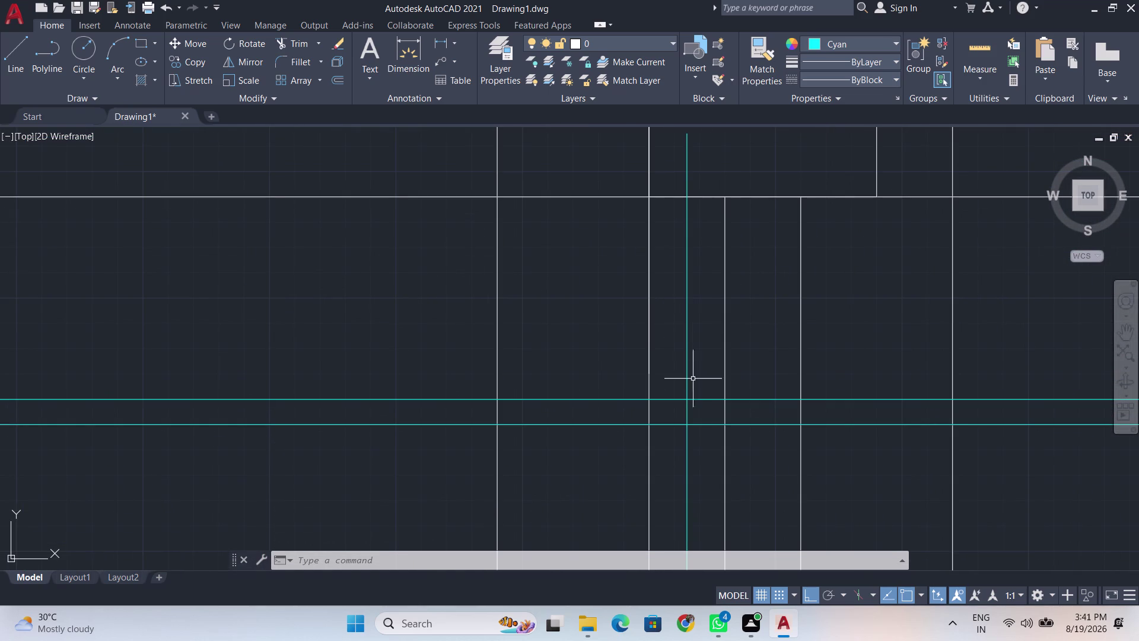
Check the colour list without changing it, then fence-trim the cyan line's tip above the door top.
click(894, 41)
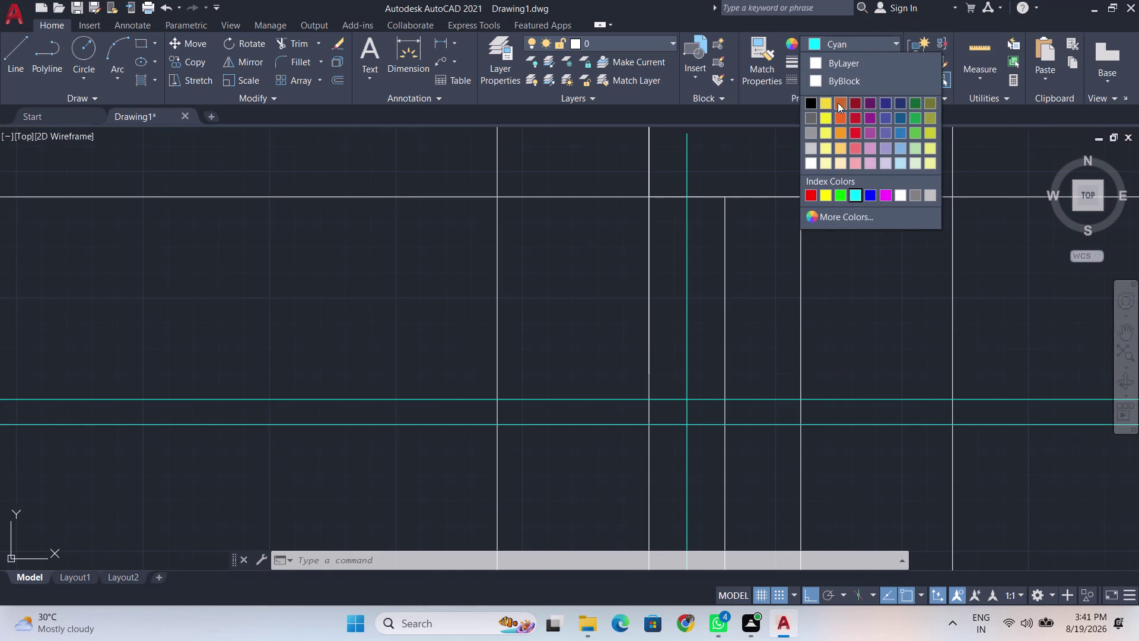
click(839, 55)
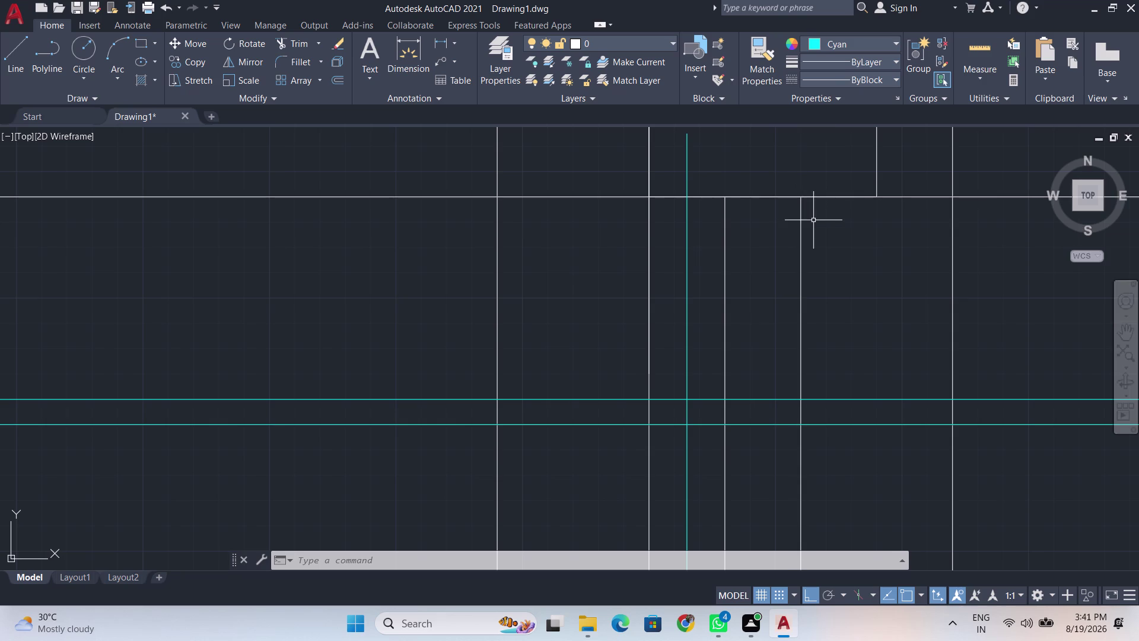
text(t)
text(r)
key(Return)
drag(669, 170, 765, 147)
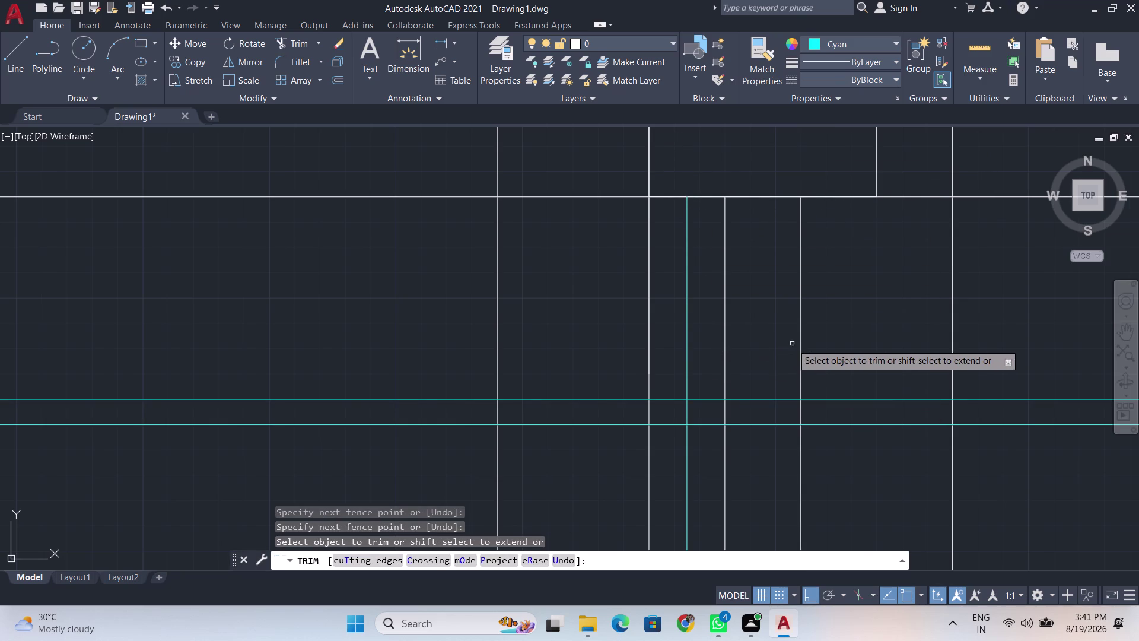
key(space)
middle_drag(816, 369, 822, 290)
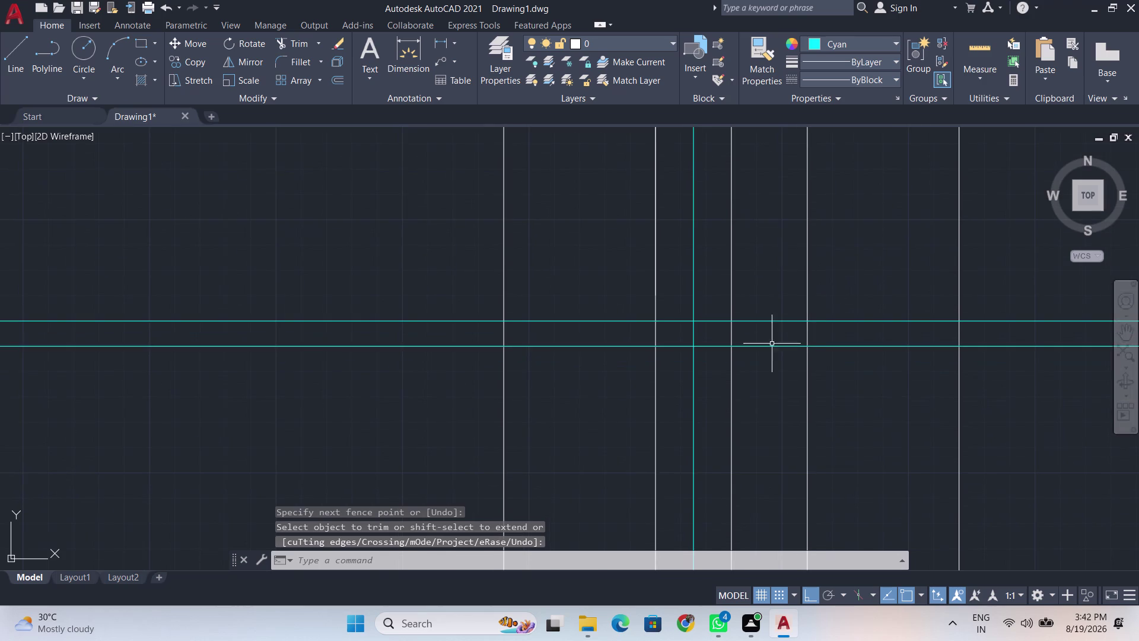
scroll(down, 3)
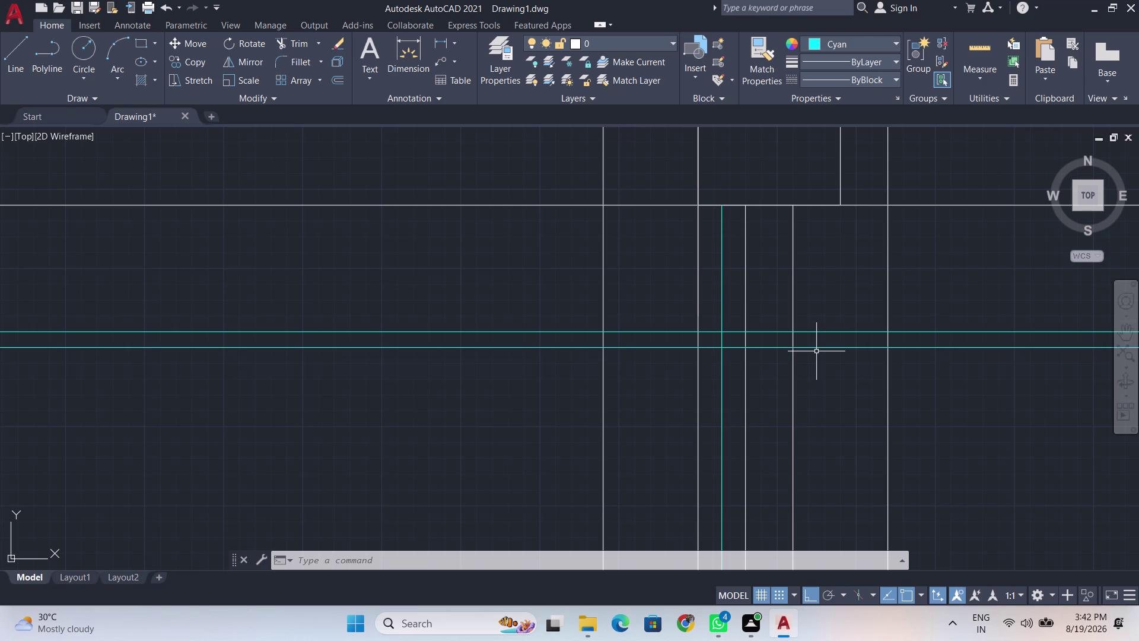
Recolour the cyan centre line red from the Properties Color list, then deselect it.
click(721, 310)
click(897, 44)
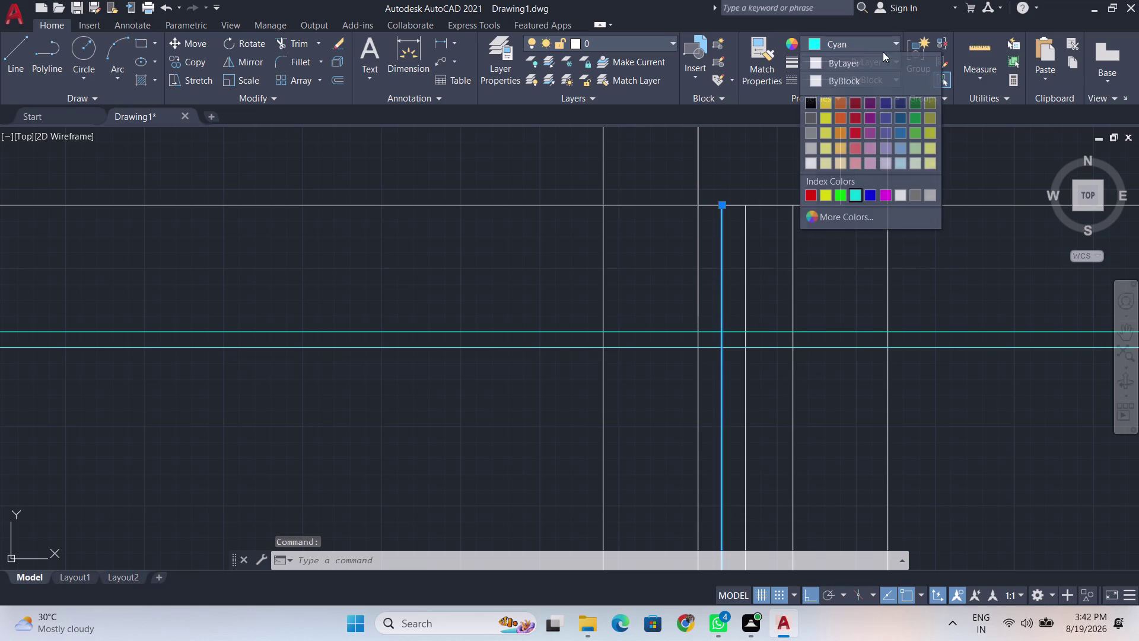
click(855, 131)
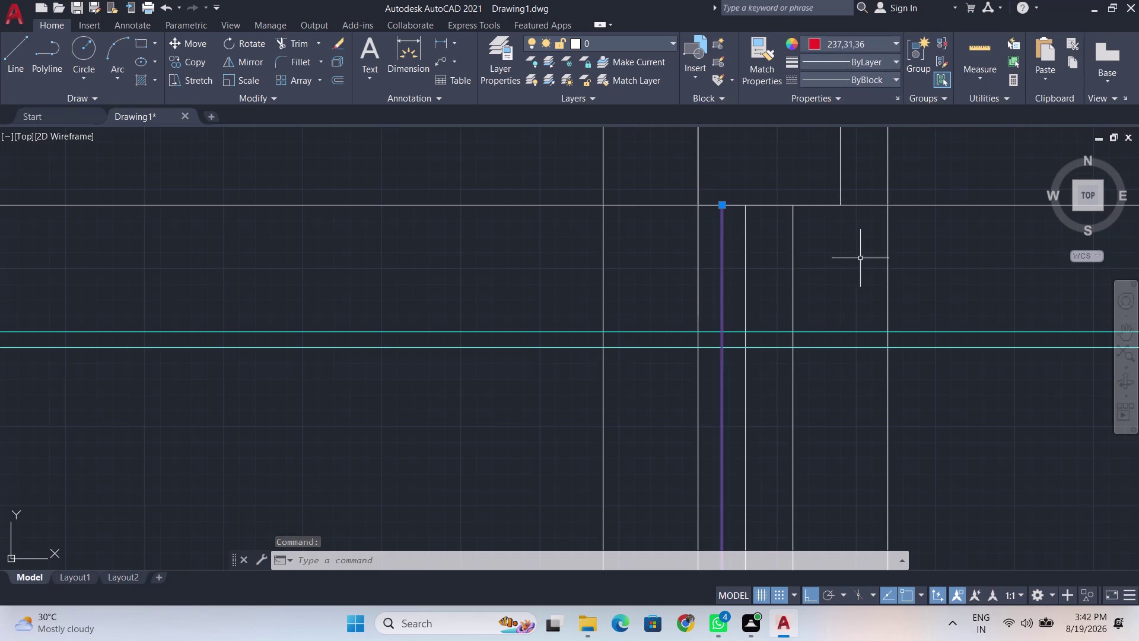
key(space)
scroll(up, 3)
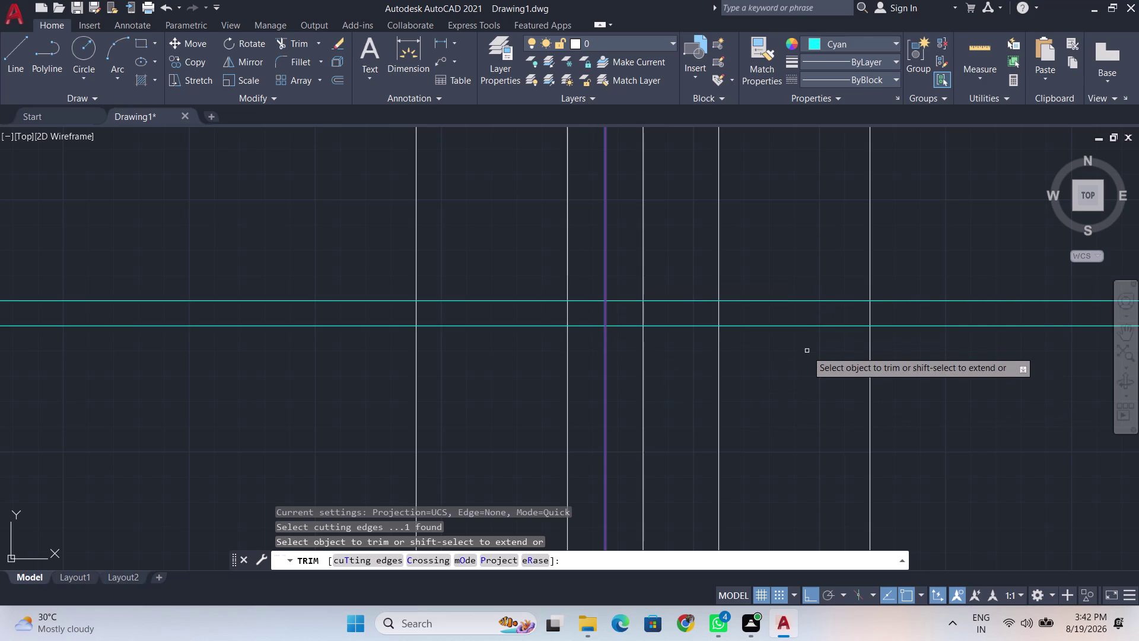
key(Escape)
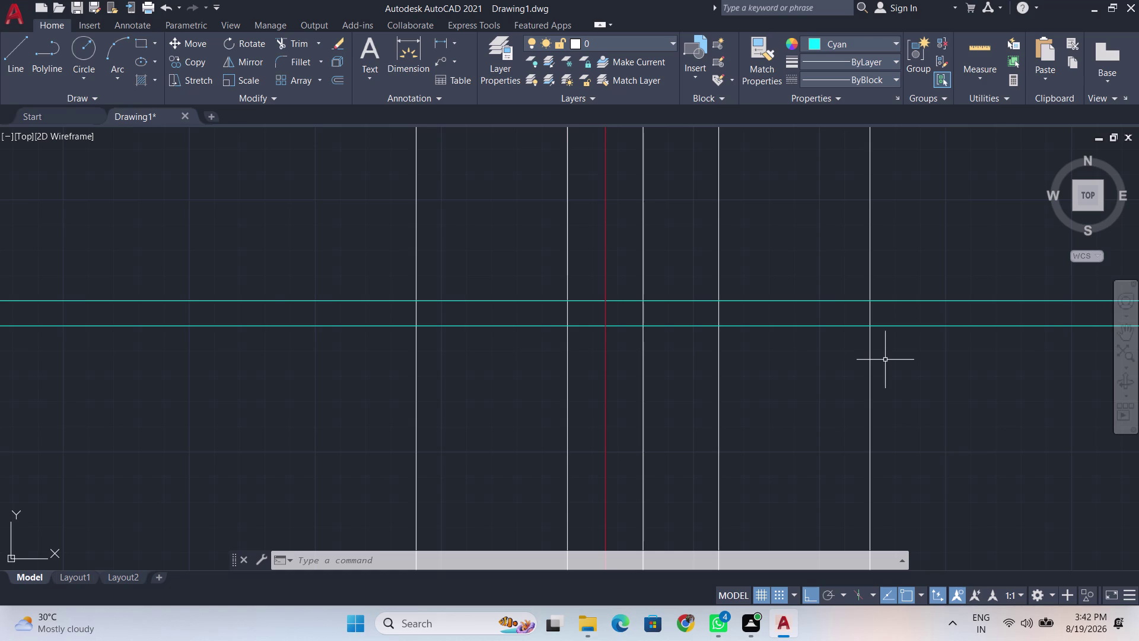
scroll(down, 3)
scroll(up, 3)
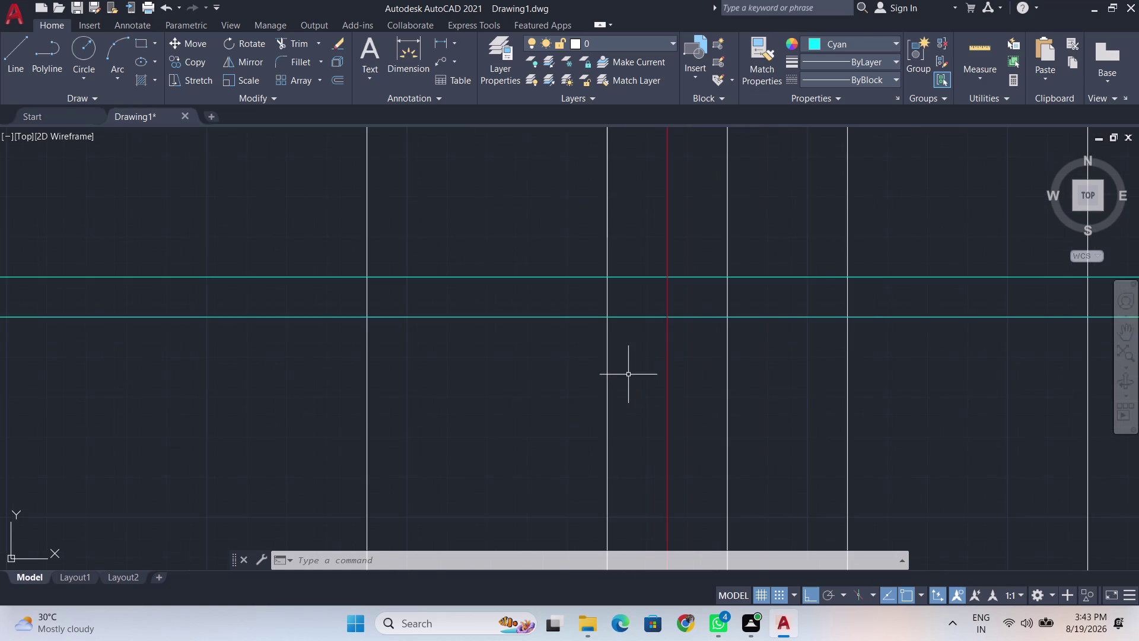
scroll(up, 3)
scroll(down, 3)
scroll(down, 3)
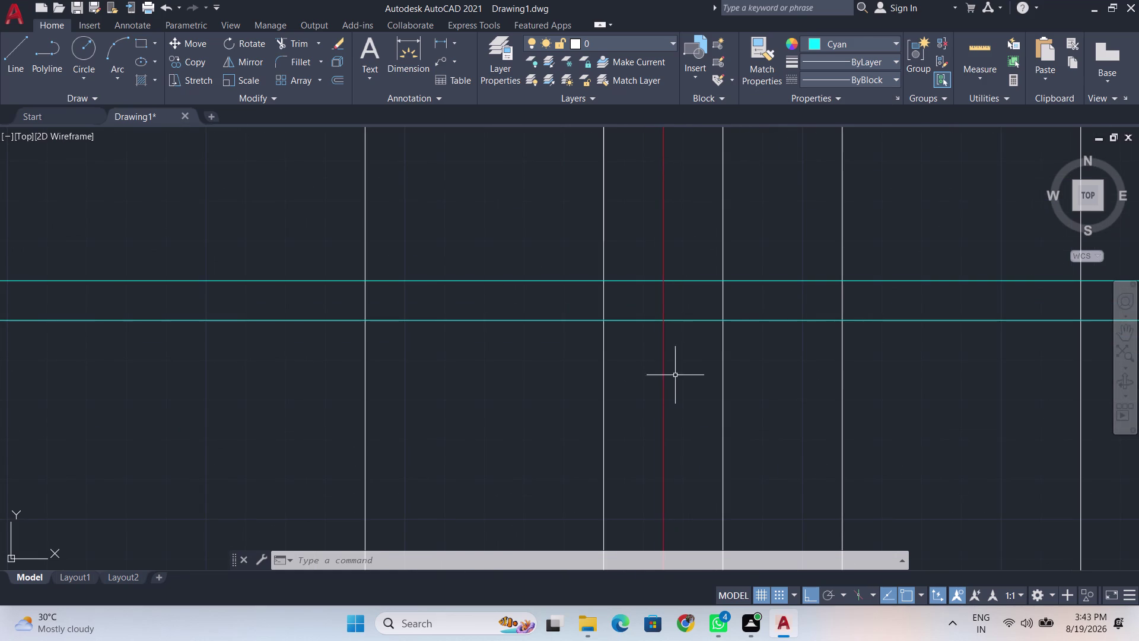
Start OFFSET and switch off the endpoint and midpoint object snaps.
text(off)
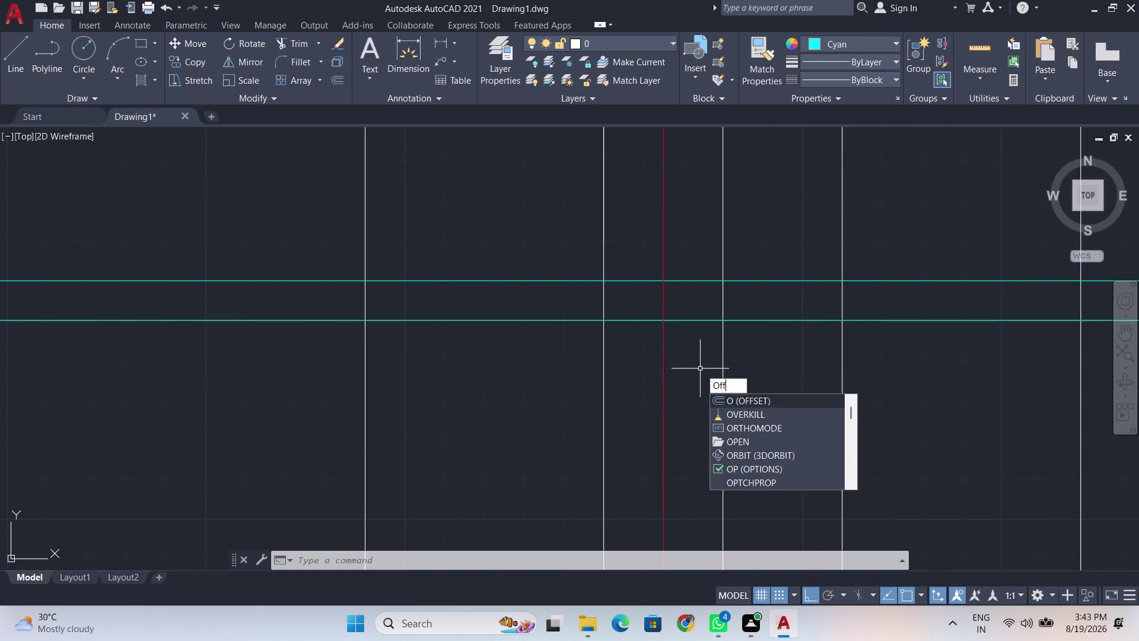
key(Return)
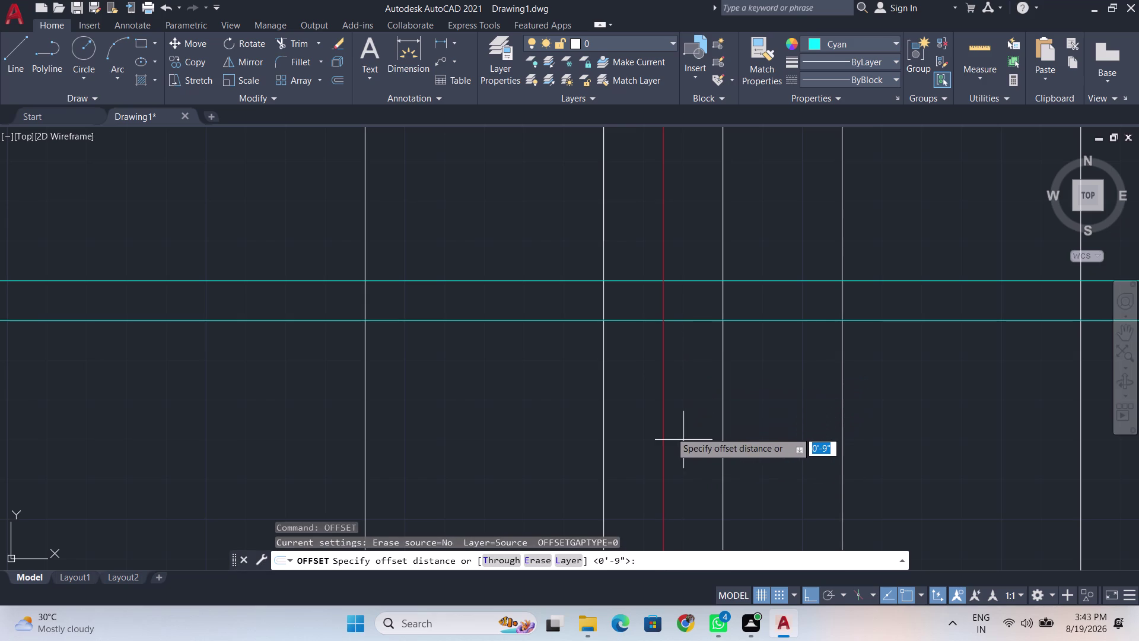
scroll(up, 3)
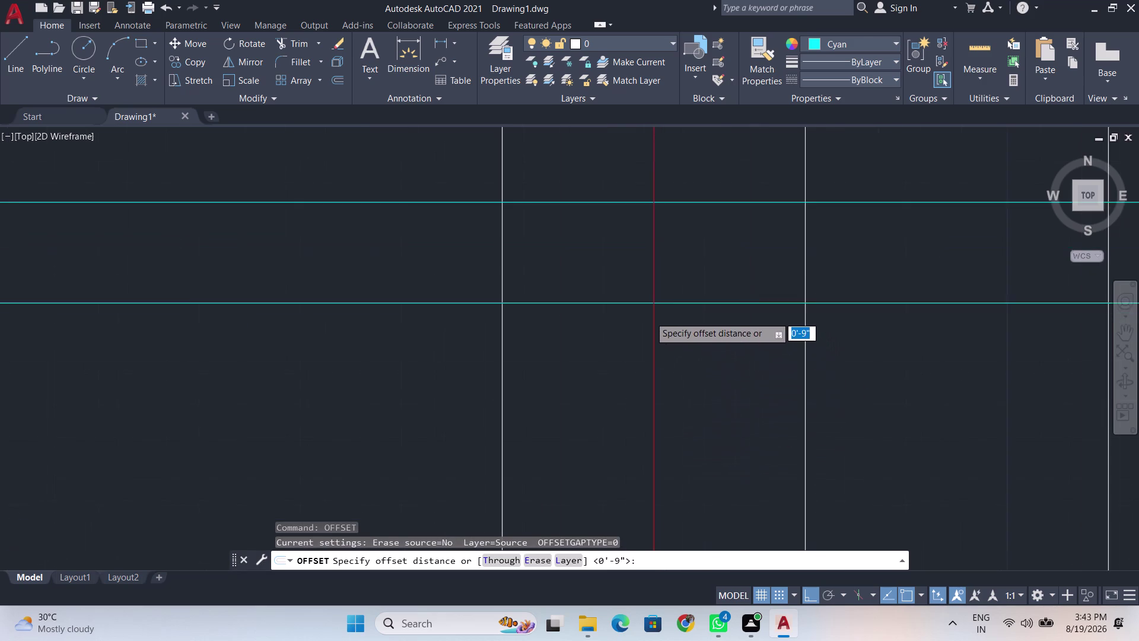
scroll(down, 3)
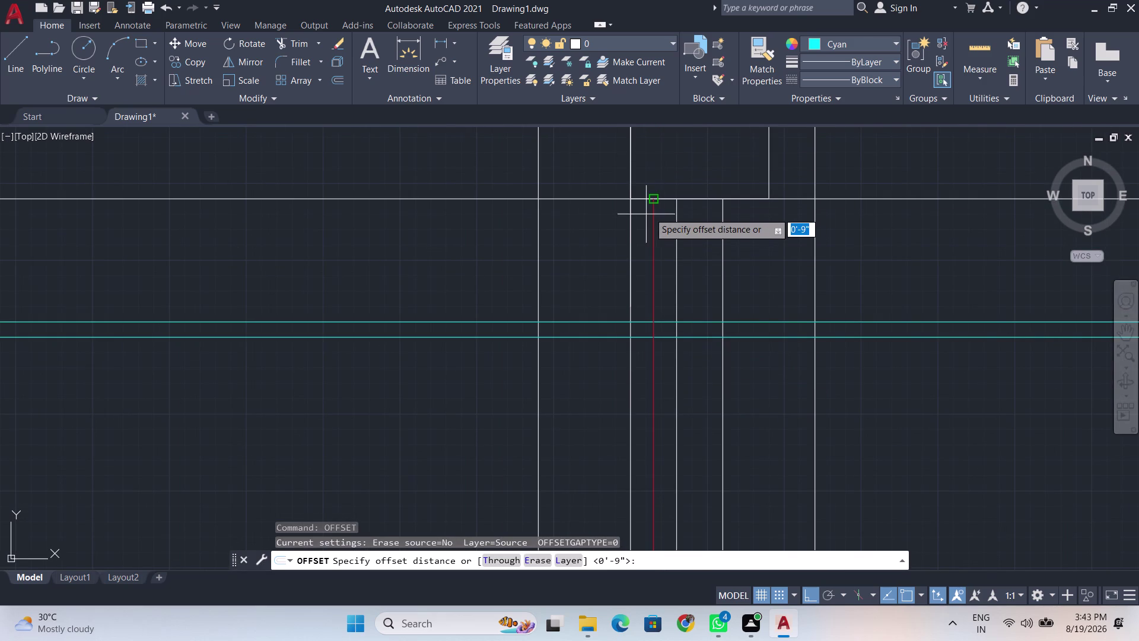
scroll(up, 3)
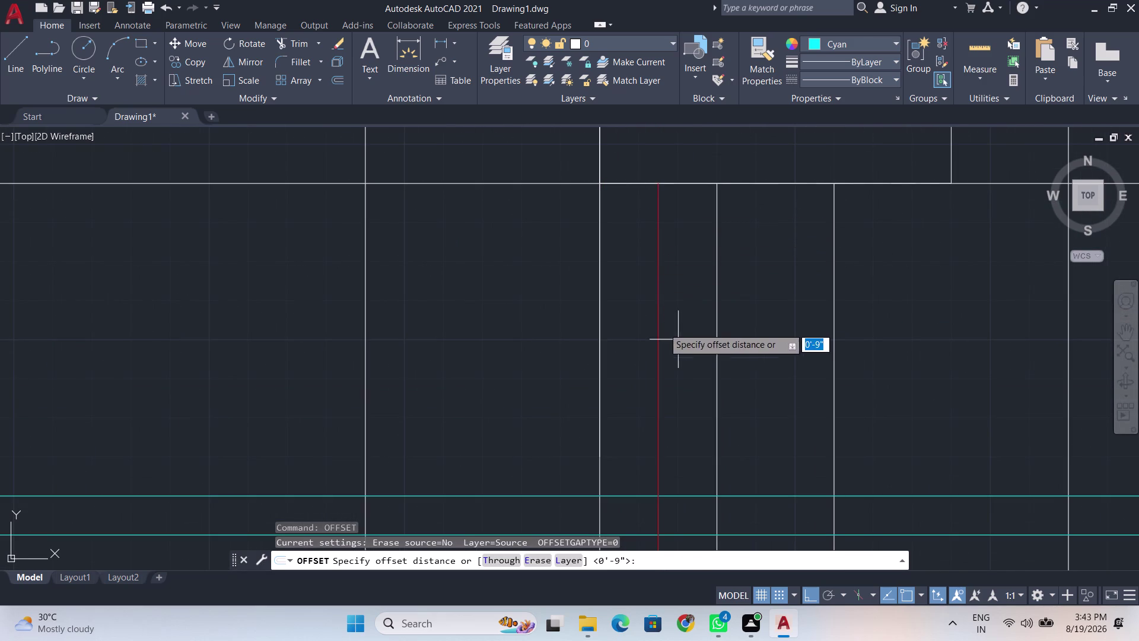
click(920, 594)
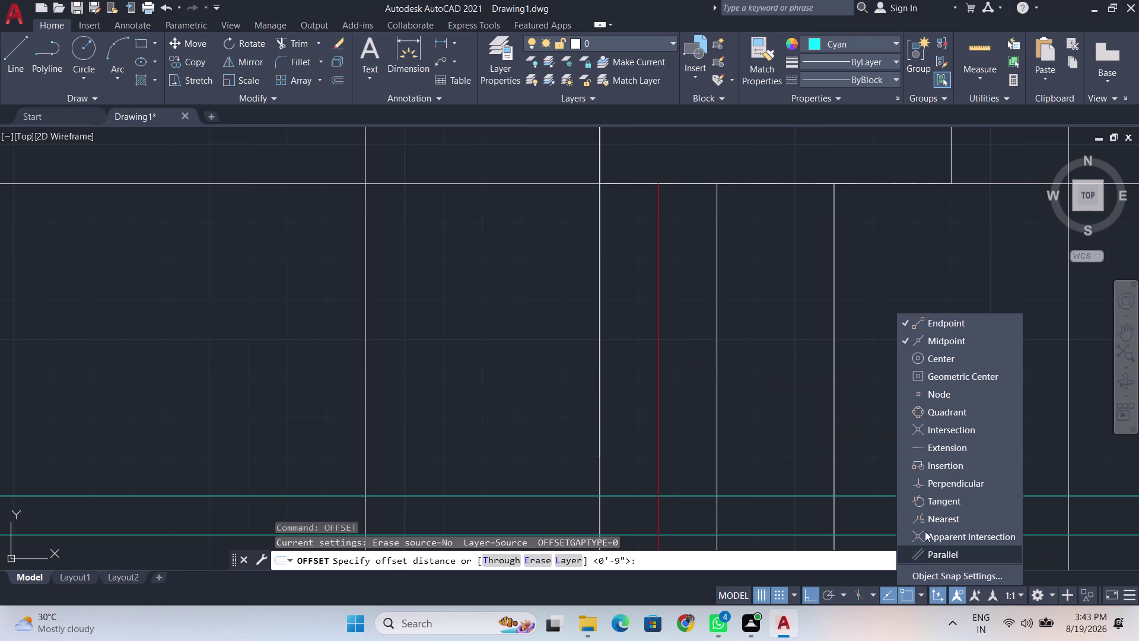
click(952, 335)
click(955, 323)
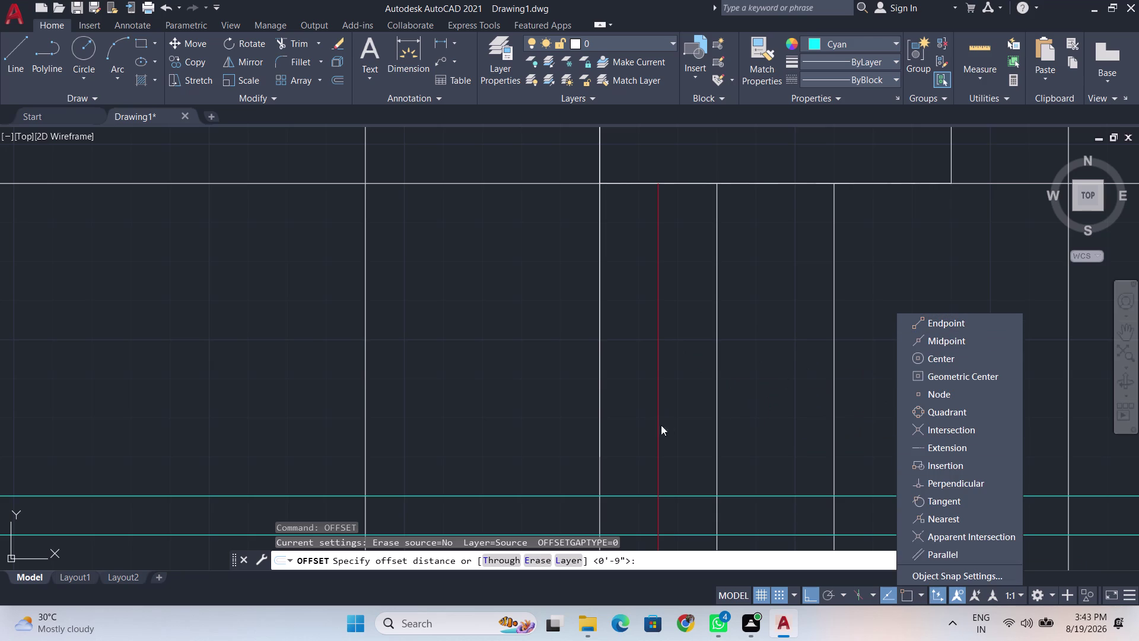
click(735, 383)
scroll(down, 3)
middle_drag(758, 420, 708, 122)
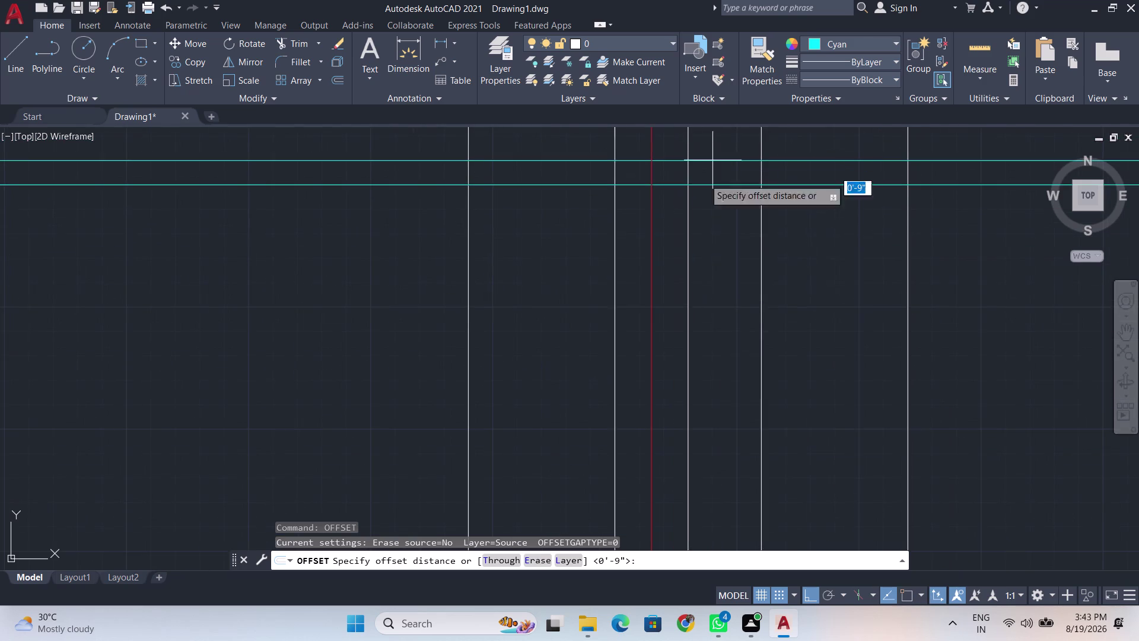
scroll(down, 3)
middle_drag(649, 340, 650, 366)
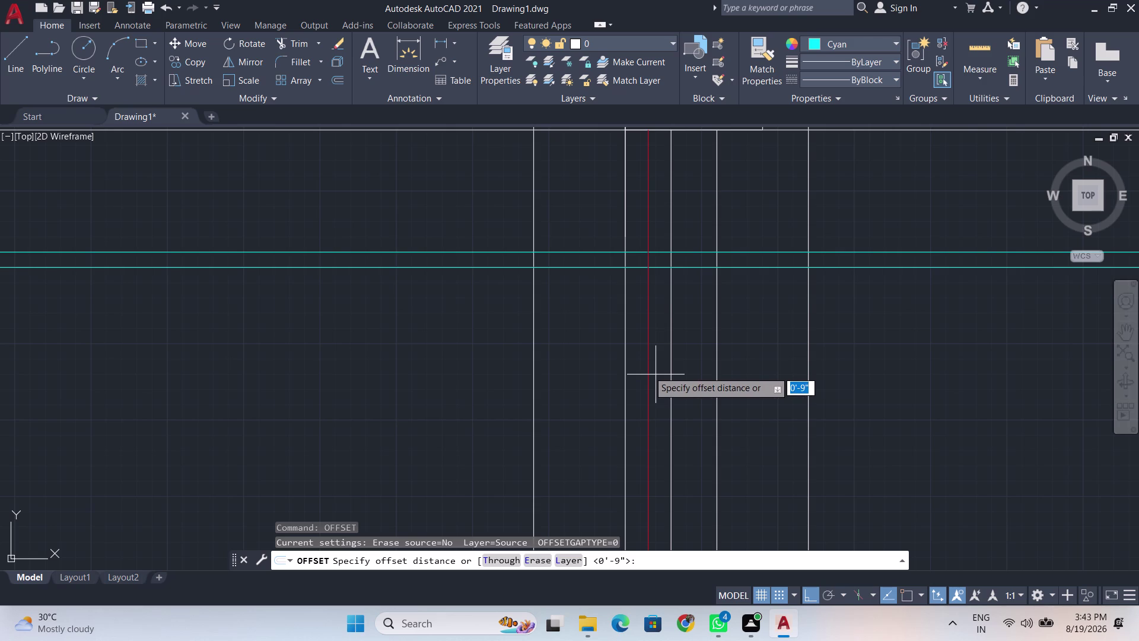
scroll(up, 3)
Measure a half-inch distance beside the red centre line, then restart OFFSET with it selected.
click(637, 382)
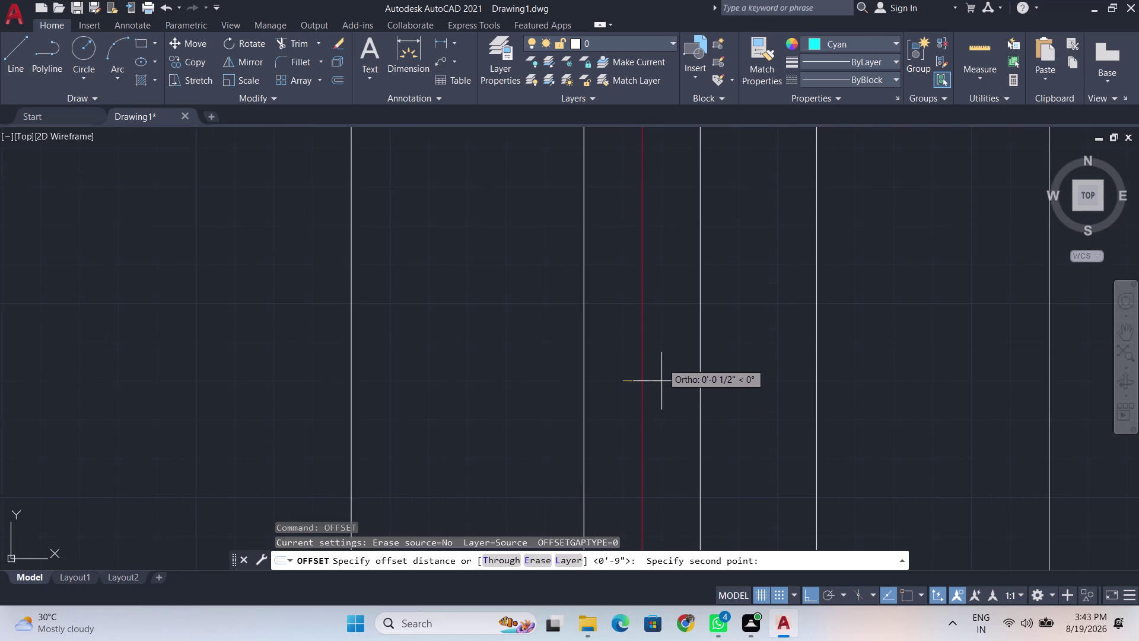
click(662, 362)
key(Escape)
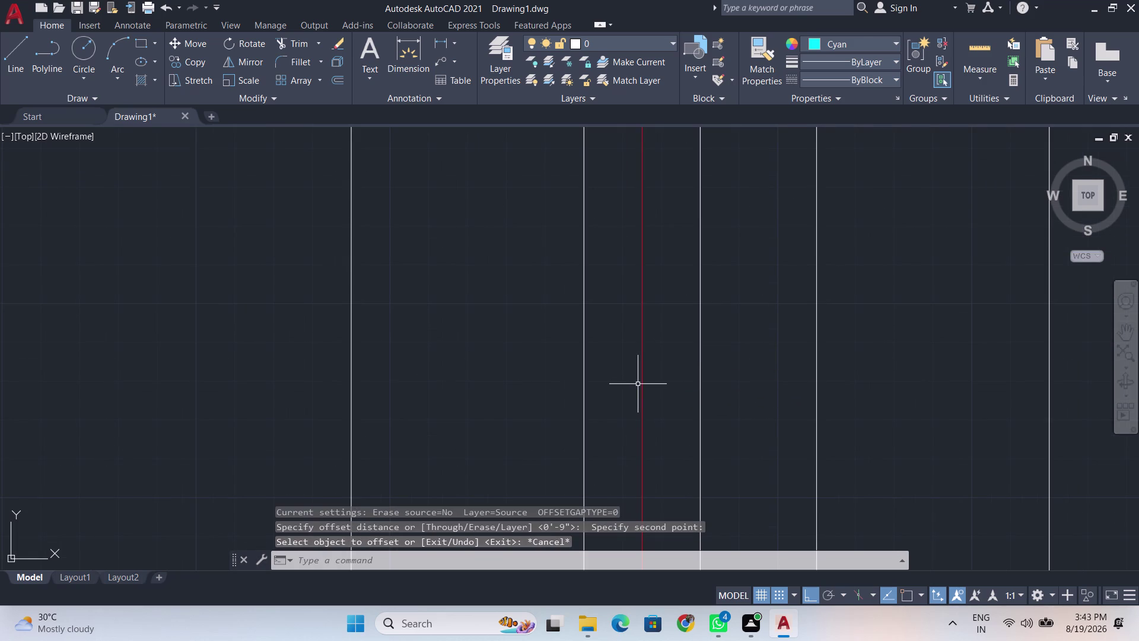
click(641, 384)
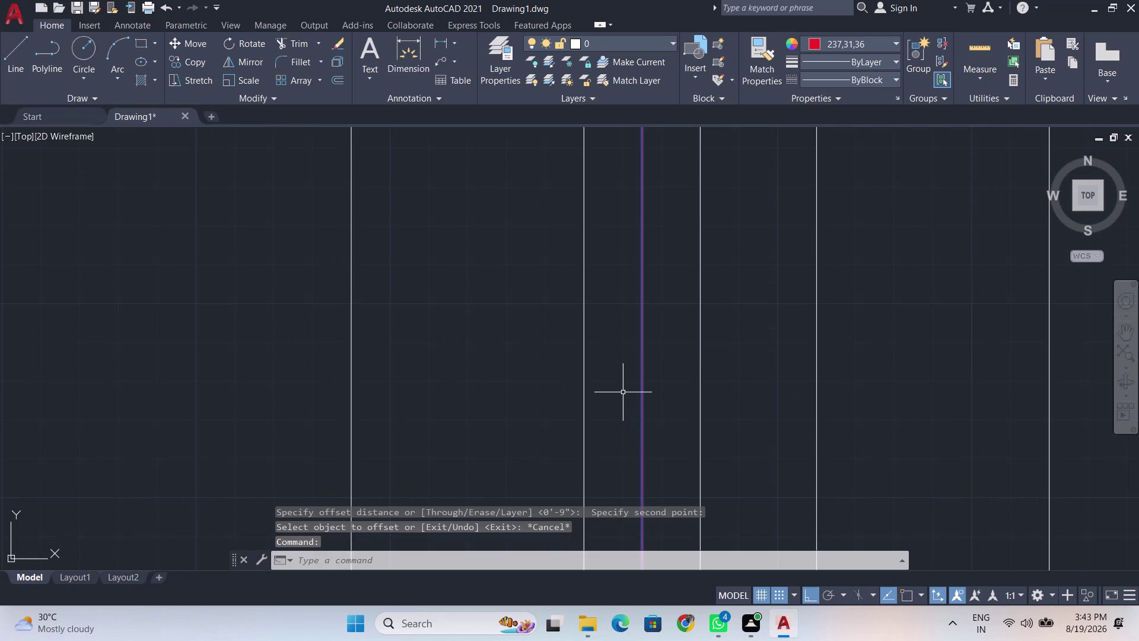
text(off)
key(Return)
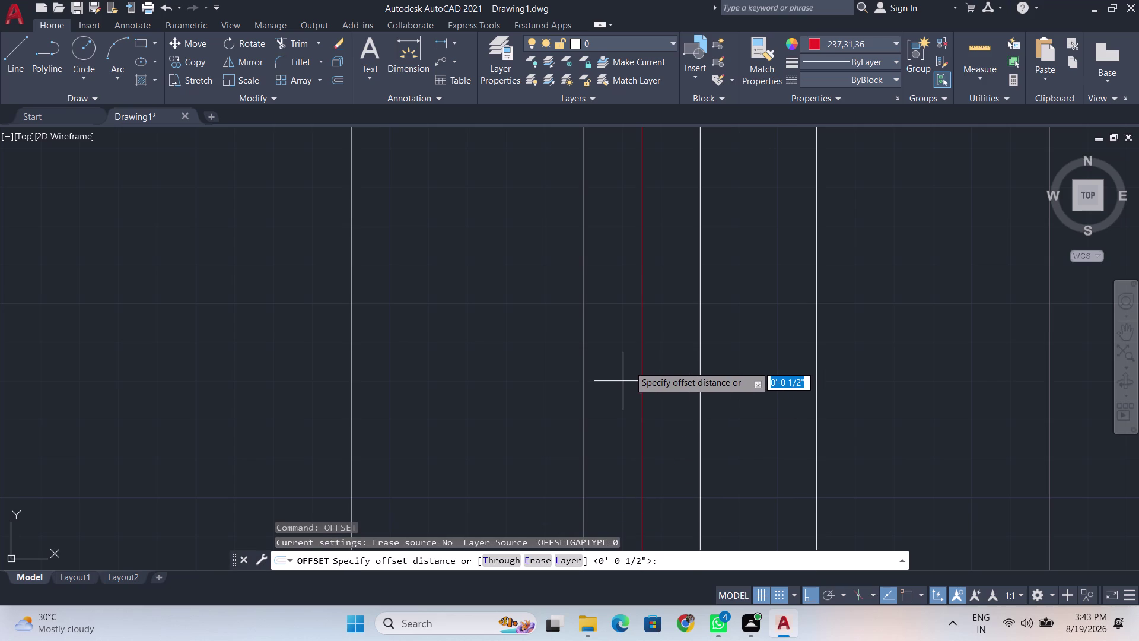
key(BackSpace)
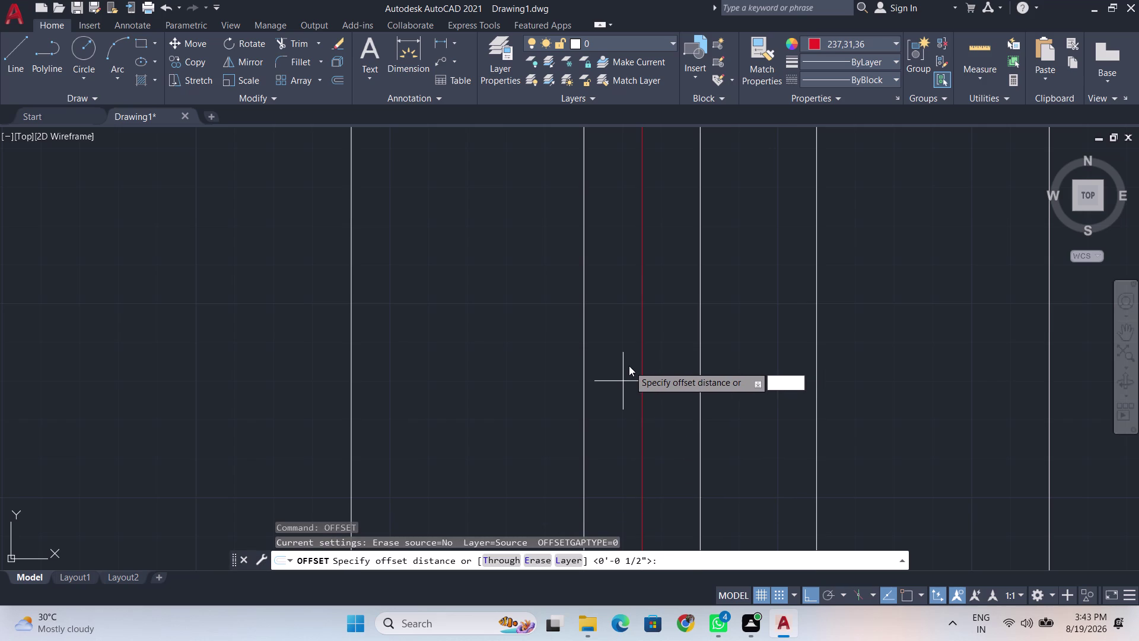
text(0.)
text(75)
key(Return)
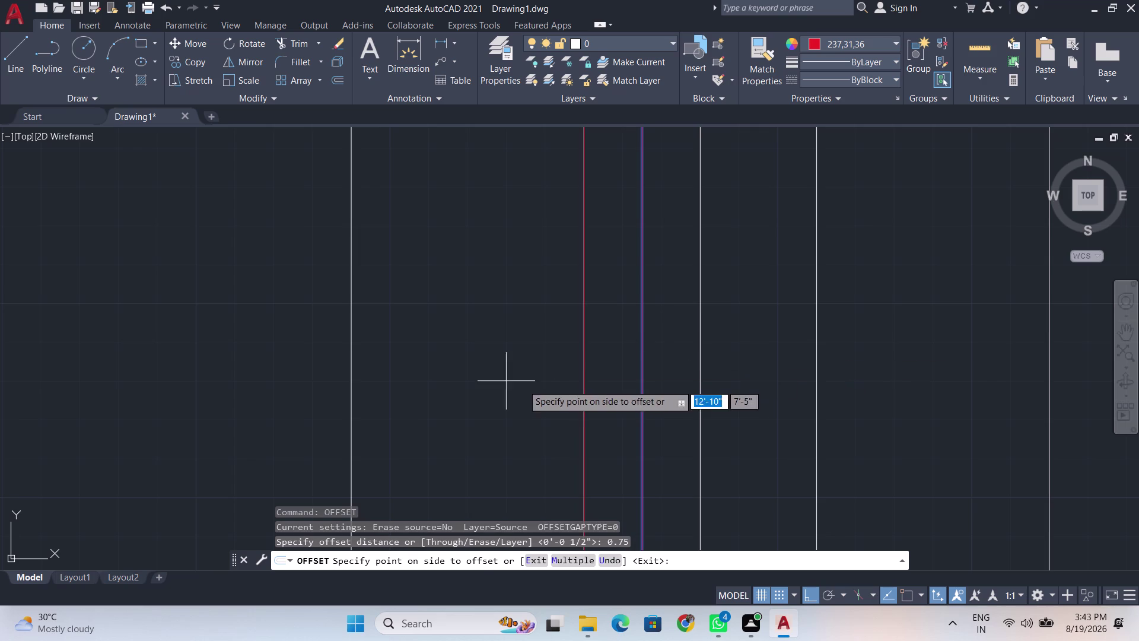
middle_drag(548, 373, 621, 513)
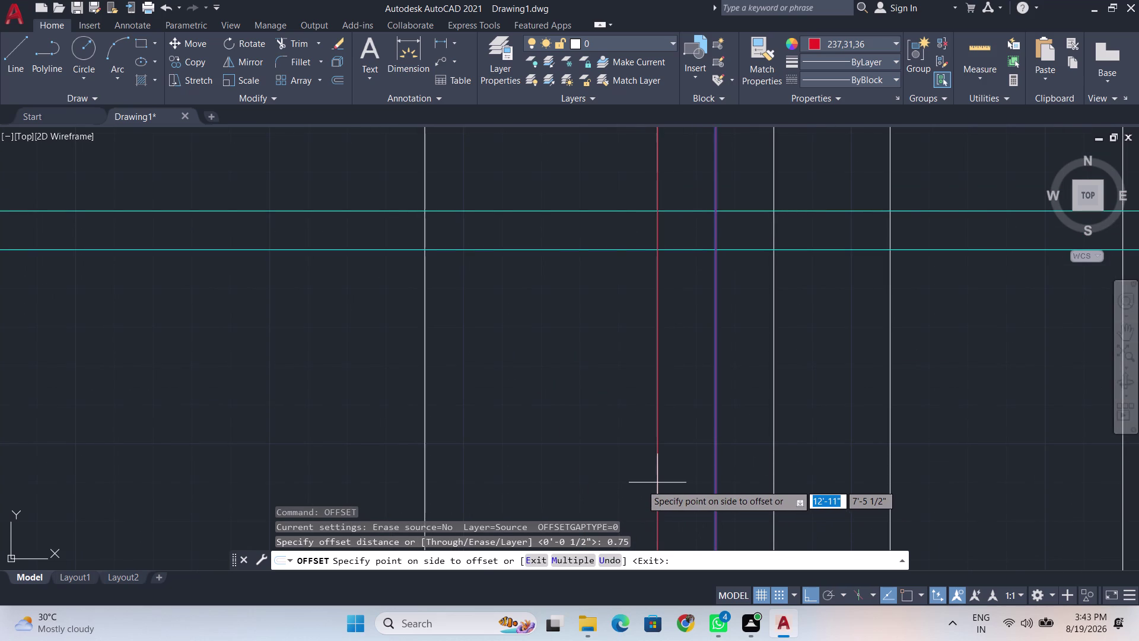
scroll(down, 3)
scroll(down, 3)
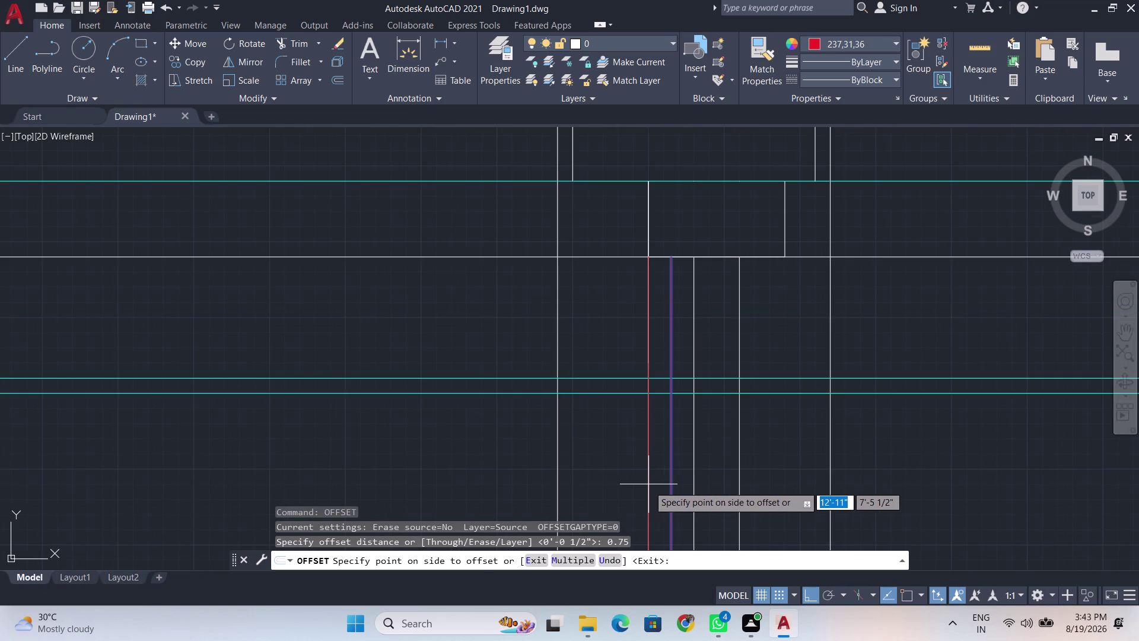
middle_drag(706, 470, 561, 404)
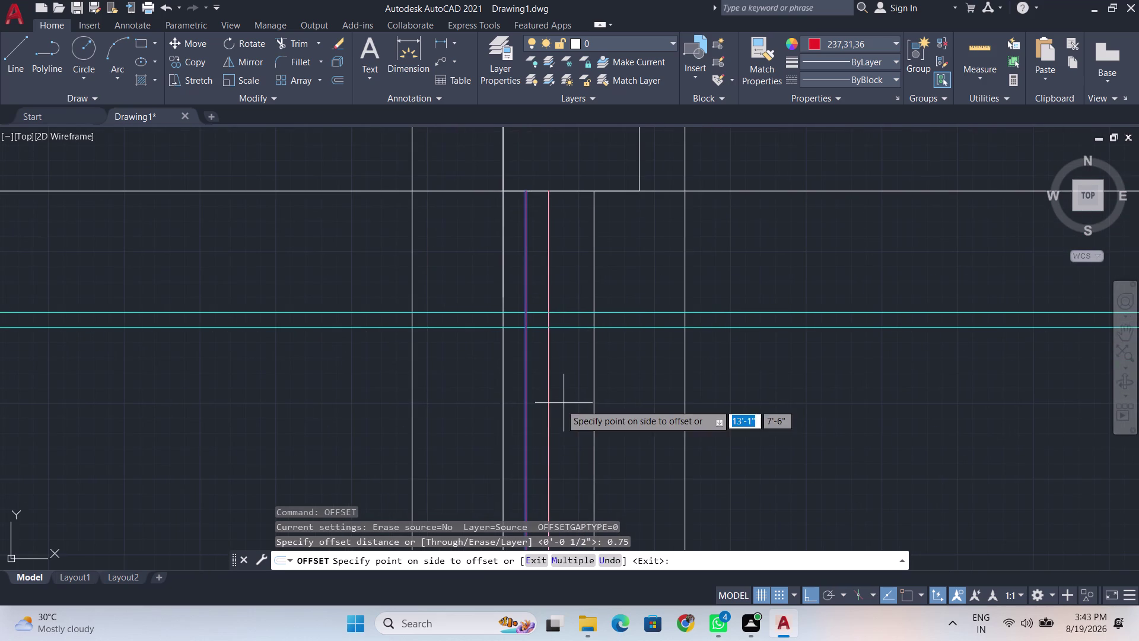
key(grave)
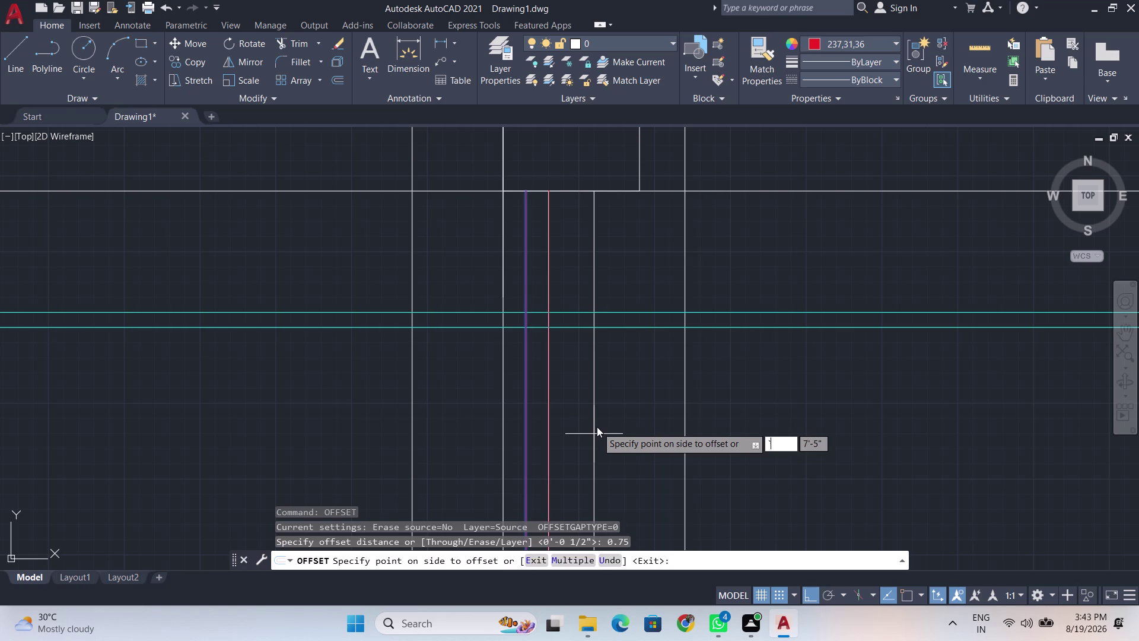
key(Escape)
scroll(up, 3)
scroll(up, 3)
scroll(down, 3)
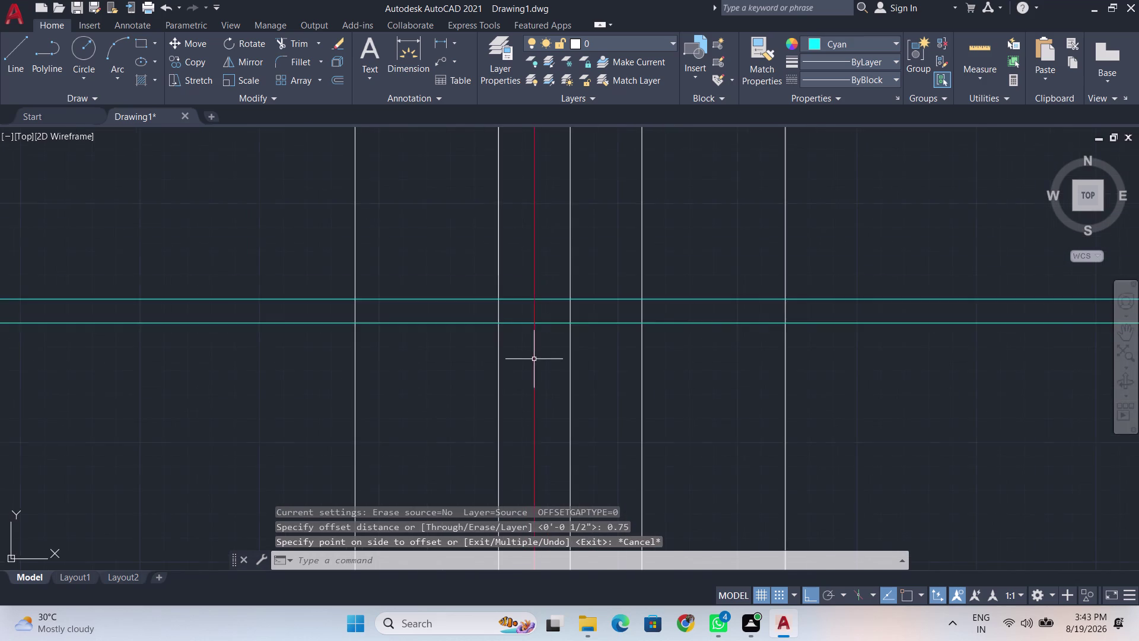
scroll(down, 3)
middle_drag(541, 367, 539, 345)
scroll(down, 3)
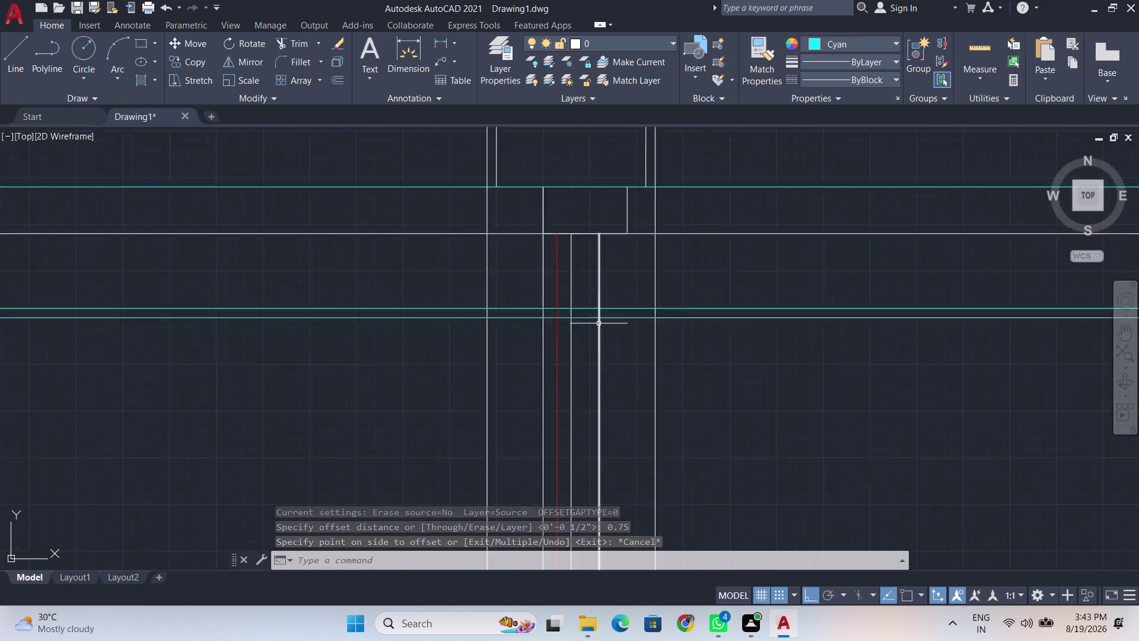
Zoom and pan until the double panel door and its right-hand frame lines both fit in view.
scroll(down, 3)
scroll(down, 3)
middle_drag(630, 307, 613, 210)
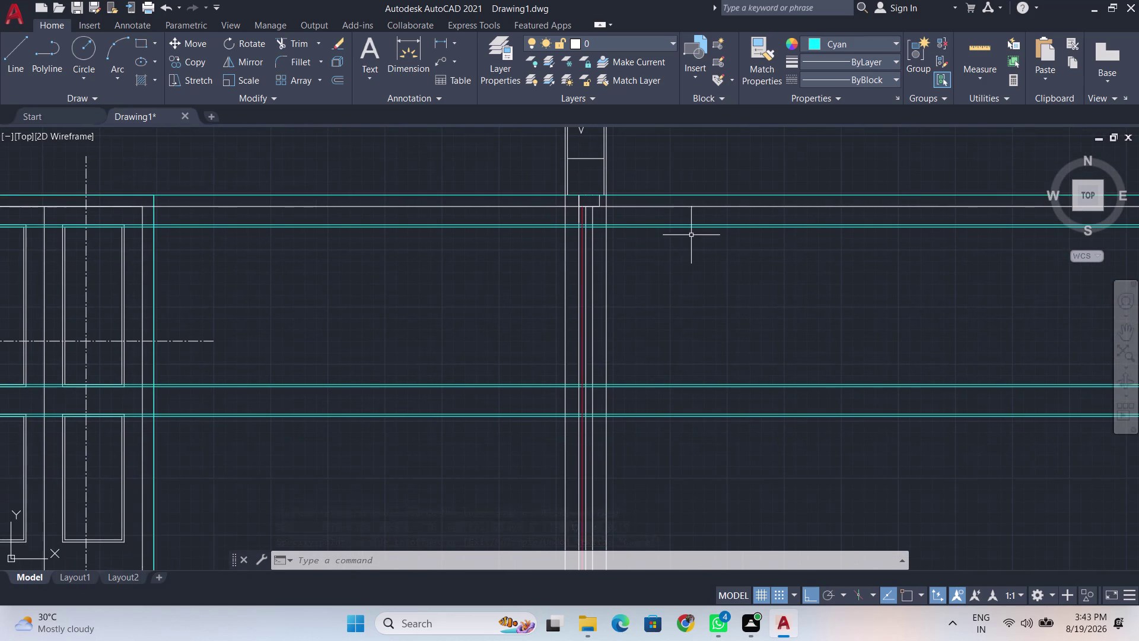
scroll(up, 3)
middle_drag(481, 194, 483, 208)
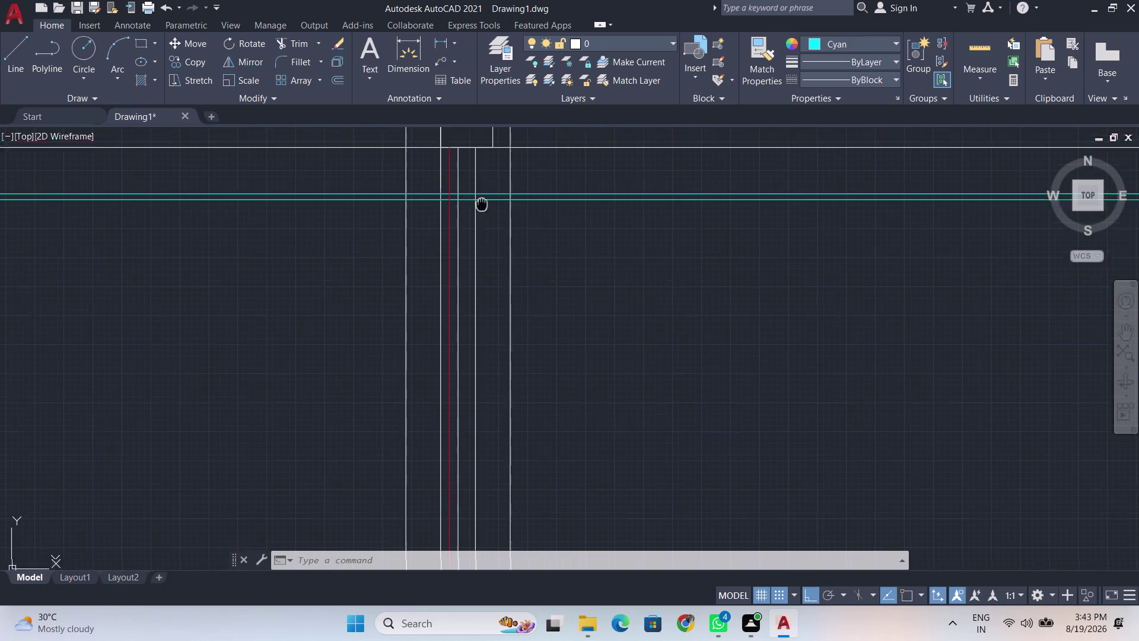
middle_drag(483, 209, 568, 317)
scroll(up, 3)
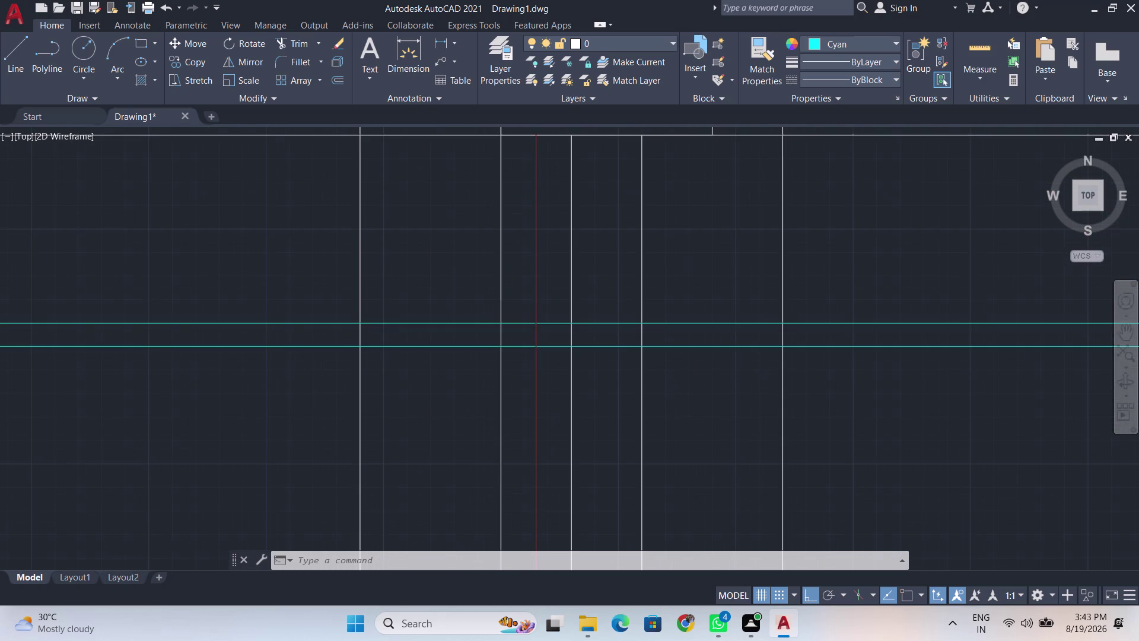
scroll(down, 3)
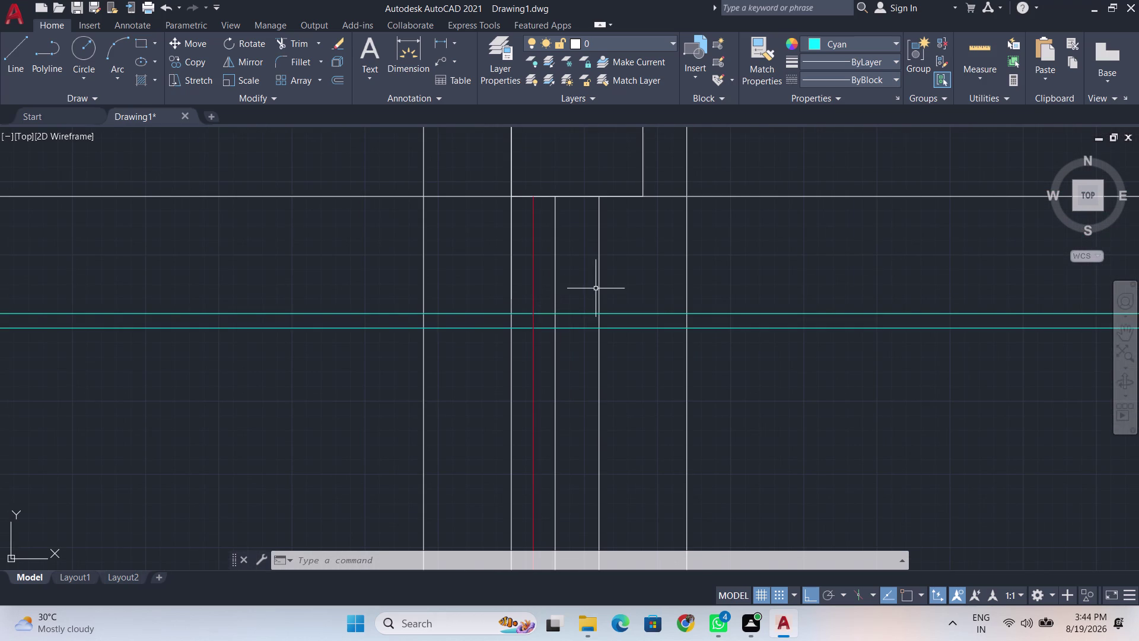
scroll(down, 3)
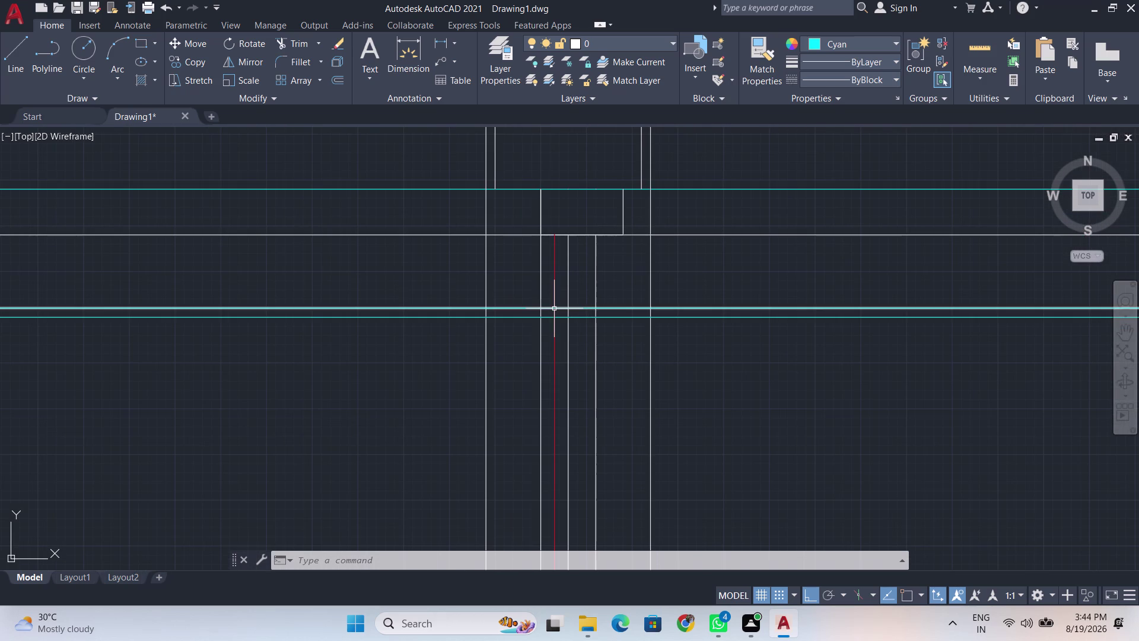
scroll(up, 3)
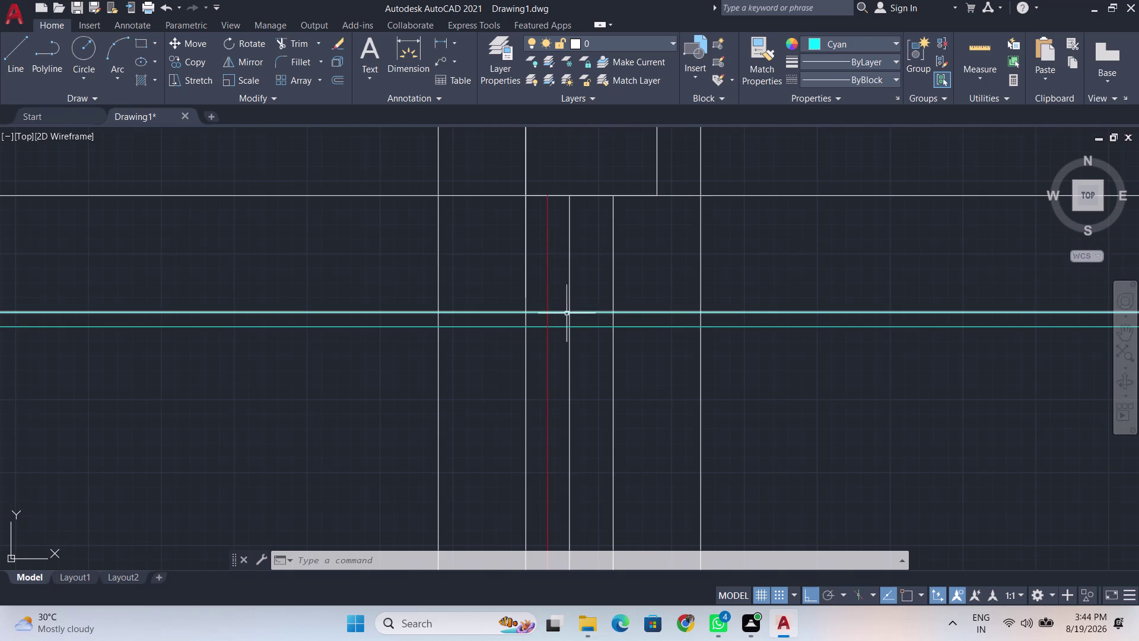
scroll(down, 3)
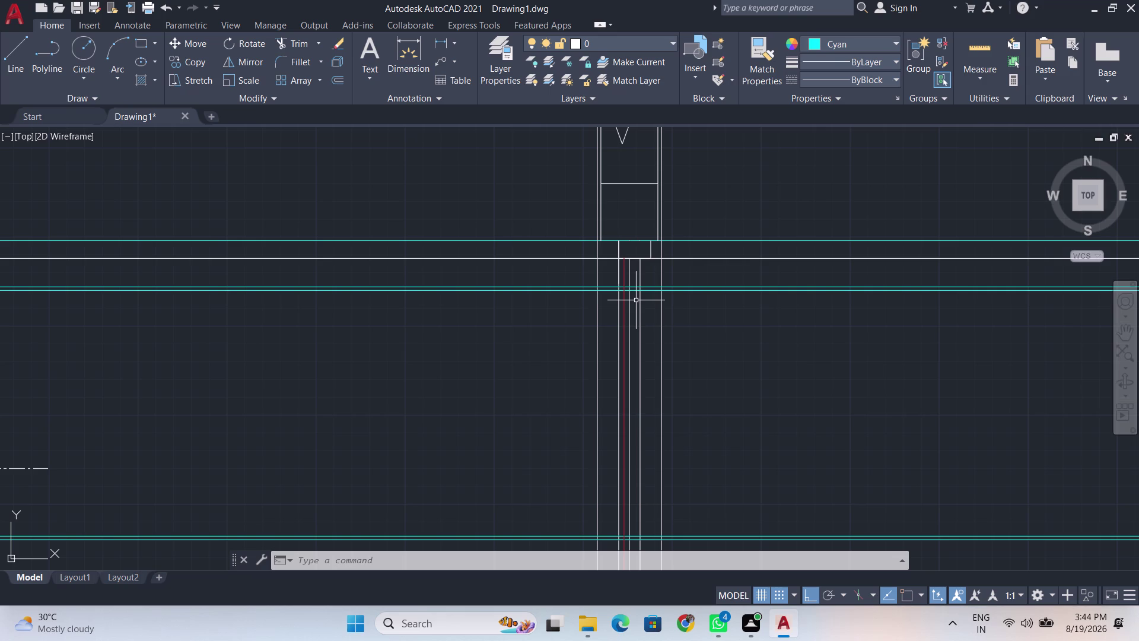
scroll(down, 3)
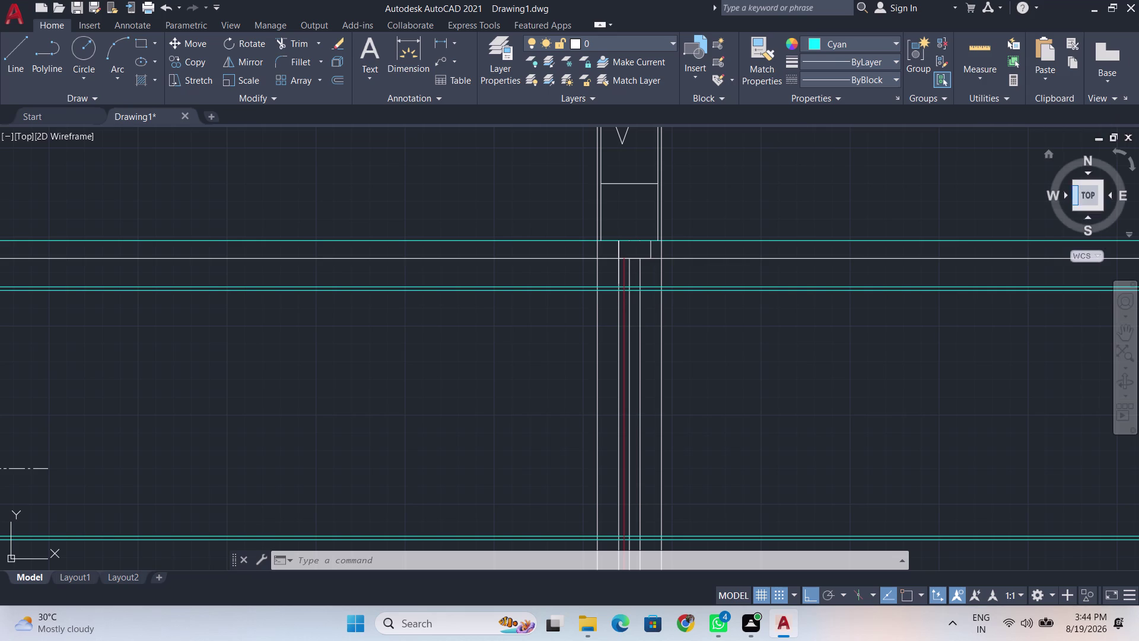
scroll(down, 3)
scroll(down, 3)
middle_drag(873, 288, 788, 217)
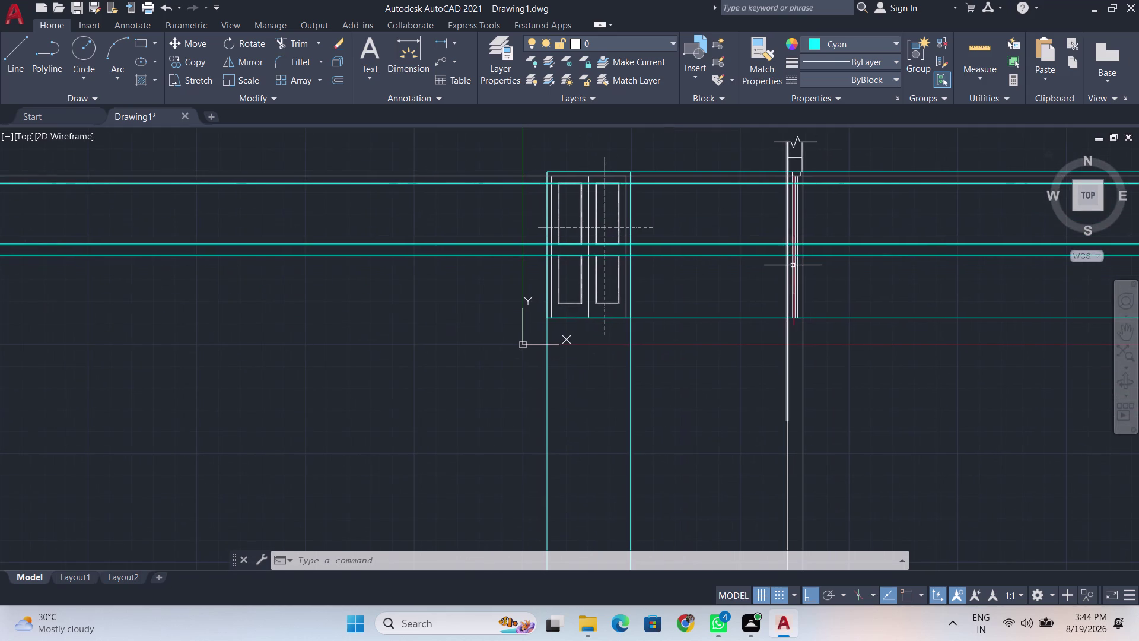
Fence-trim the cyan rail lines crossing past the right frame lines, then exit TRIM.
text(tr)
key(Return)
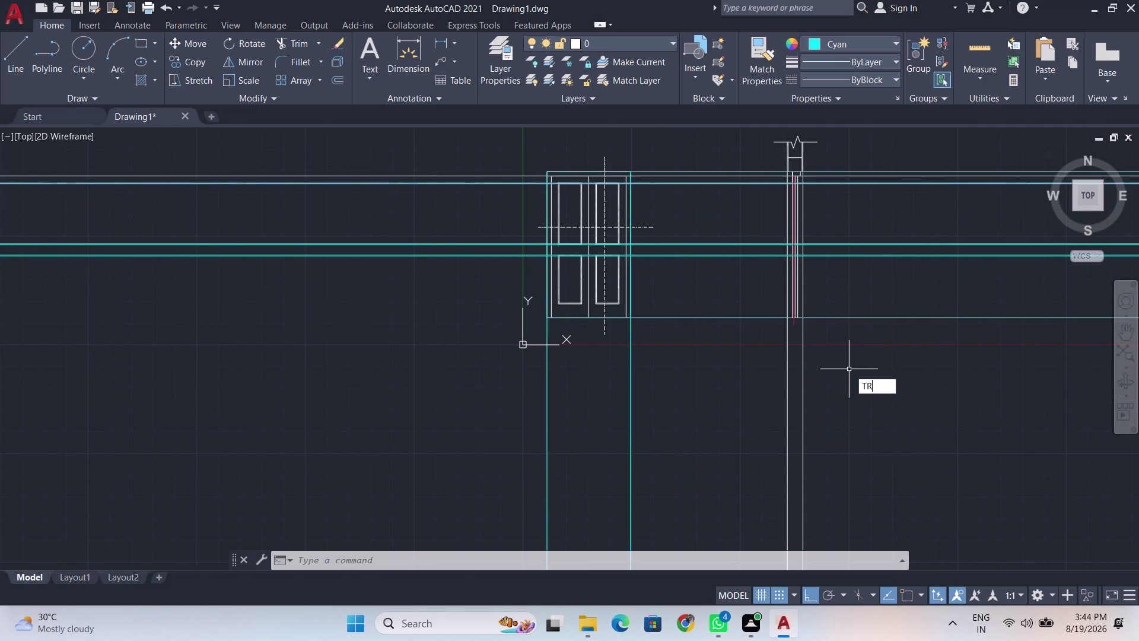
scroll(down, 3)
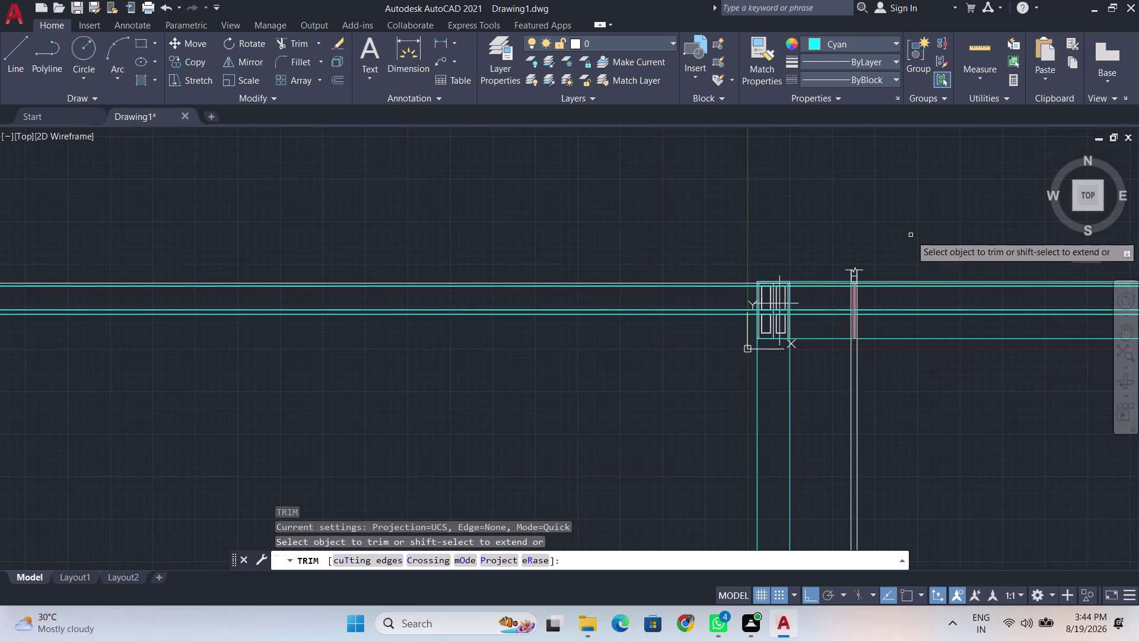
drag(910, 238, 929, 200)
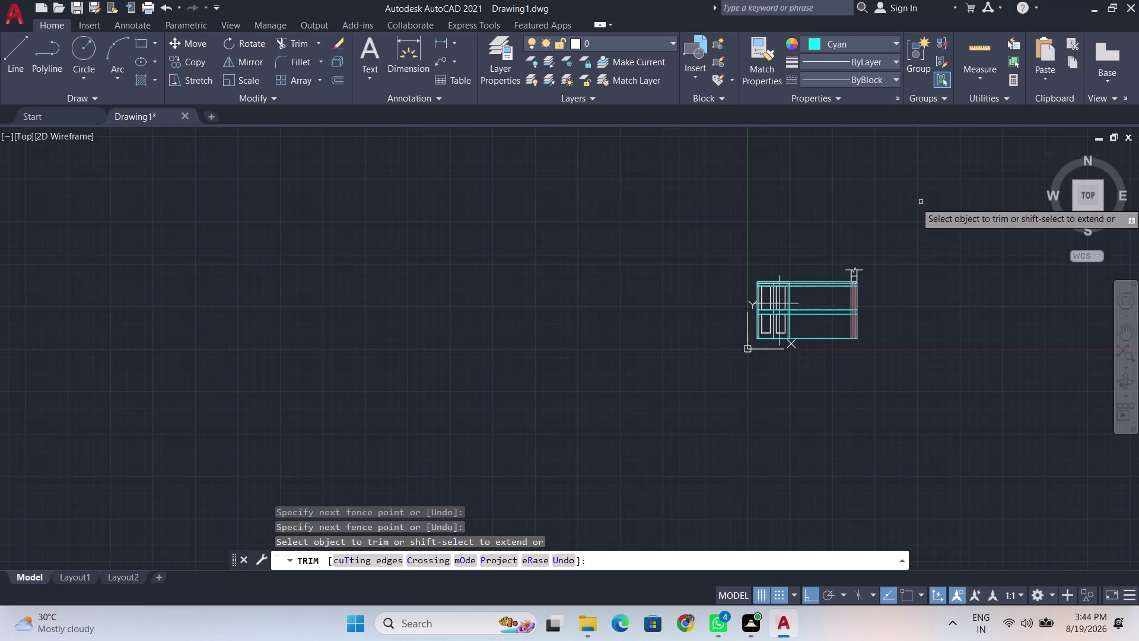
scroll(up, 3)
middle_drag(849, 315, 680, 501)
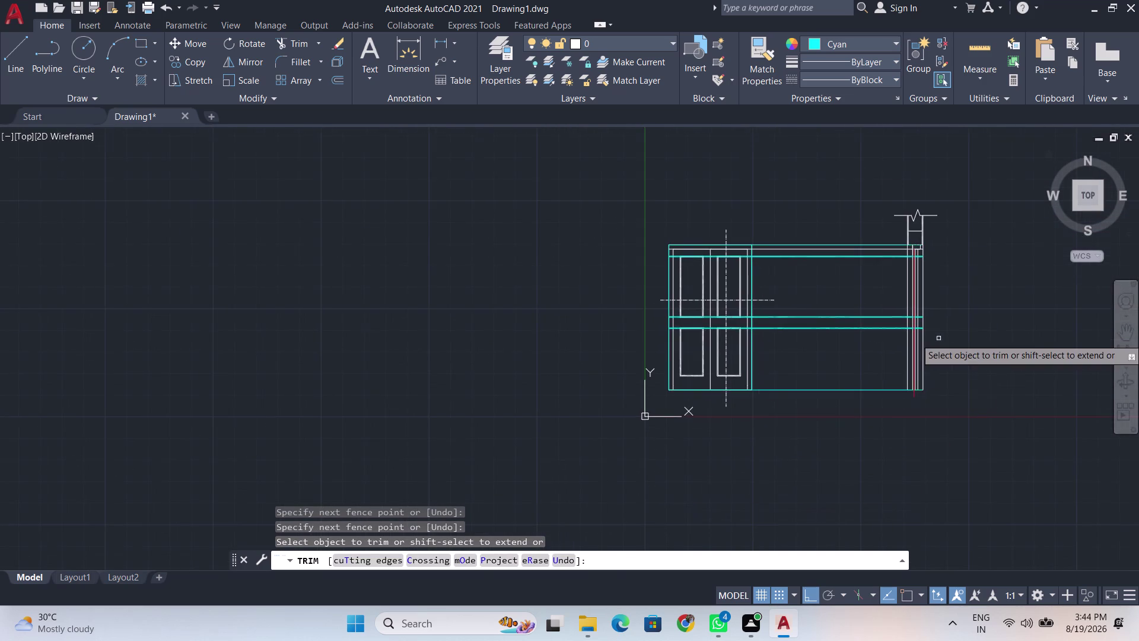
scroll(up, 3)
middle_drag(888, 308, 655, 452)
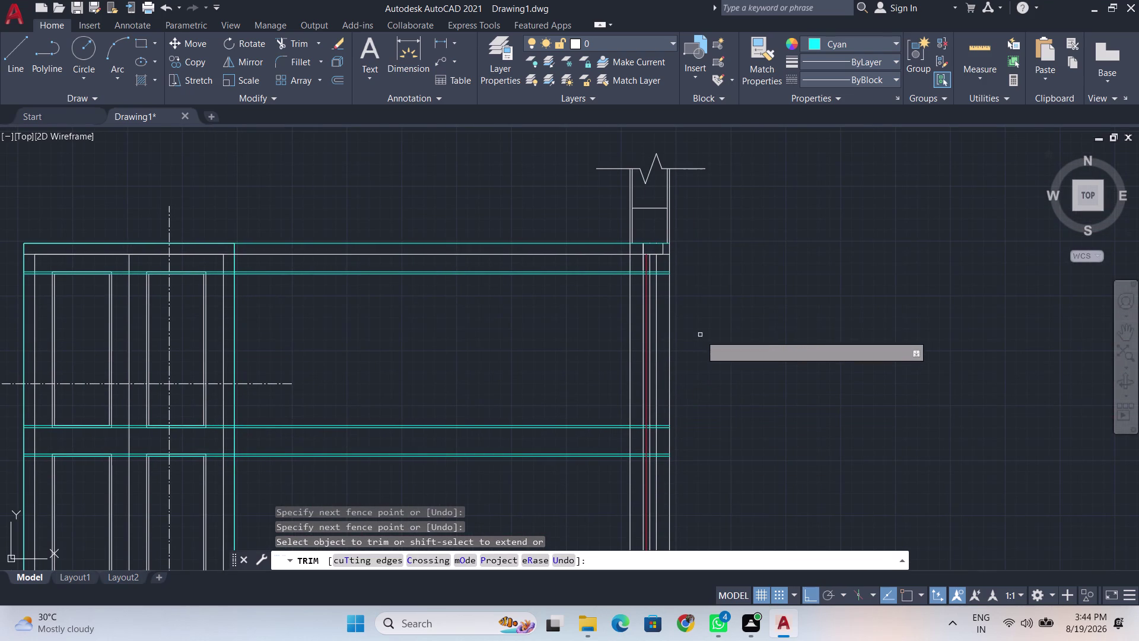
key(Escape)
scroll(up, 3)
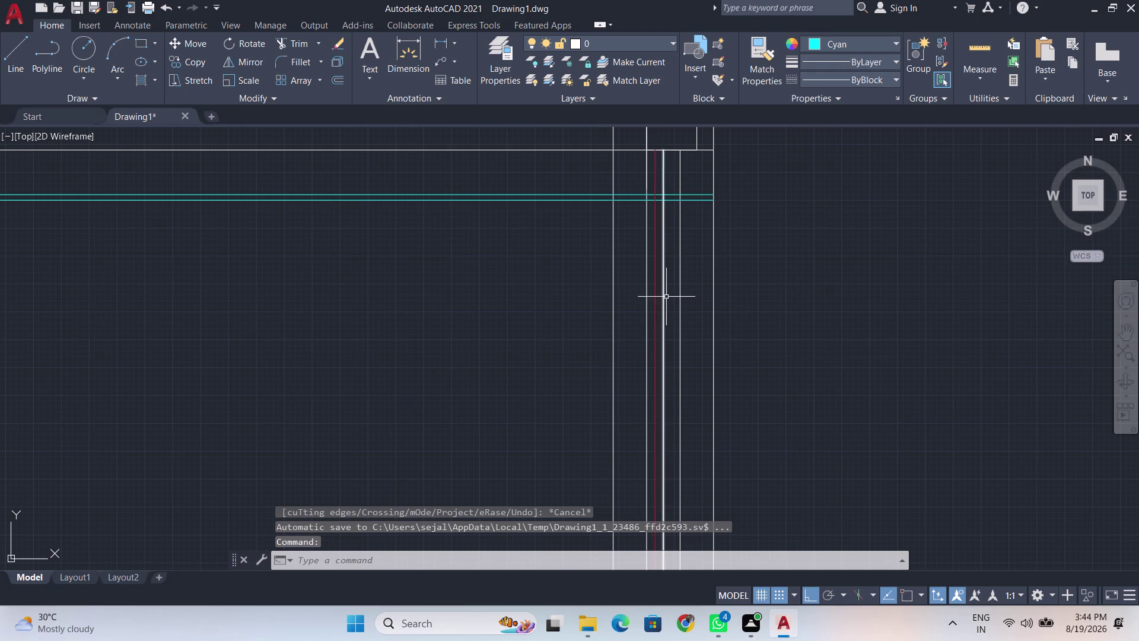
middle_drag(639, 415, 649, 396)
middle_drag(681, 243, 667, 421)
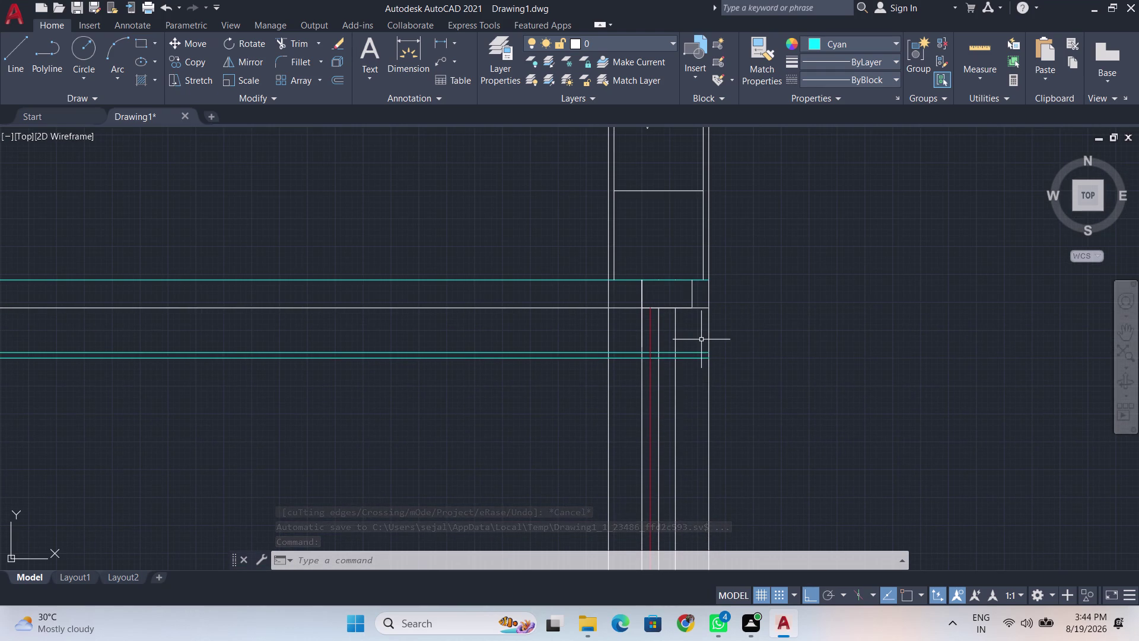
scroll(up, 3)
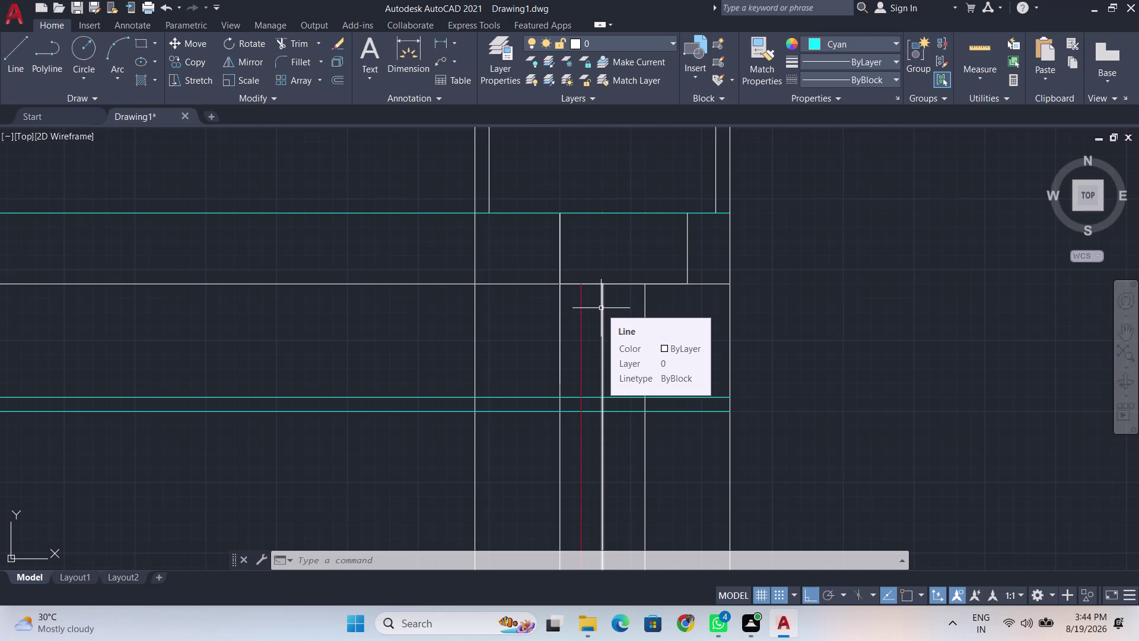
scroll(down, 3)
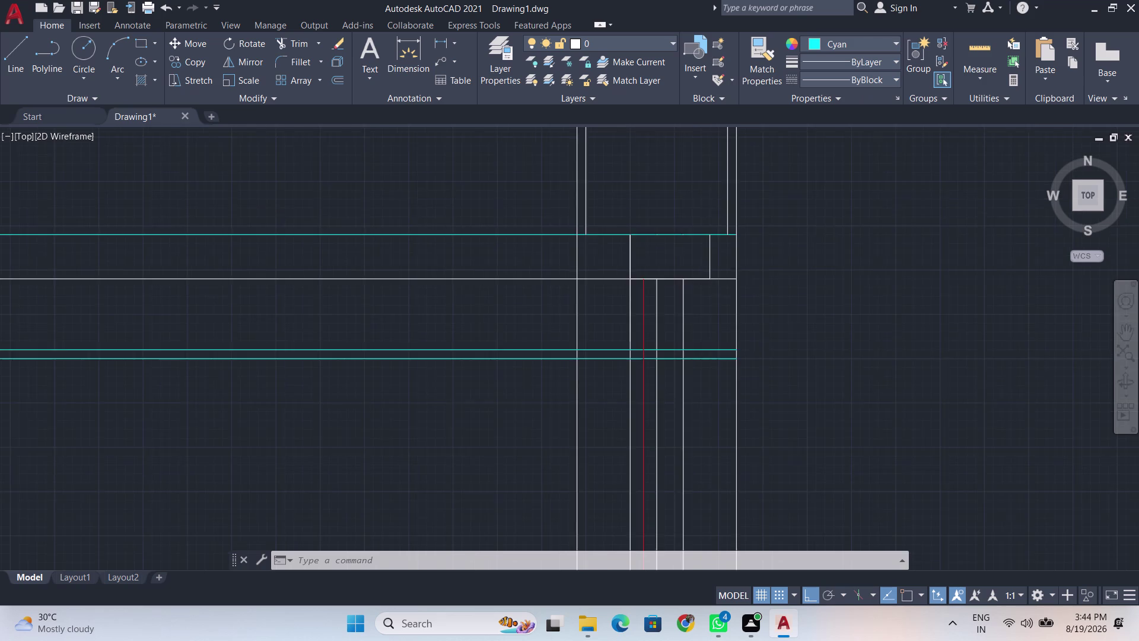
drag(443, 203, 860, 381)
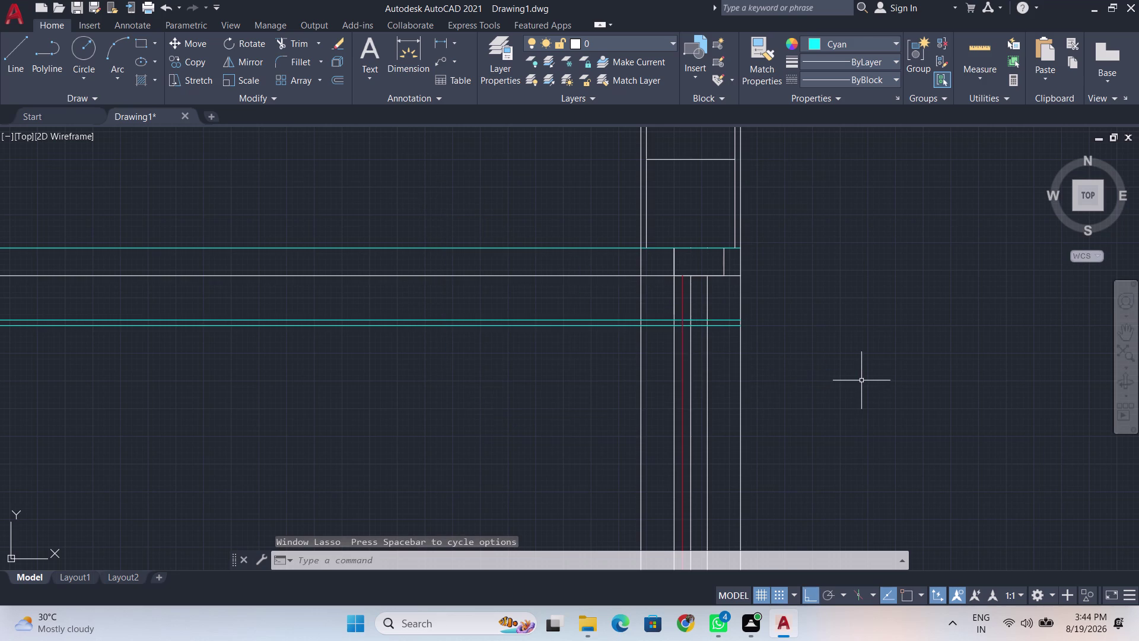
drag(864, 381, 269, 146)
scroll(down, 3)
Erase the extra right-hand frame lines beside the double door.
key(Escape)
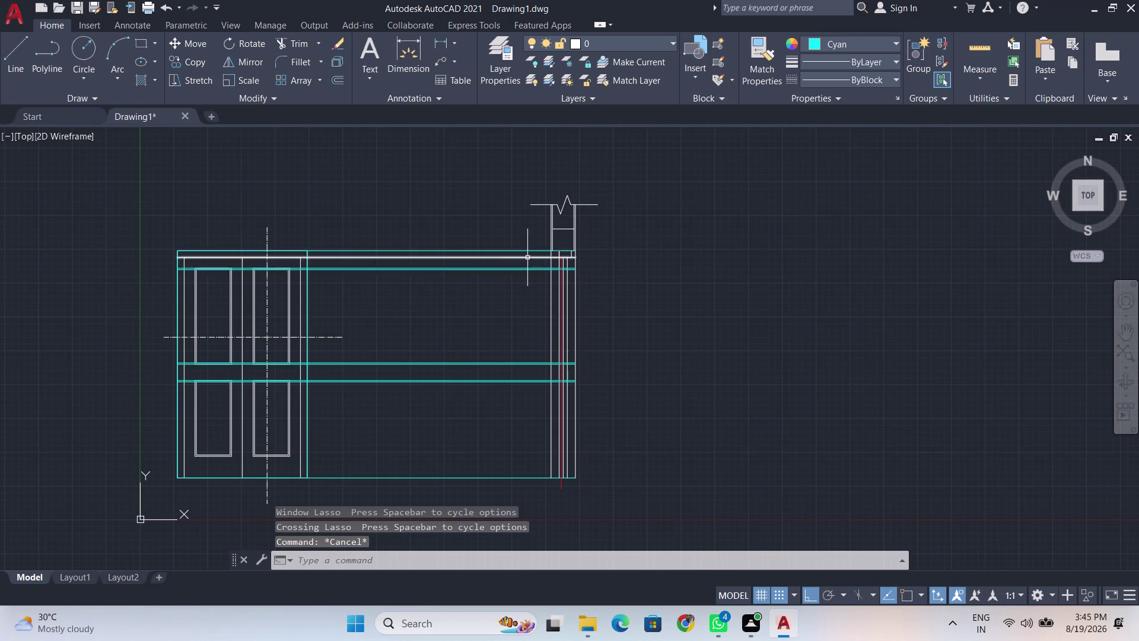
click(467, 156)
click(614, 509)
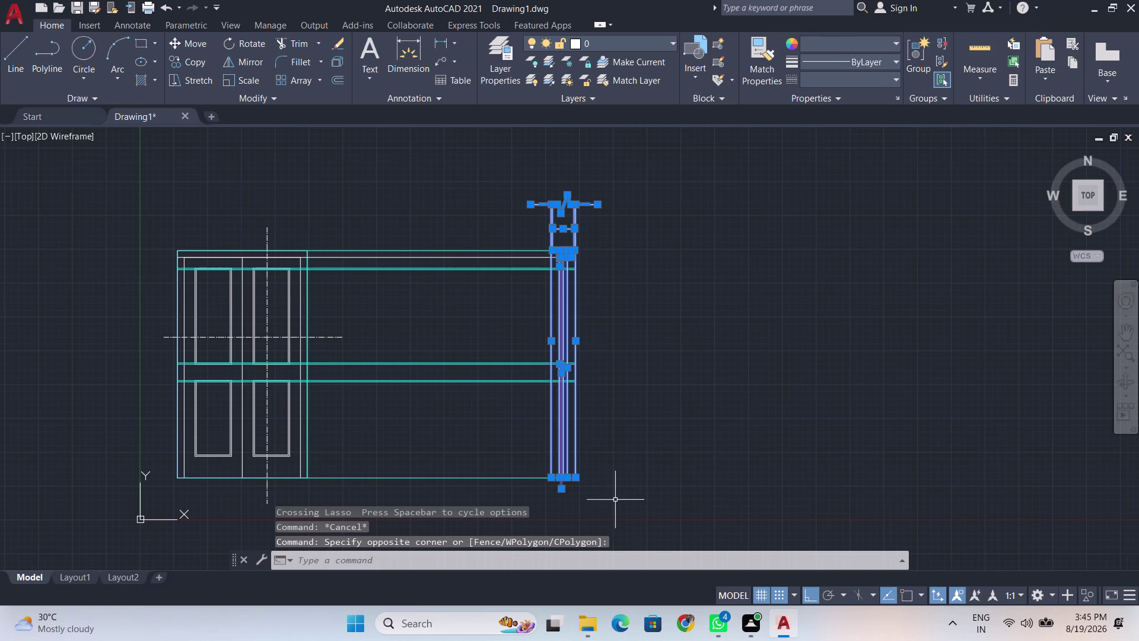
key(Delete)
Erase the lower and top cyan rail lines.
click(577, 481)
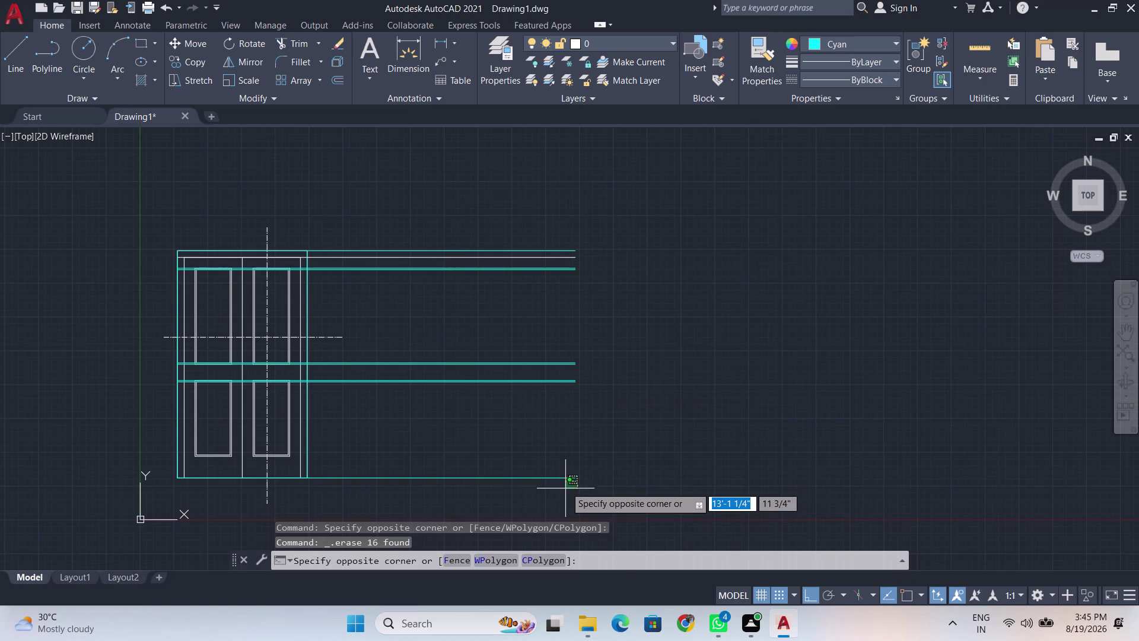
click(554, 473)
drag(560, 388, 556, 373)
click(540, 324)
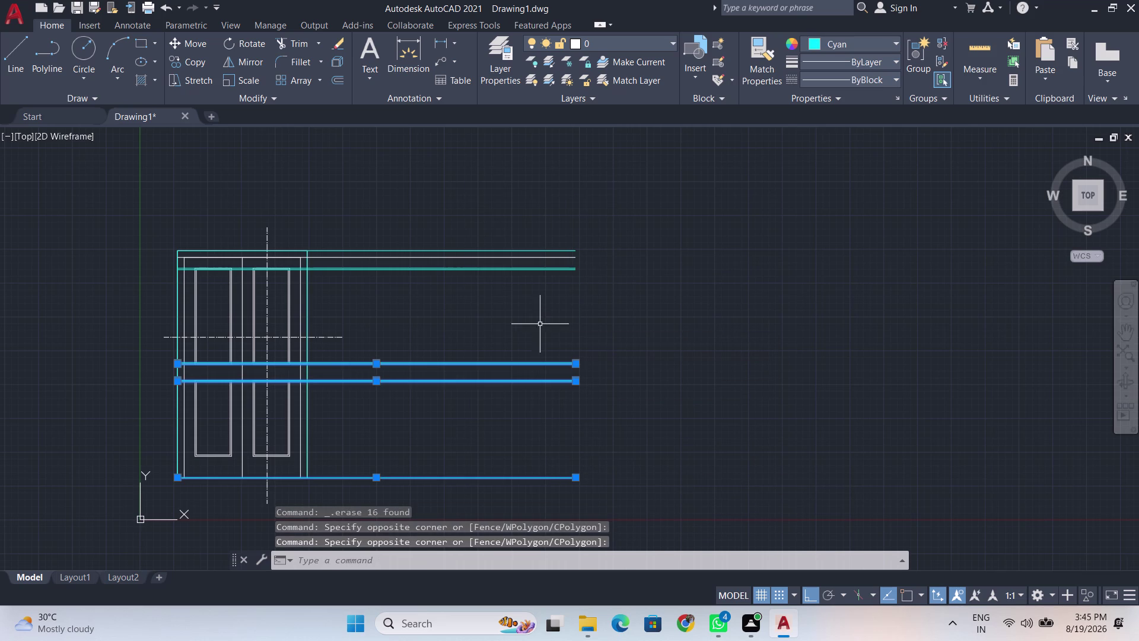
click(531, 282)
click(524, 232)
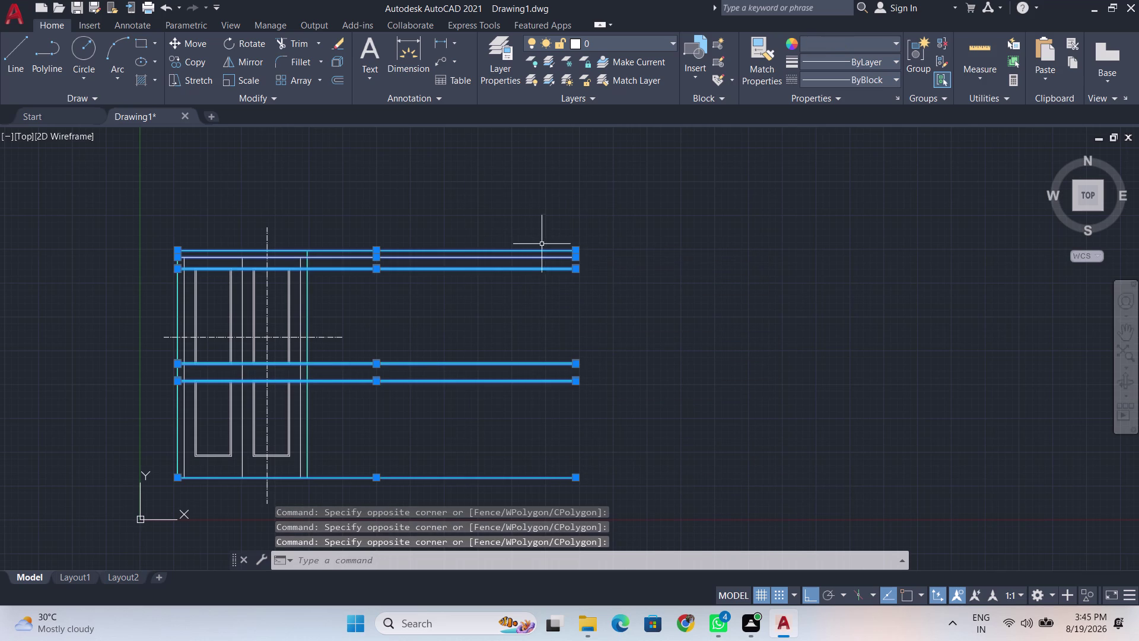
key(Delete)
Erase two more leftover lines and pan to empty drawing space.
scroll(up, 3)
middle_drag(366, 349, 815, 246)
click(321, 395)
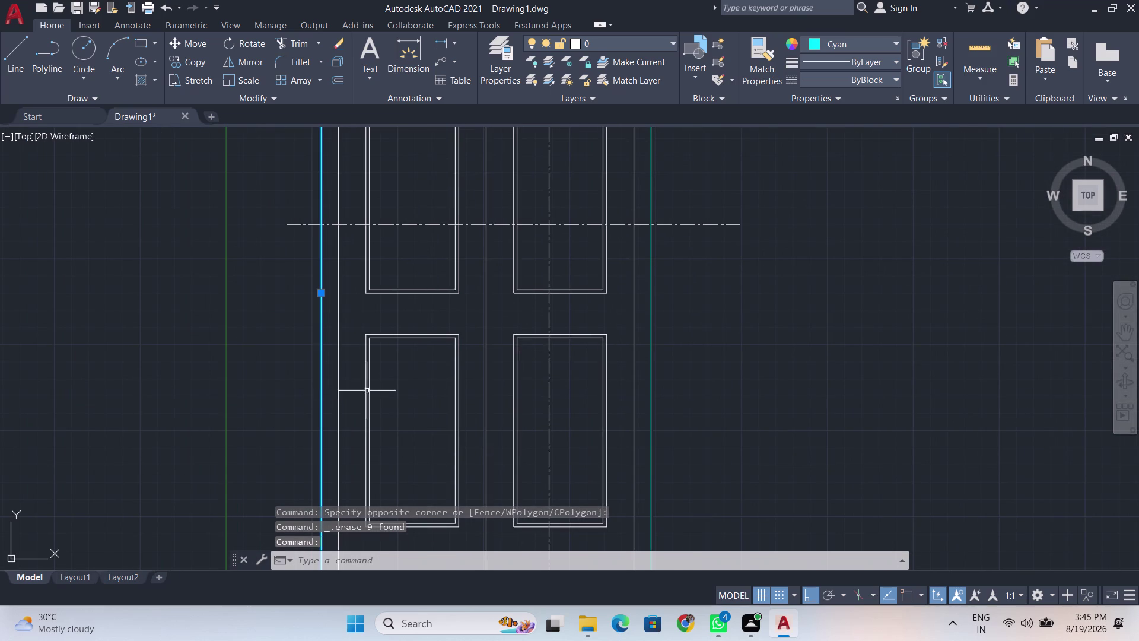
key(Delete)
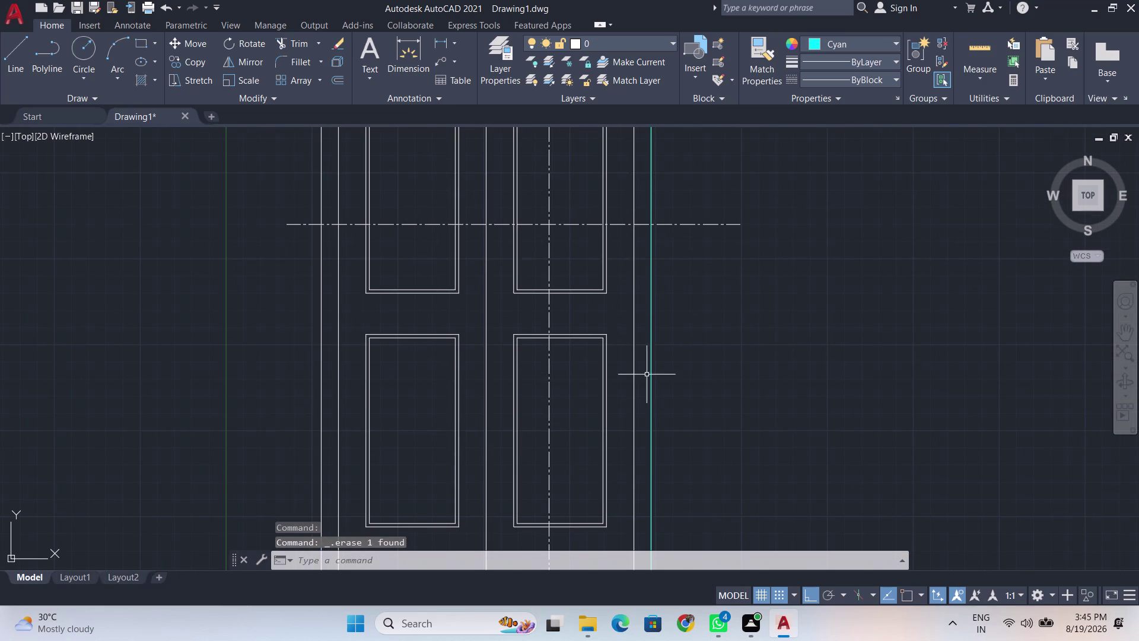
click(651, 385)
key(Delete)
scroll(down, 3)
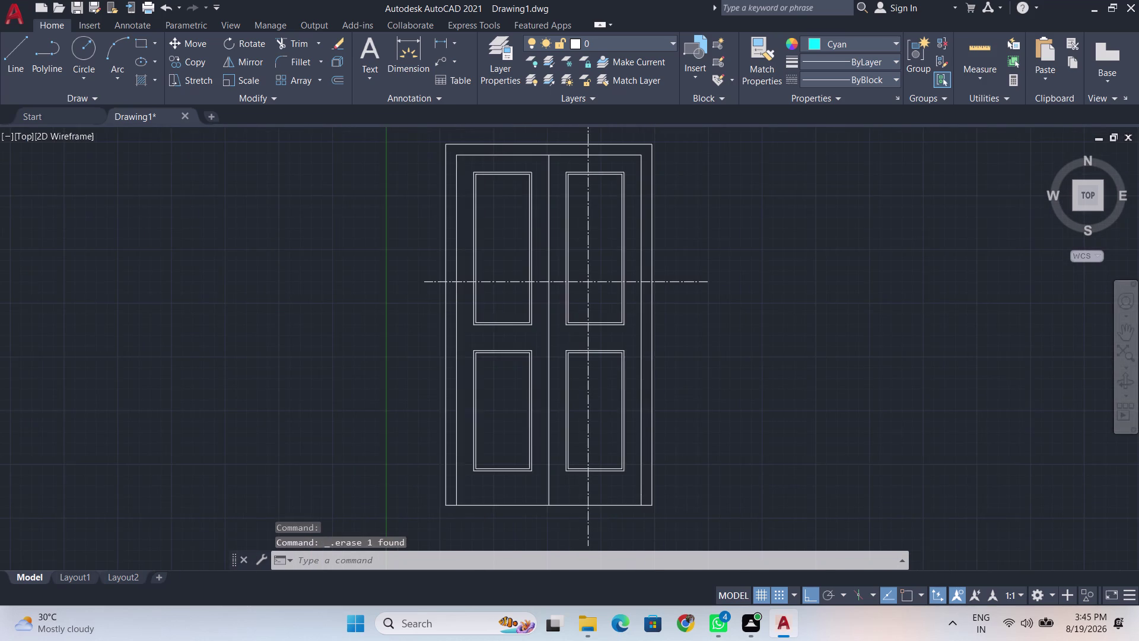
middle_drag(654, 377, 600, 344)
scroll(down, 3)
middle_drag(586, 336, 335, 153)
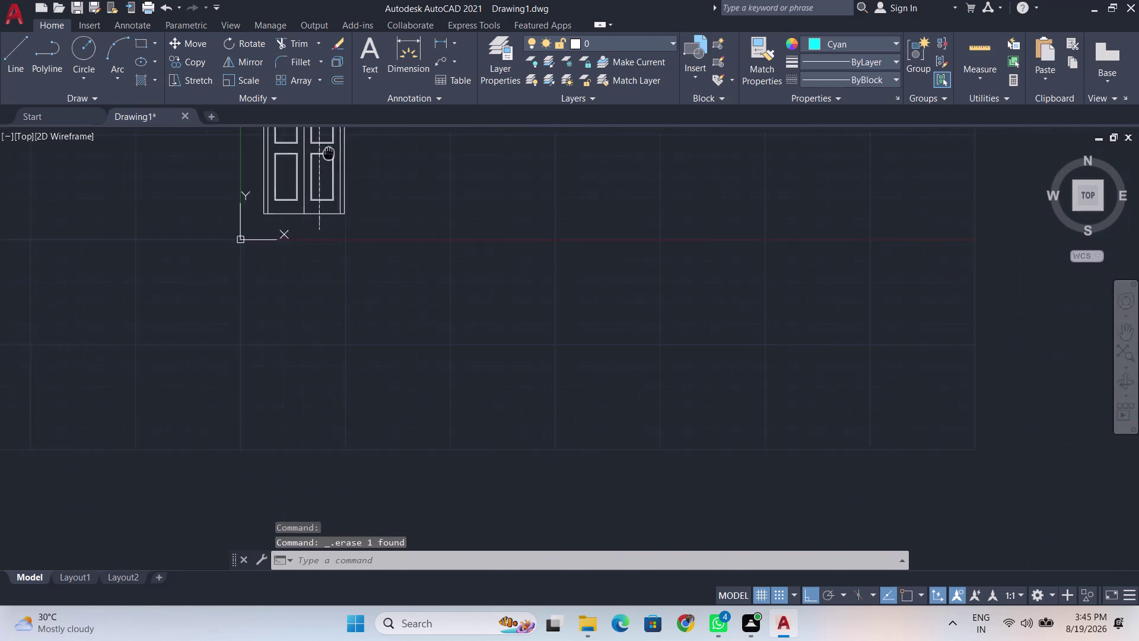
middle_drag(335, 153, 0, 229)
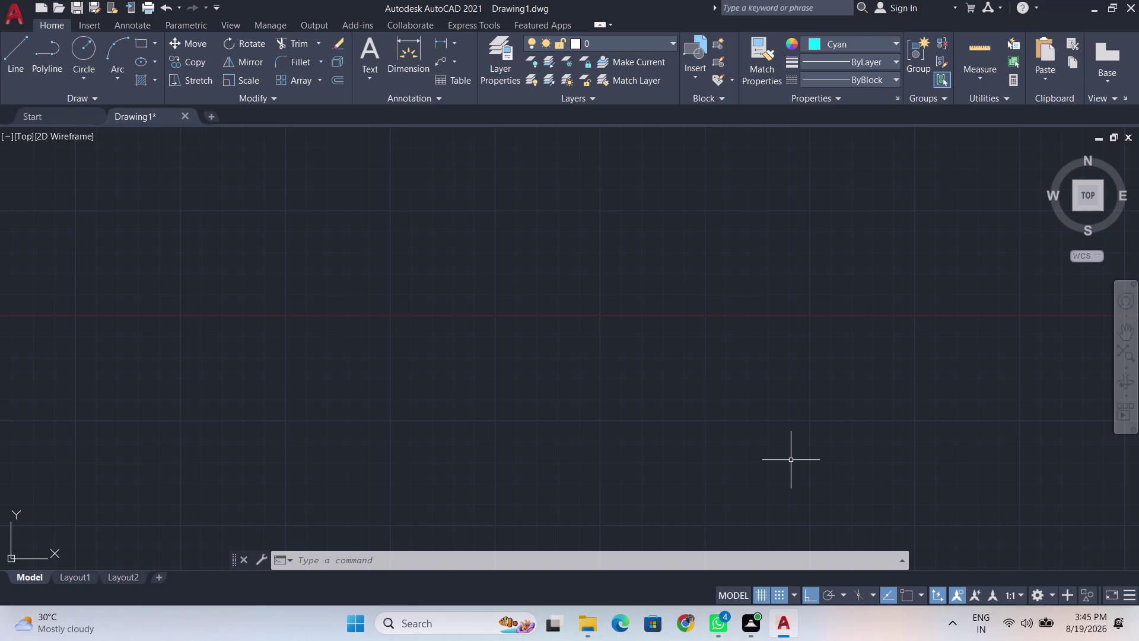
Start a REC rectangle, cancel it after the first corner, and open the Object Color list.
text(ec)
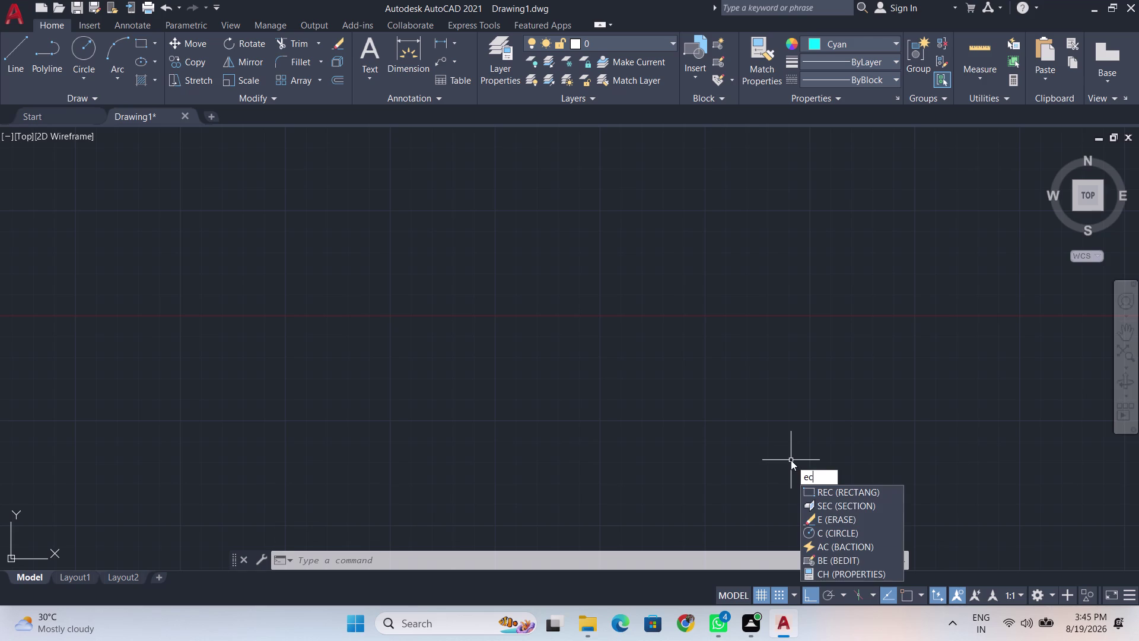
key(BackSpace)
key(BackSpace)
text(r)
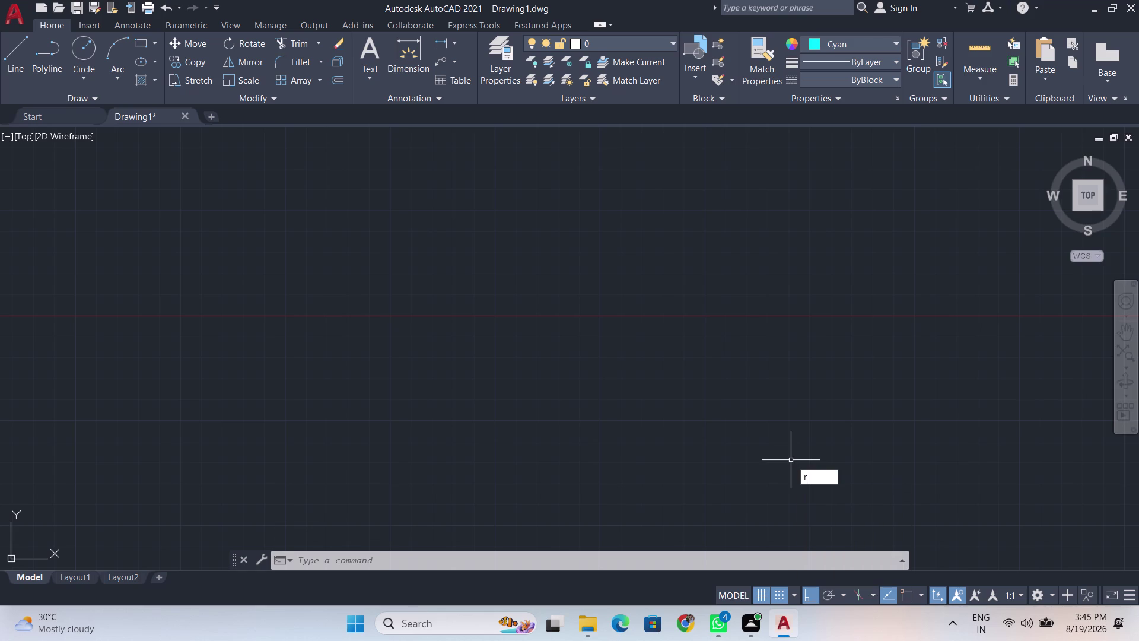
text(ec)
key(Return)
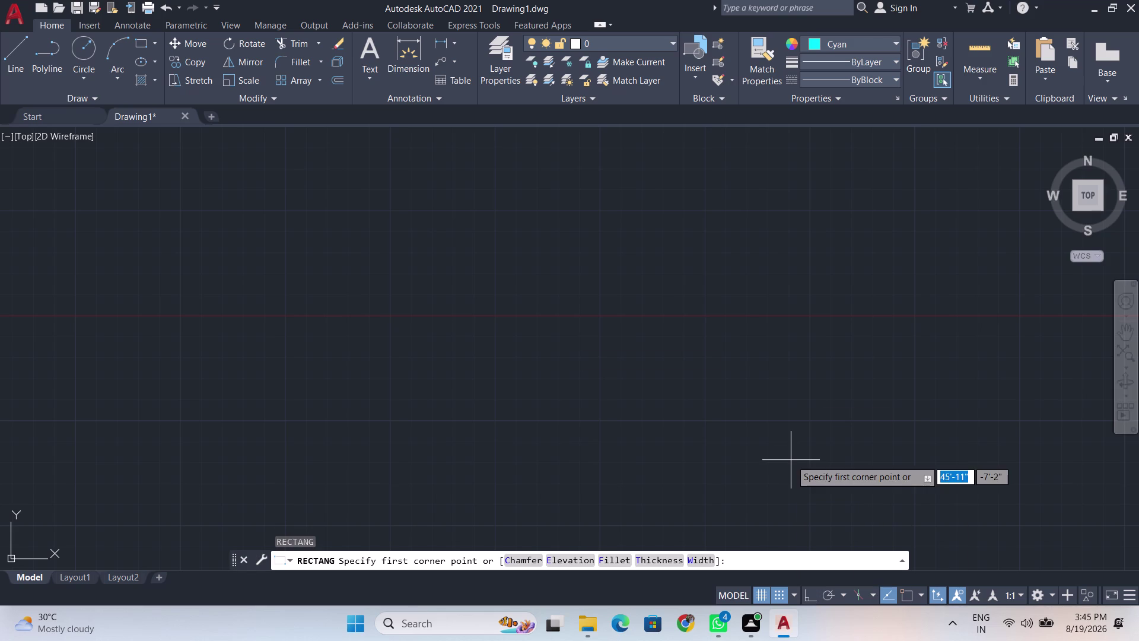
click(176, 172)
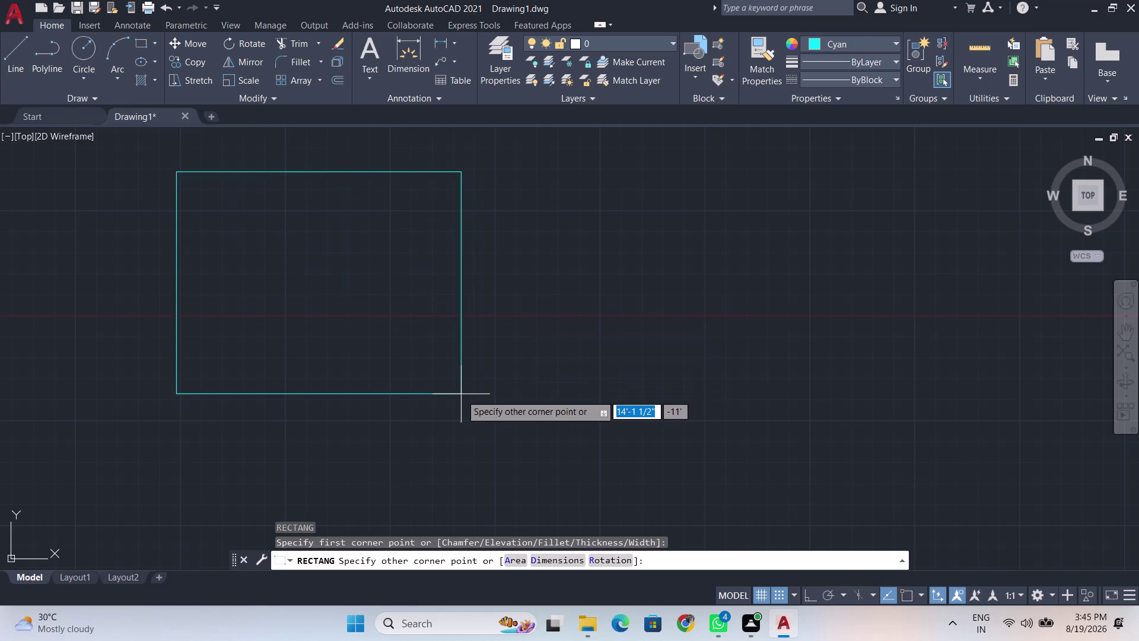
key(Escape)
click(884, 41)
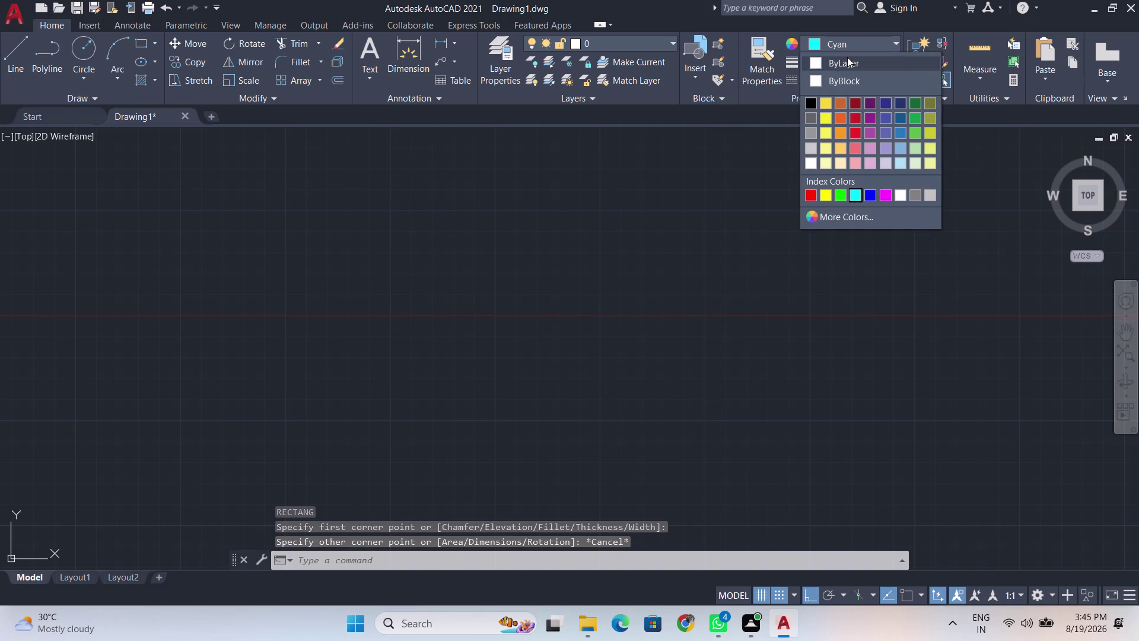
Set the current colour to ByLayer and draw a 3 by 7 rectangle.
click(847, 58)
key(Return)
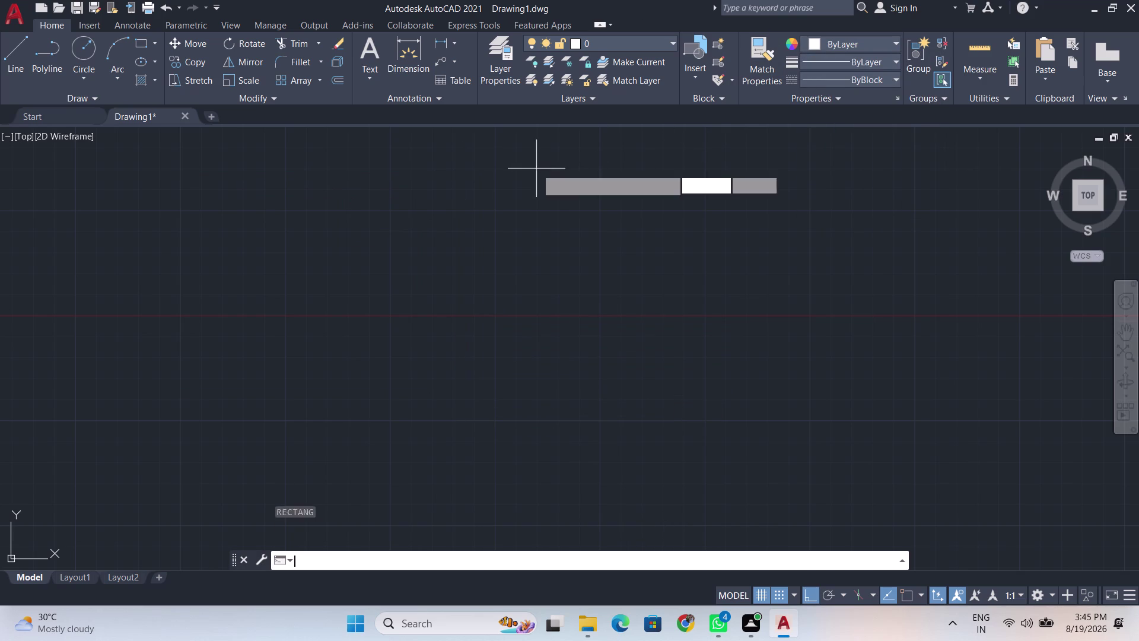
click(116, 227)
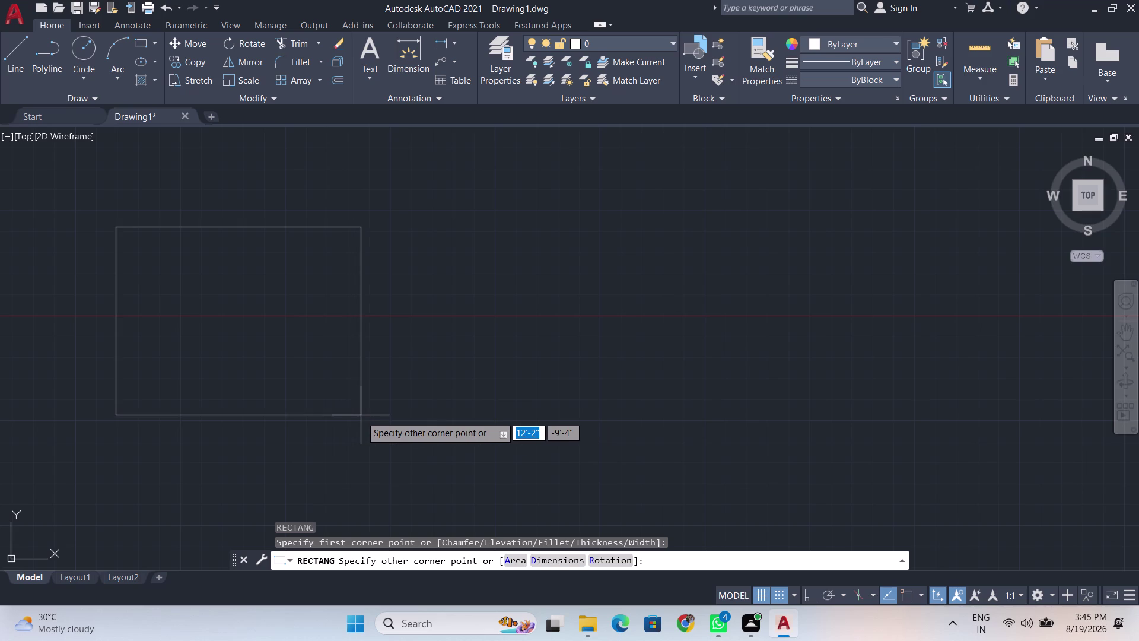
key(BackSpace)
key(3)
key(Tab)
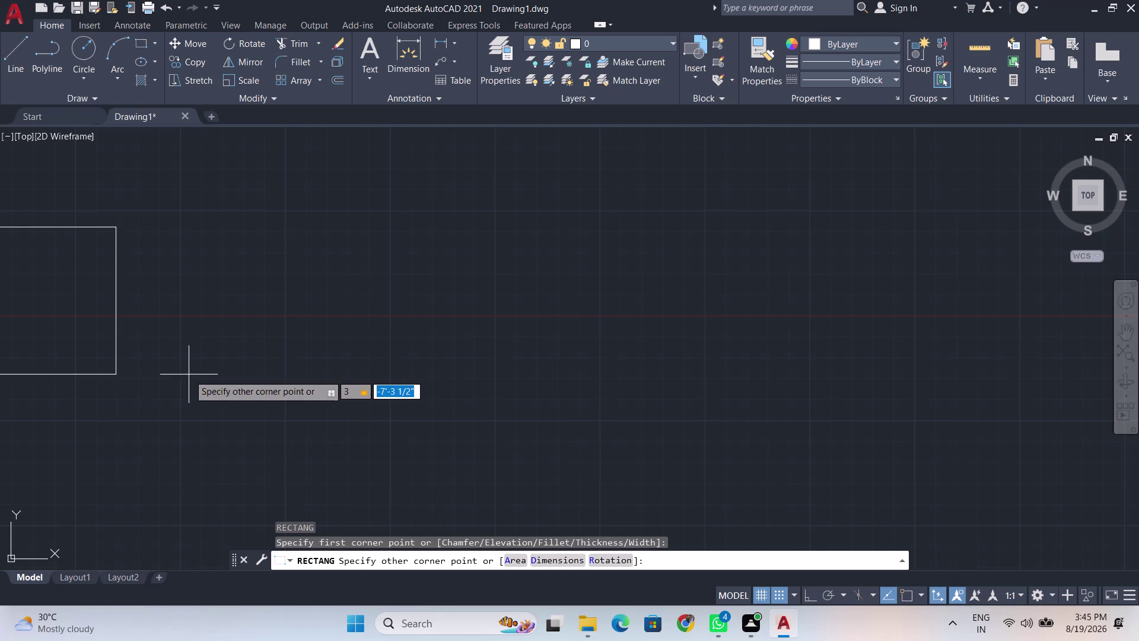
middle_drag(184, 379, 1130, 449)
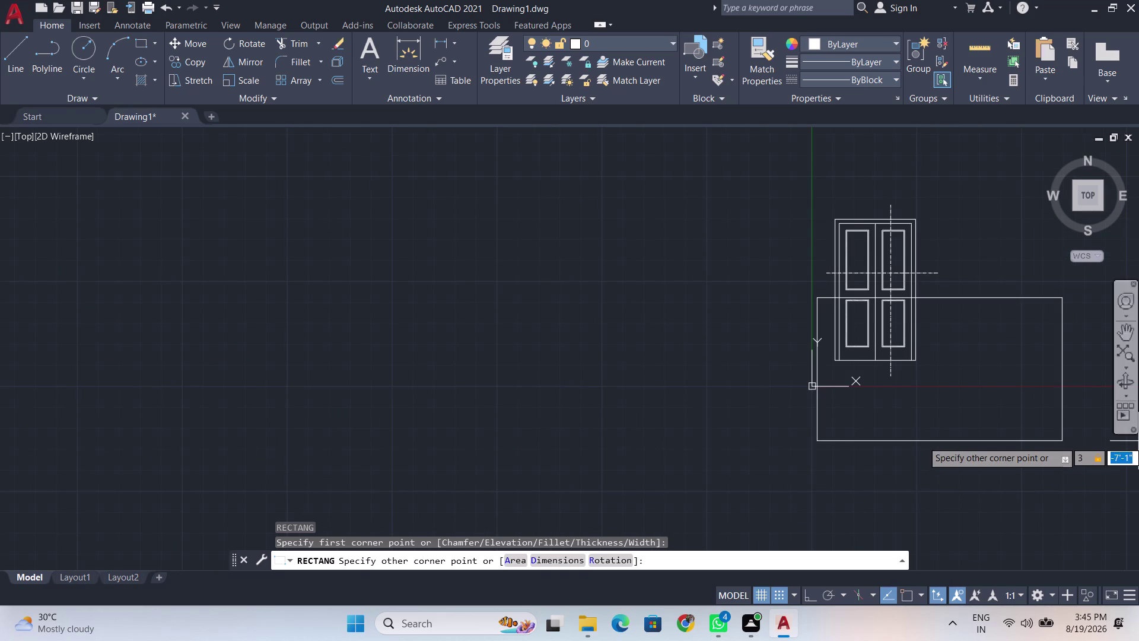
middle_drag(1109, 461, 797, 470)
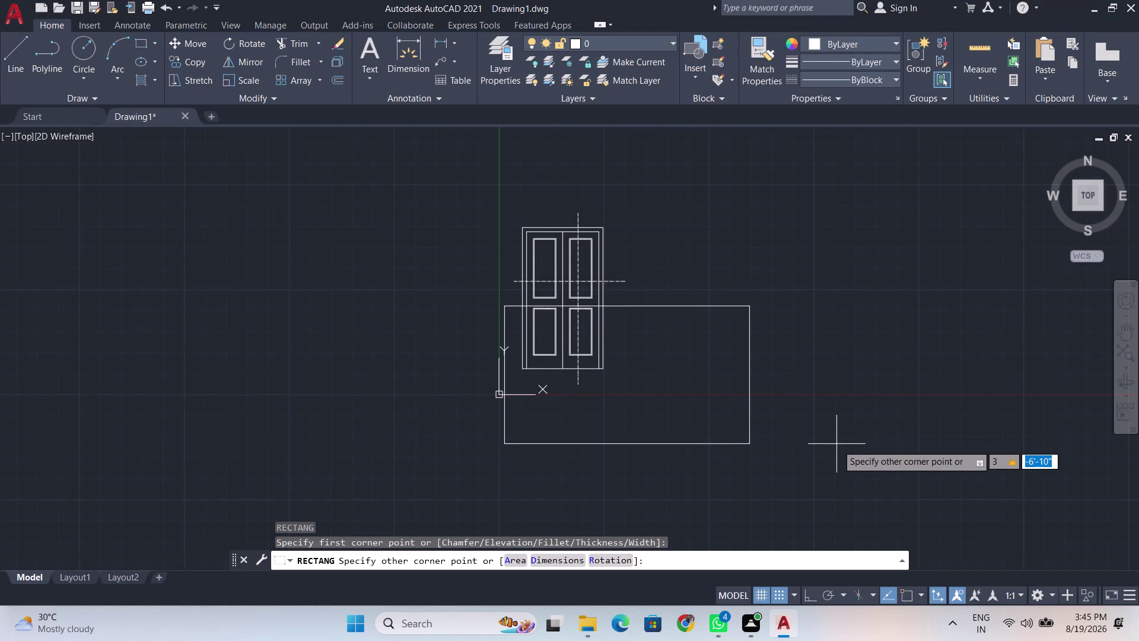
key(BackSpace)
key(7)
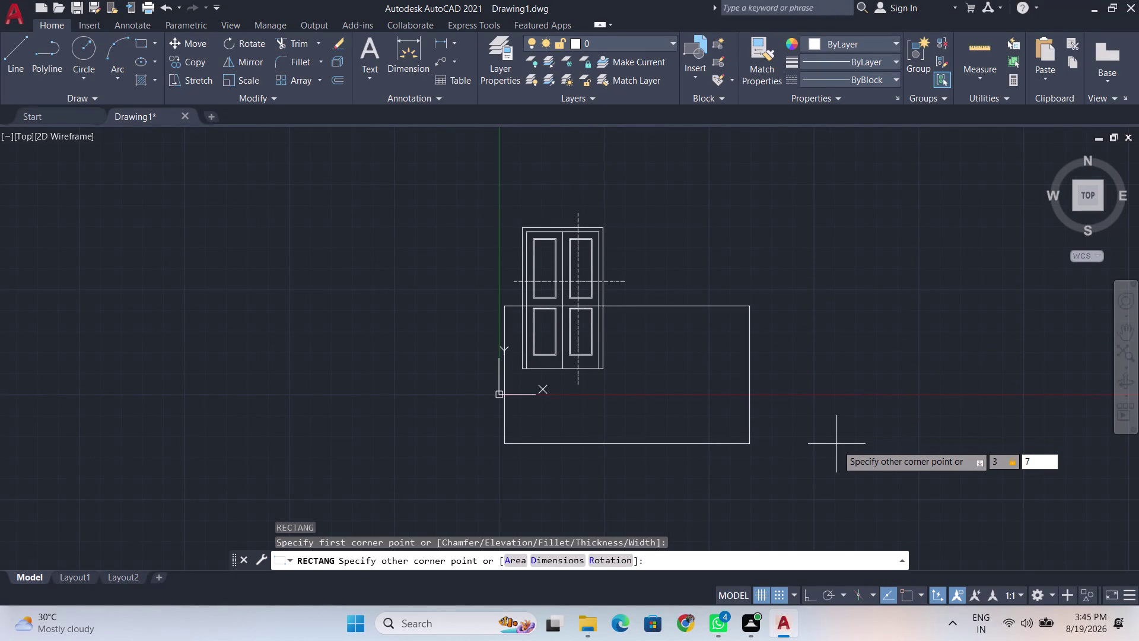
key(Return)
Select the too-small 3 by 7 rectangle and delete it.
scroll(up, 3)
scroll(up, 3)
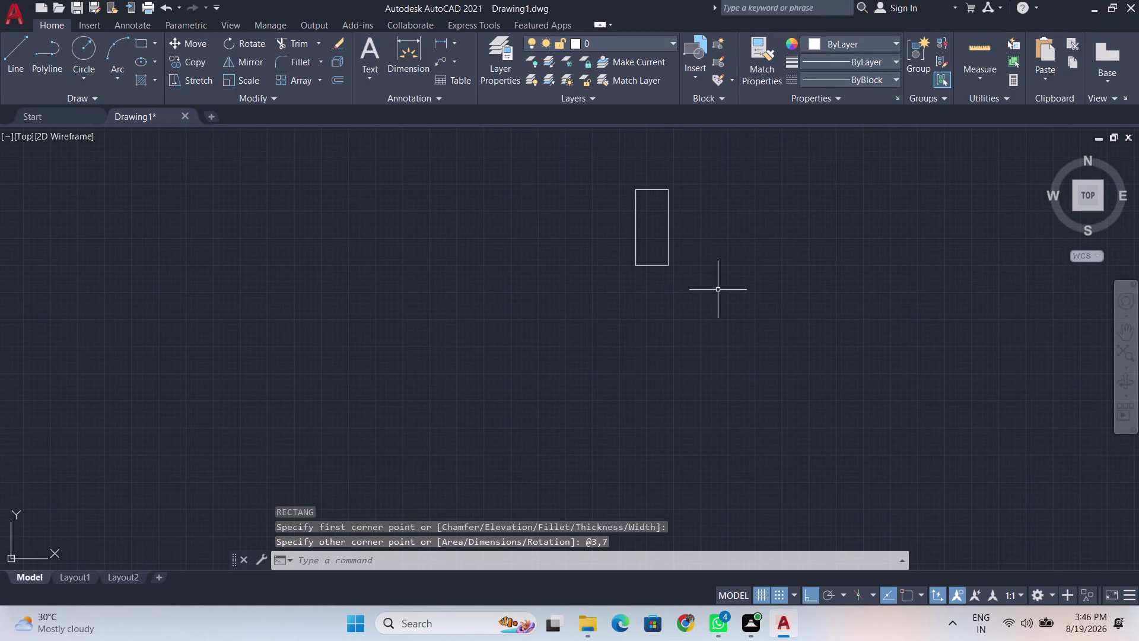
click(595, 152)
click(720, 347)
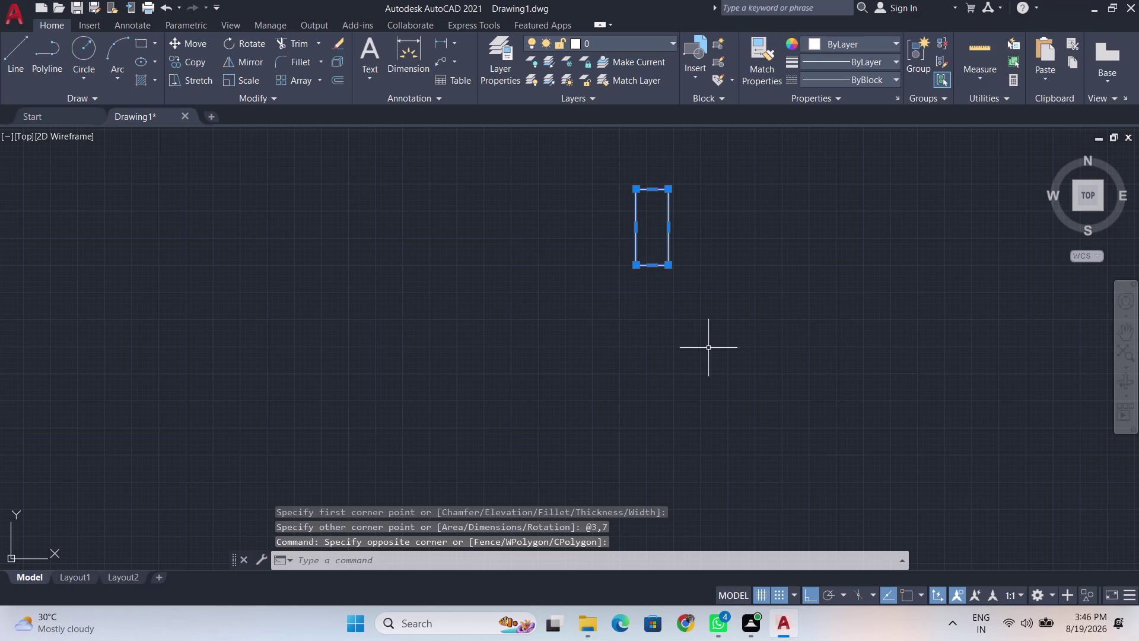
key(Delete)
Draw a 3-foot by 7-foot door rectangle with REC.
text(rec)
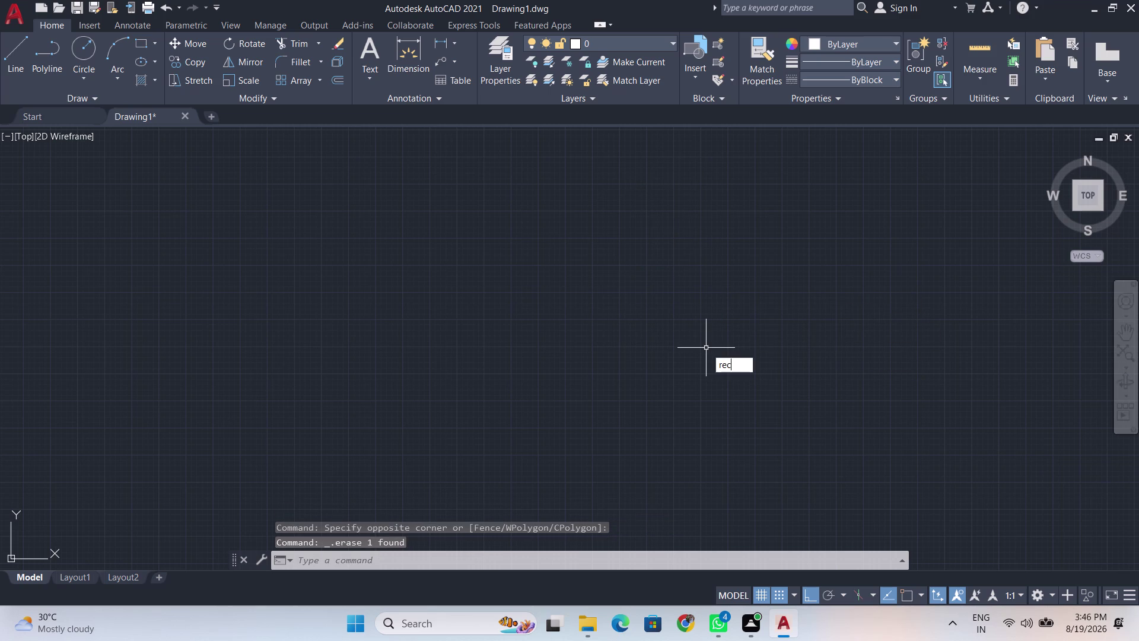
key(Return)
click(285, 163)
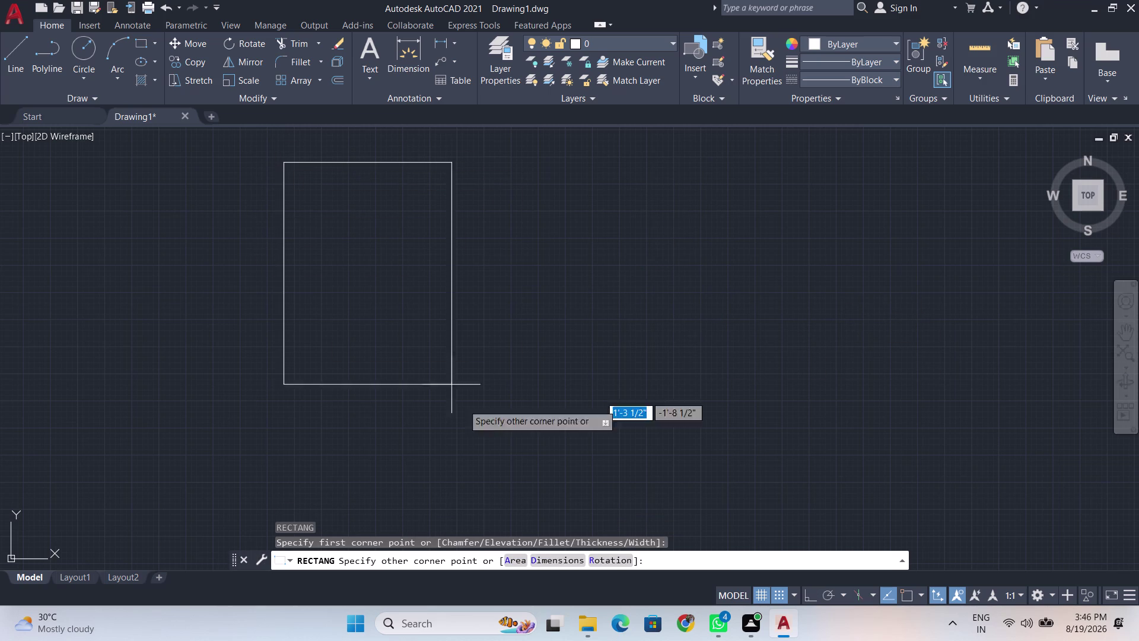
key(BackSpace)
key(3)
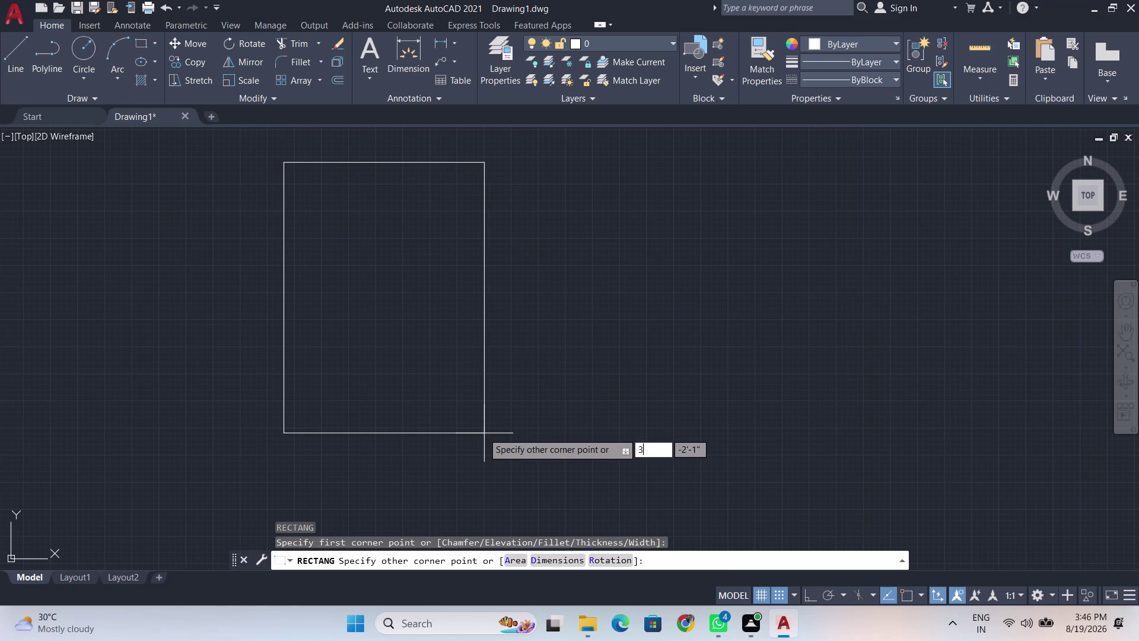
key(apostrophe)
key(Tab)
key(BackSpace)
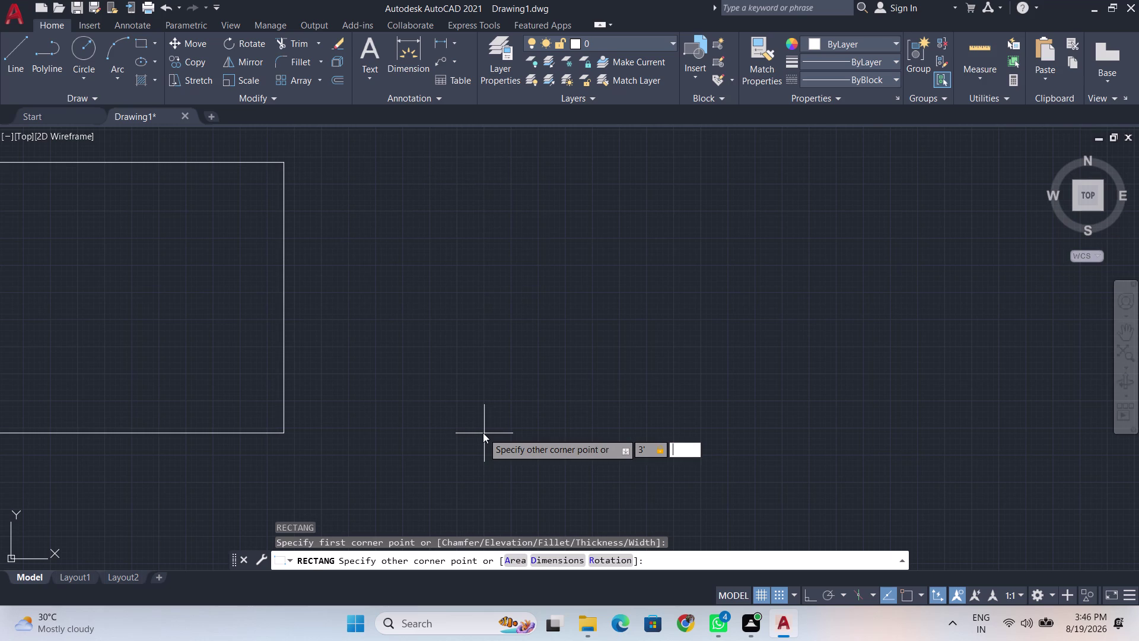
key(7)
key(apostrophe)
key(Return)
Select the new 3 by 7 foot rectangle.
scroll(down, 3)
middle_drag(618, 260, 631, 468)
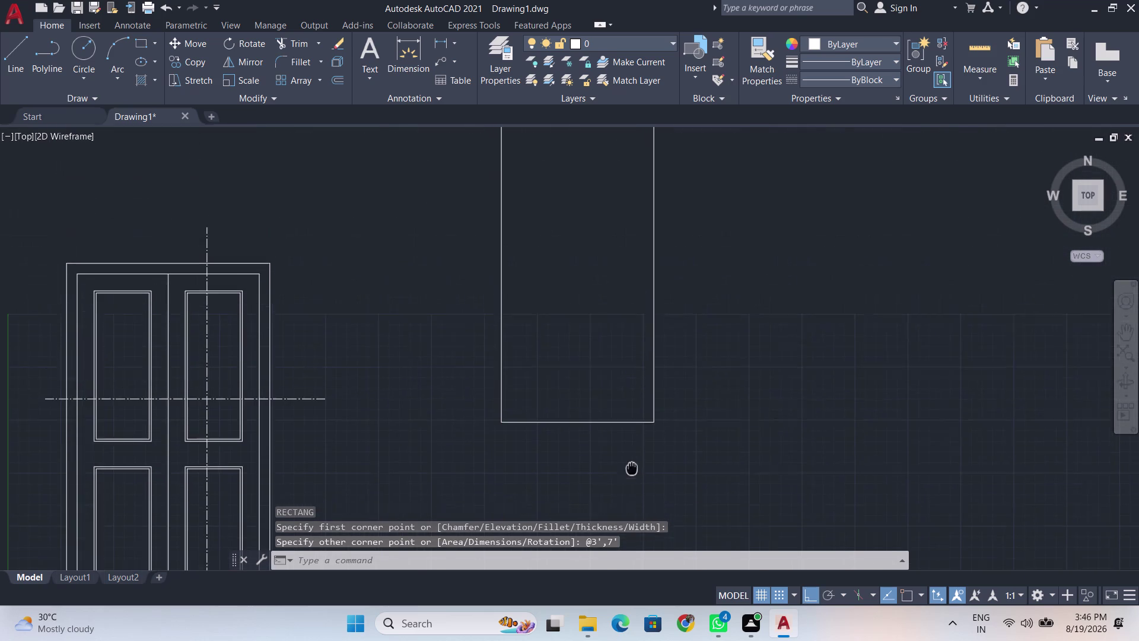
middle_drag(632, 468, 631, 476)
scroll(down, 3)
click(579, 231)
click(722, 436)
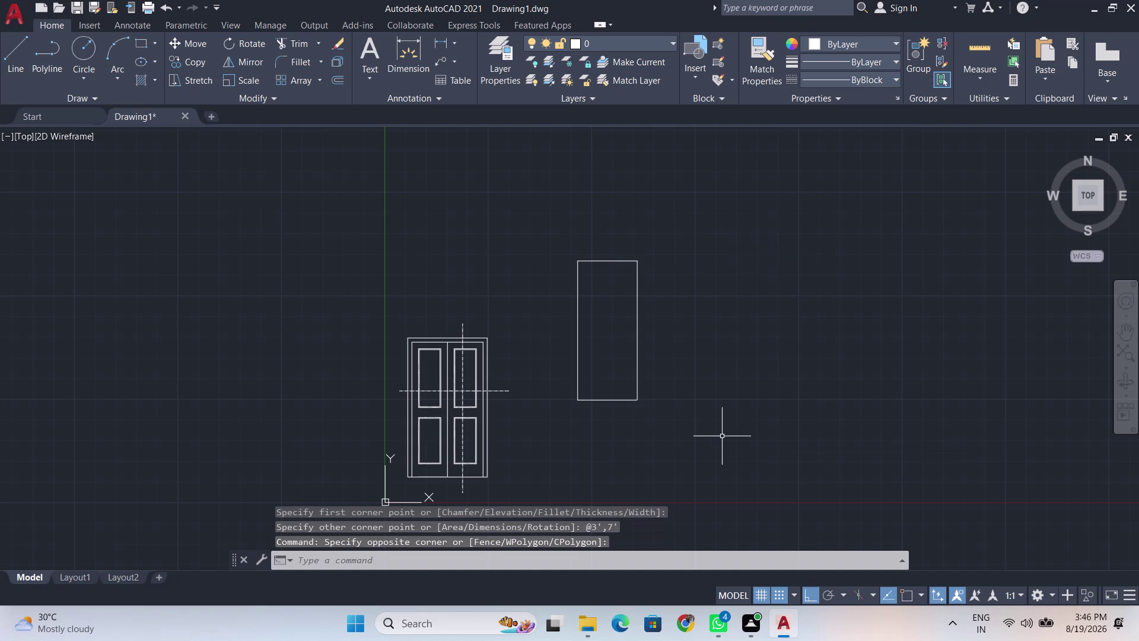
click(631, 411)
click(555, 340)
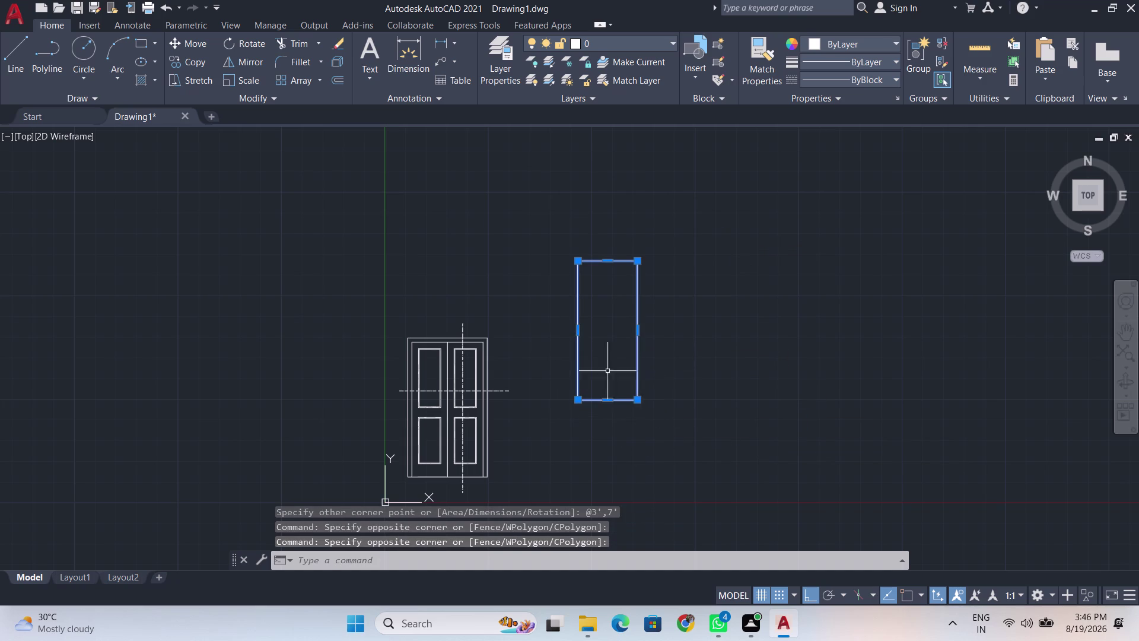
scroll(up, 3)
scroll(up, 3)
scroll(down, 3)
Move the rectangle into open space beside the other door outline.
right_click(833, 402)
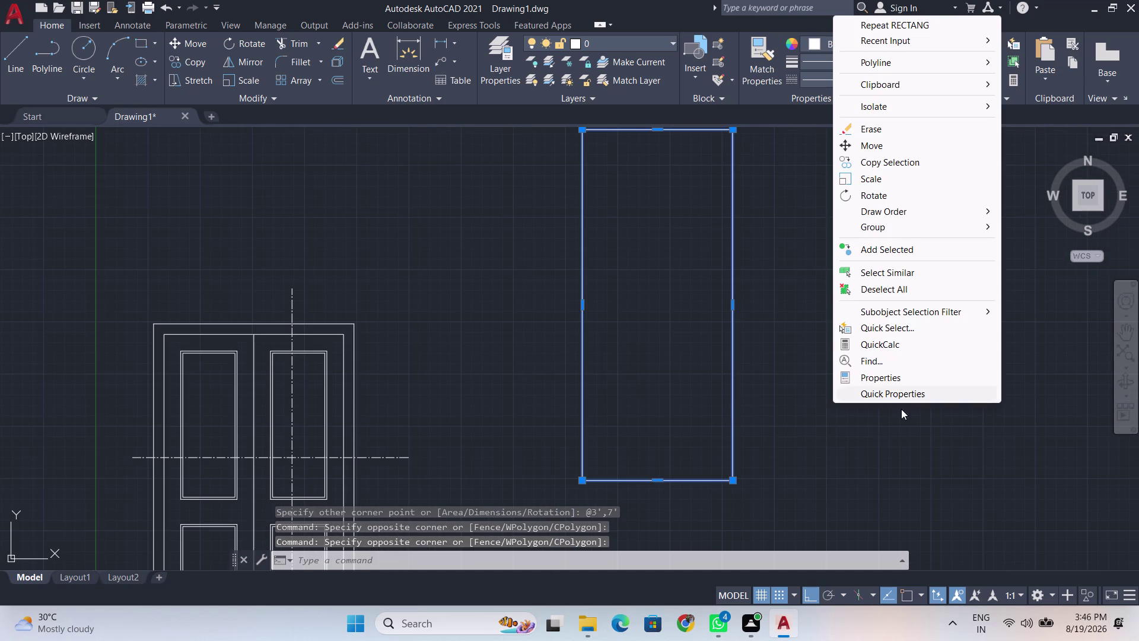
click(907, 146)
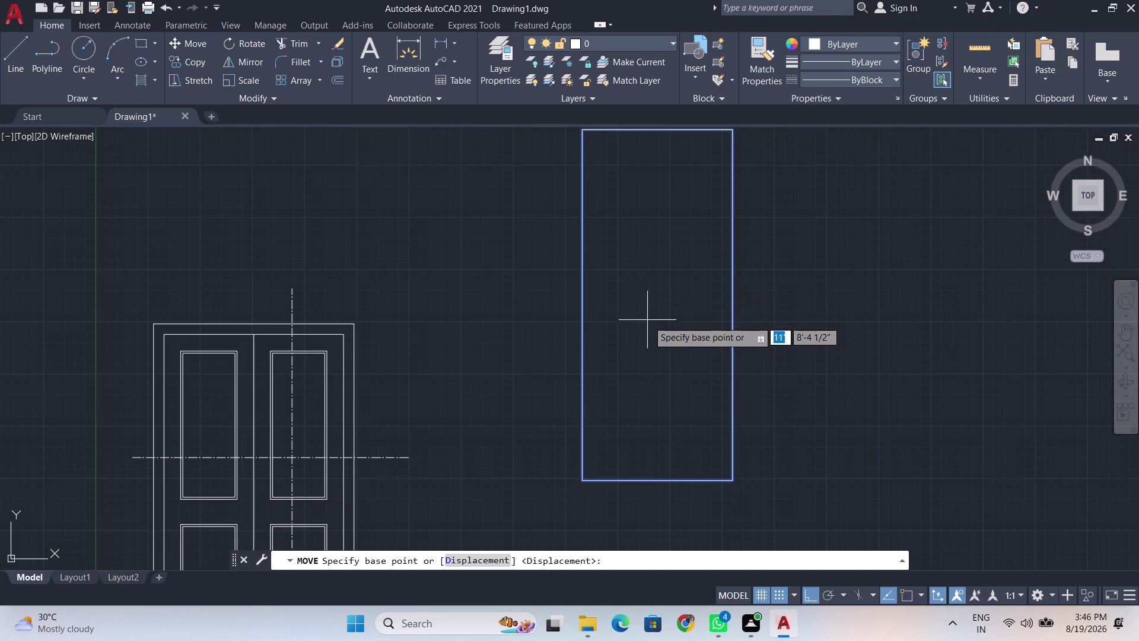
click(660, 313)
middle_click(1097, 374)
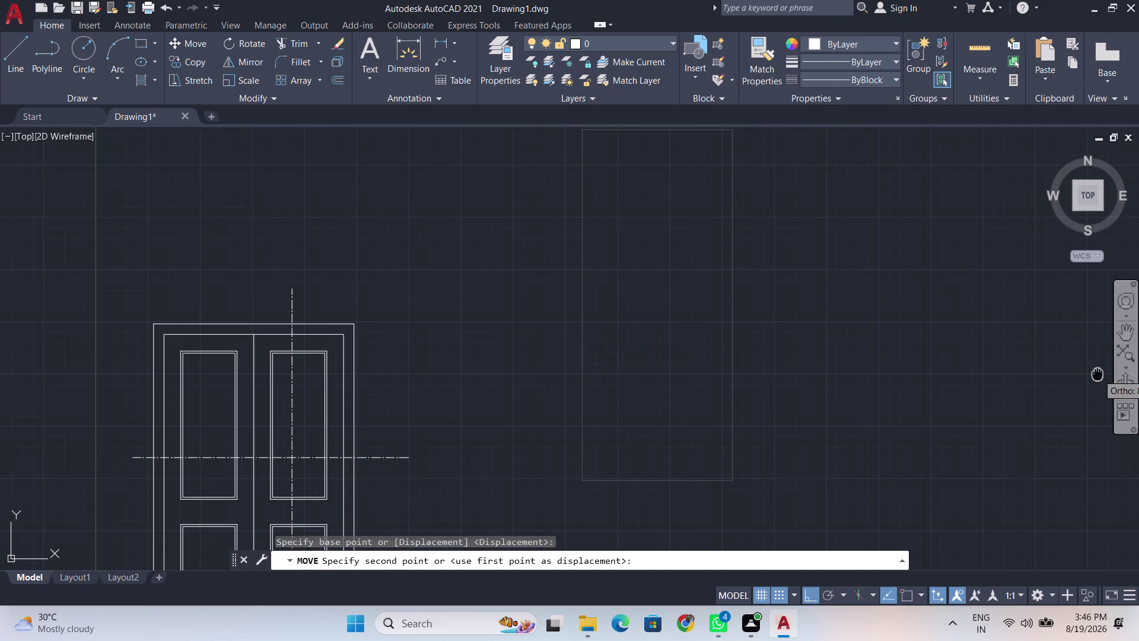
middle_drag(1060, 348, 216, 213)
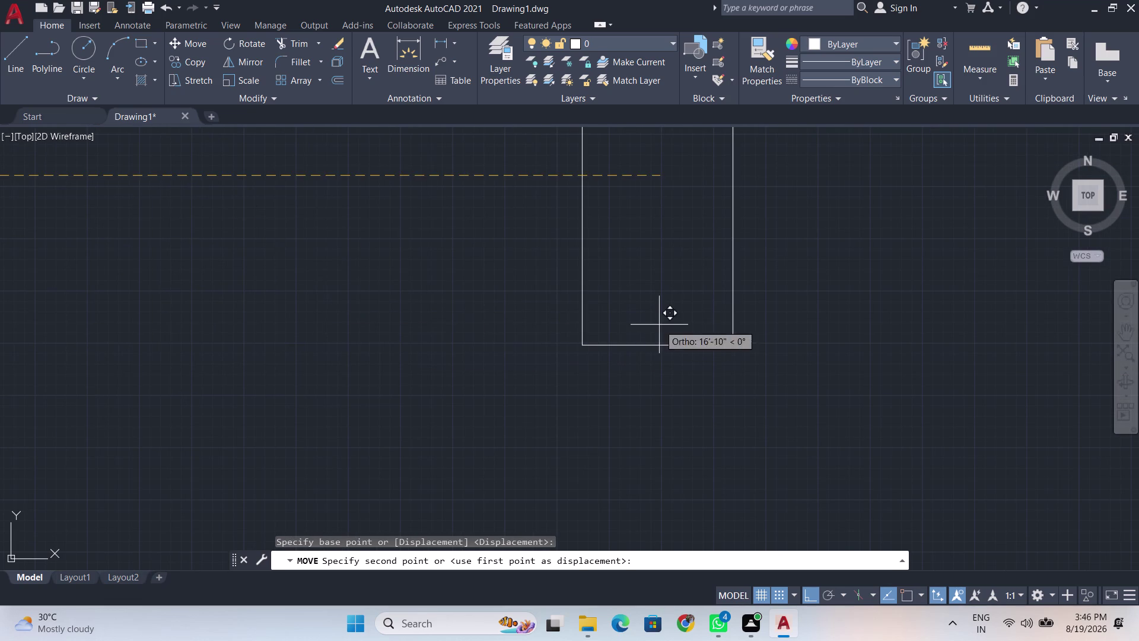
click(660, 323)
middle_drag(655, 289, 638, 452)
scroll(up, 3)
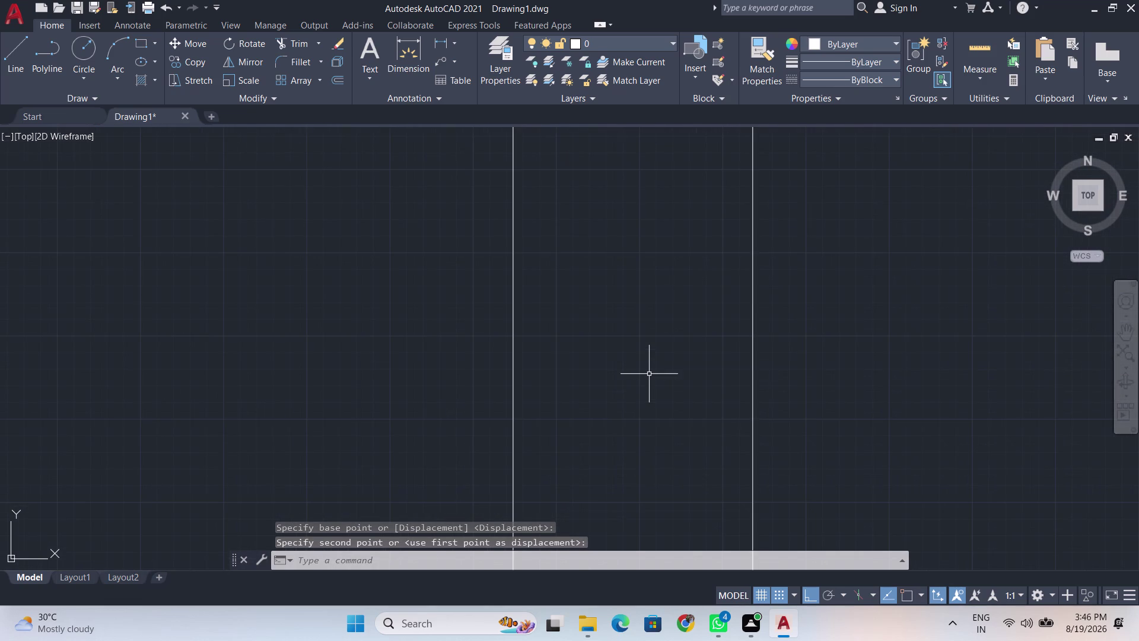
scroll(down, 3)
middle_drag(650, 371, 540, 366)
scroll(up, 3)
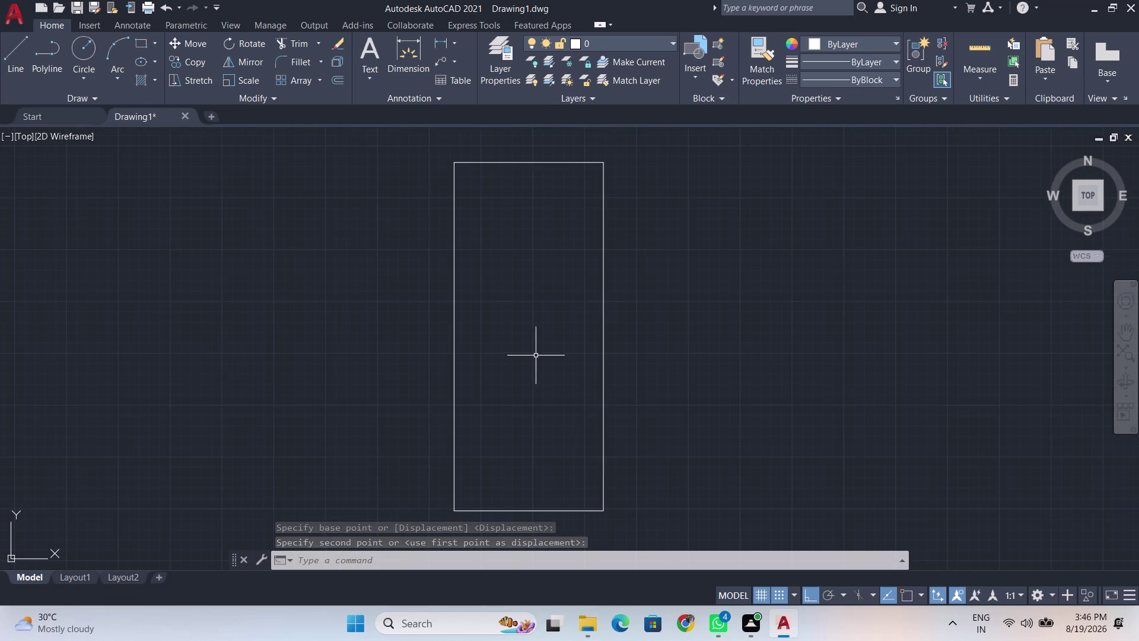
scroll(down, 3)
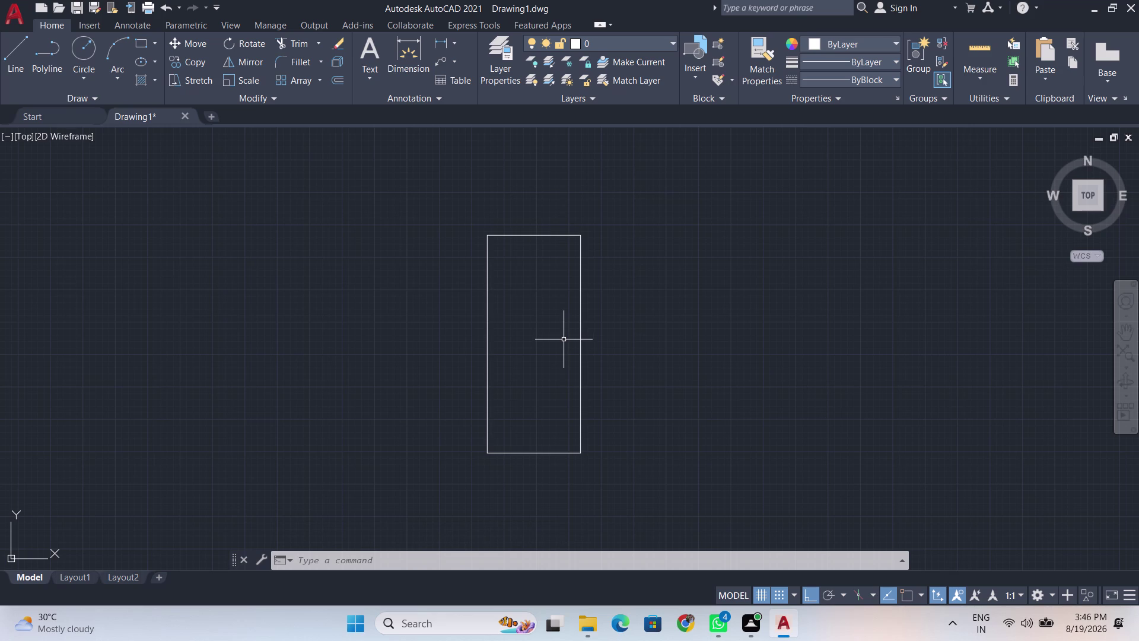
Window-select the door rectangle and make it an unnamed group.
click(613, 469)
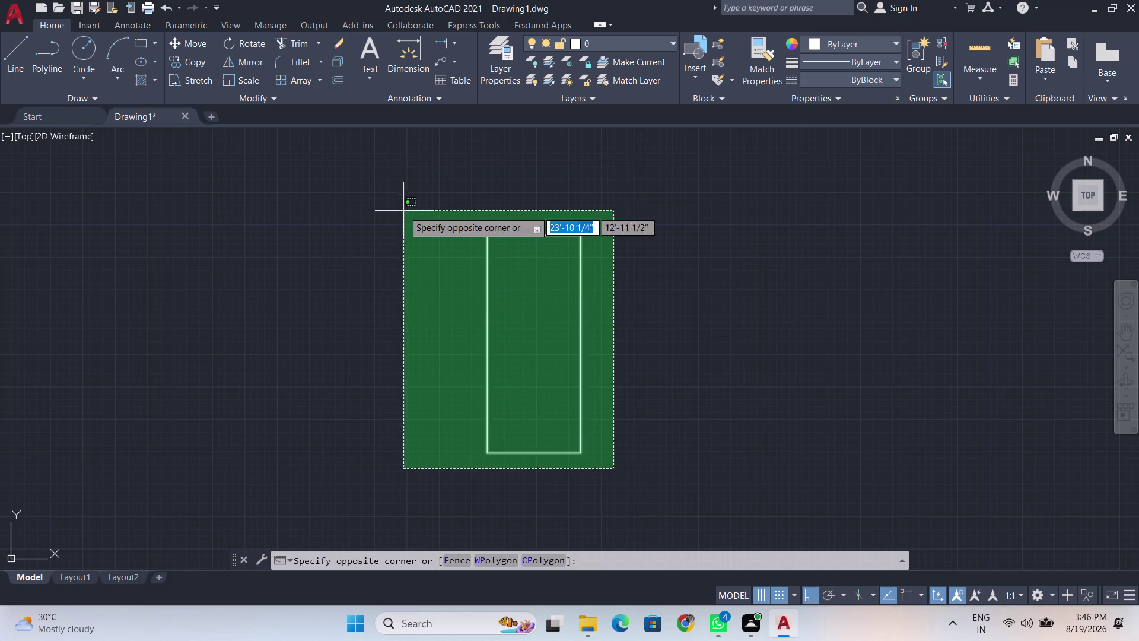
click(404, 211)
key(g)
key(Return)
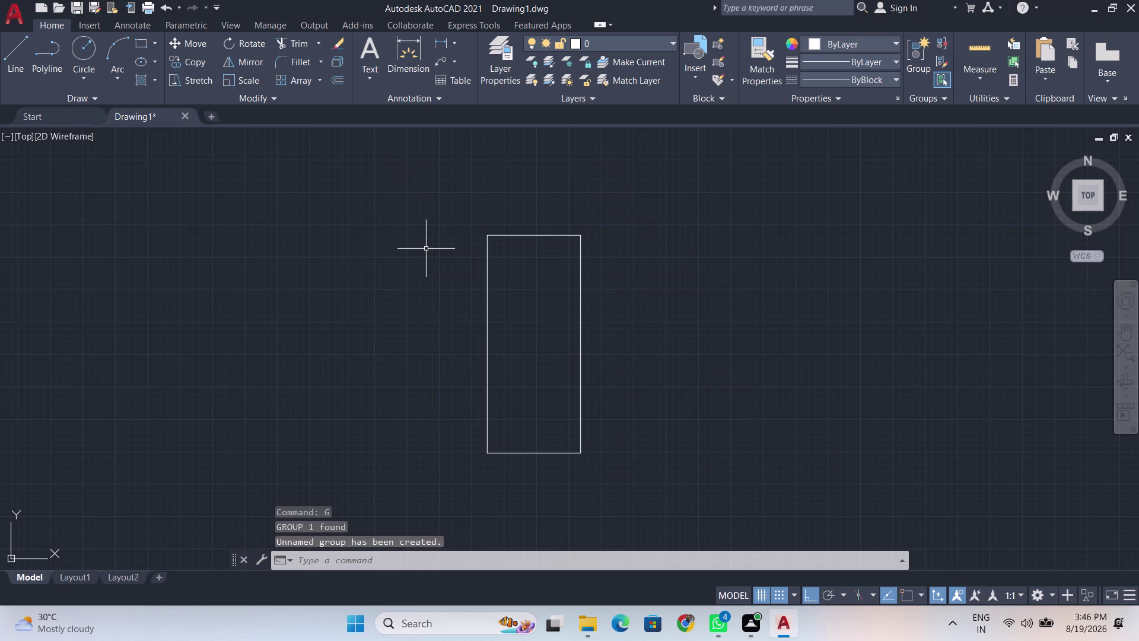
Start Offset with Endpoint snap enabled and a 2.5-inch offset distance.
key(o)
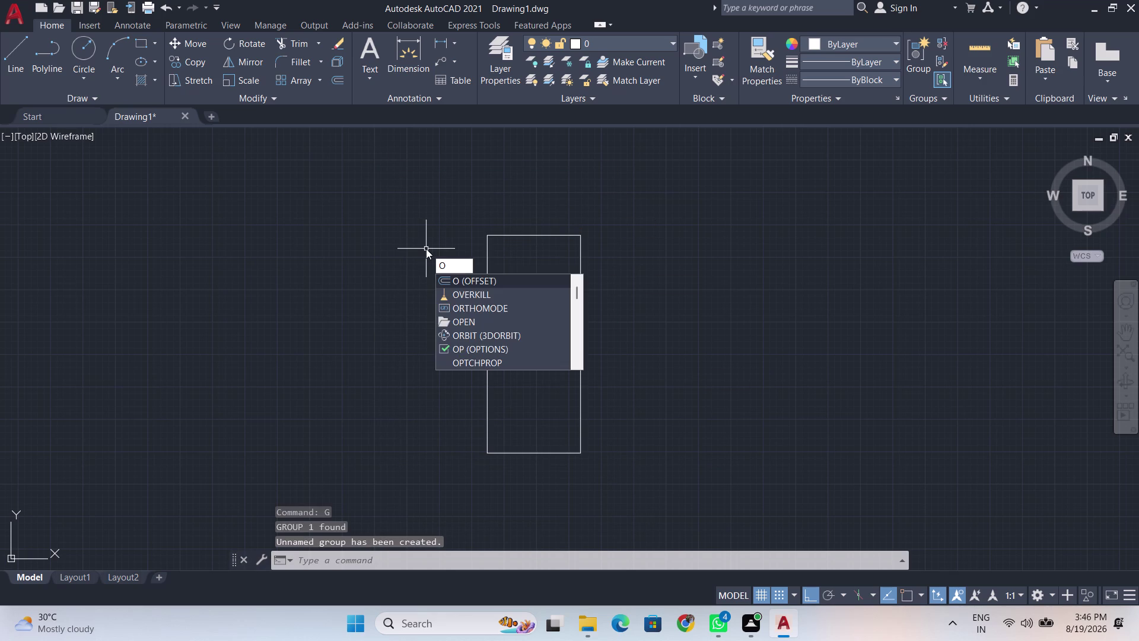
text(ff)
key(Return)
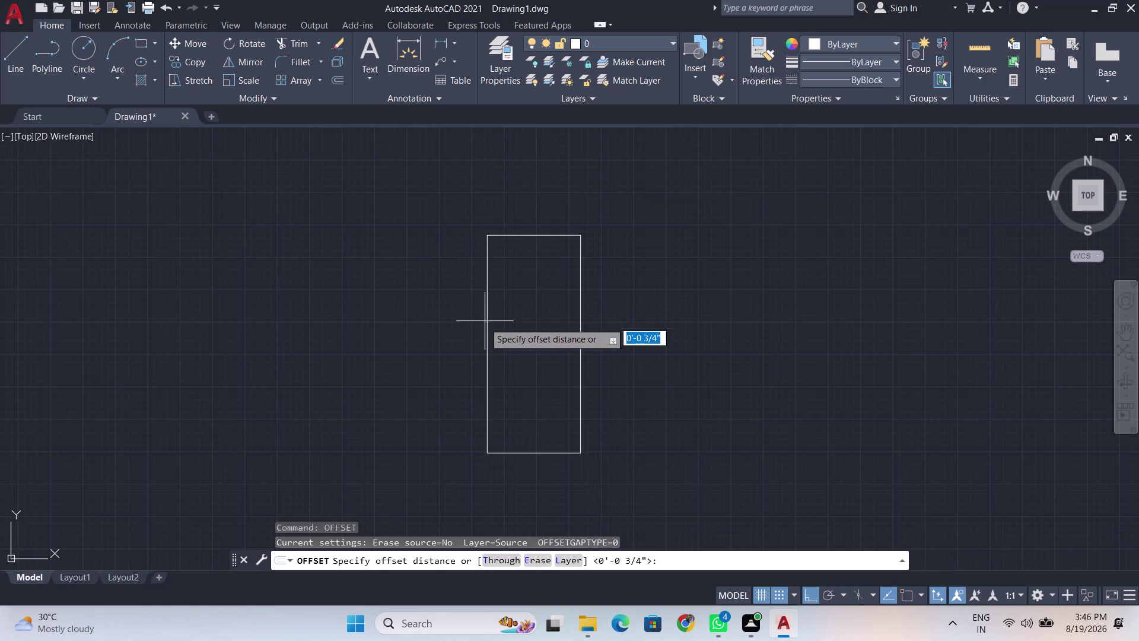
scroll(up, 3)
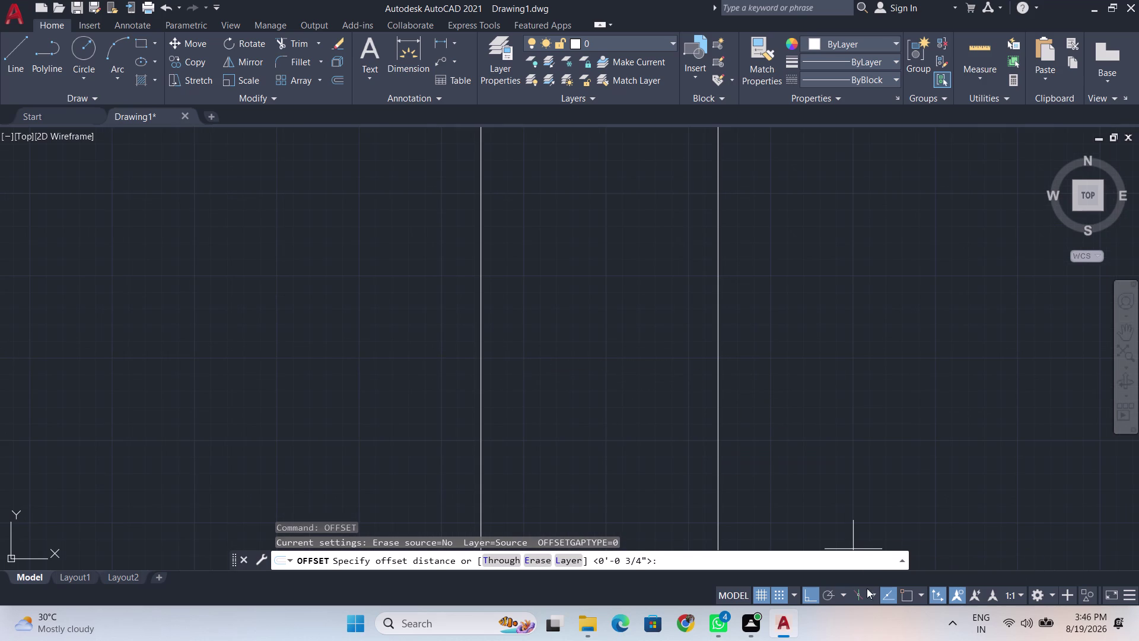
click(923, 598)
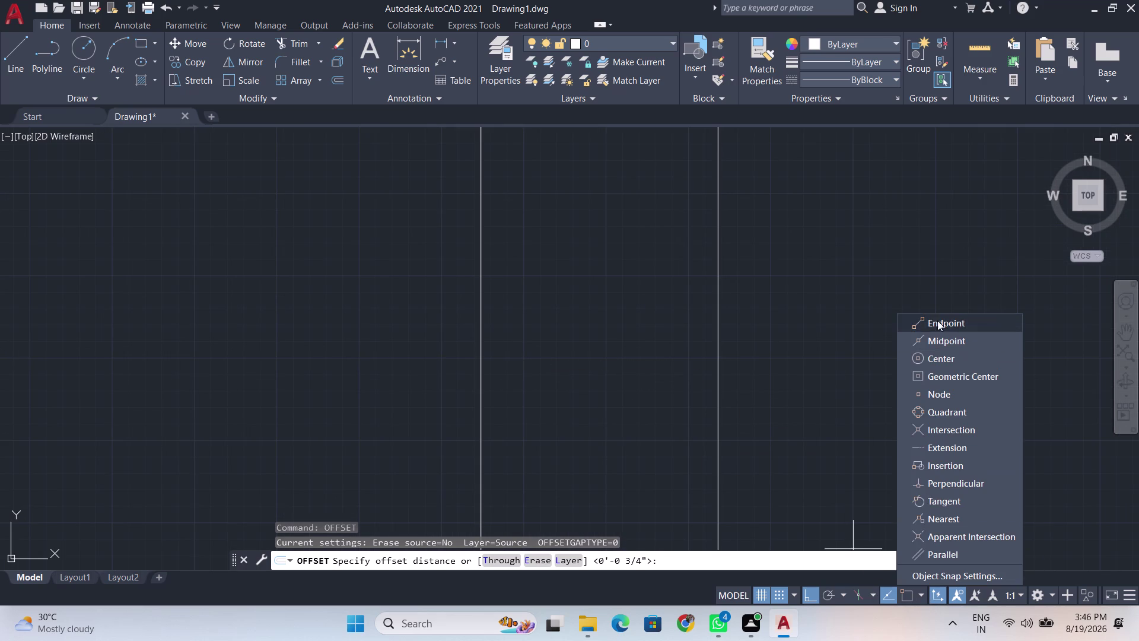
click(935, 342)
click(853, 393)
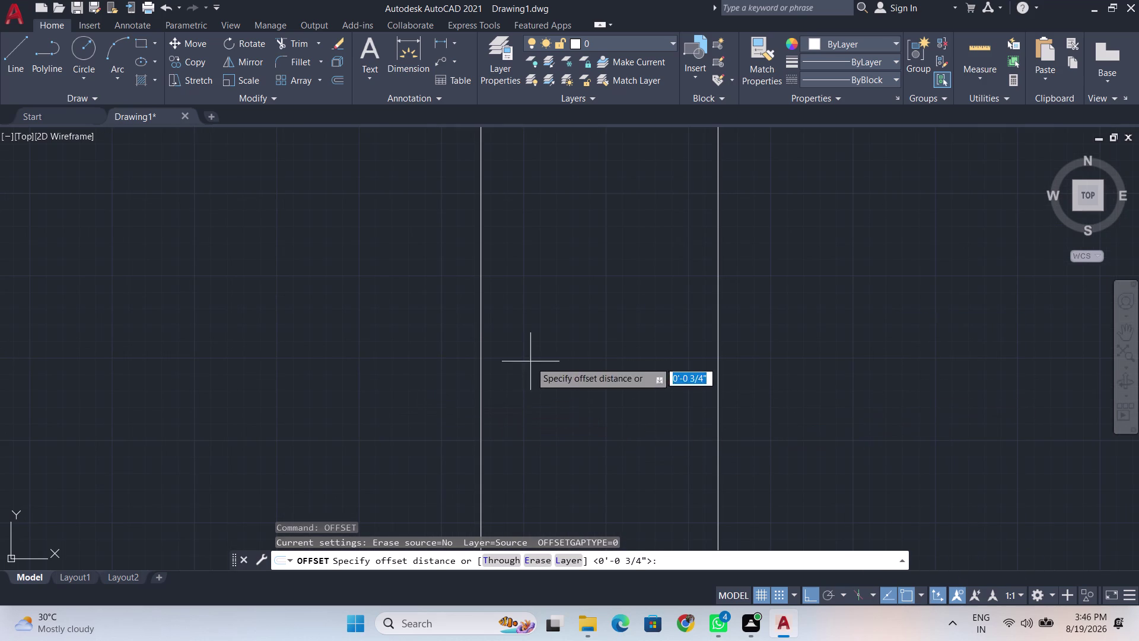
click(484, 333)
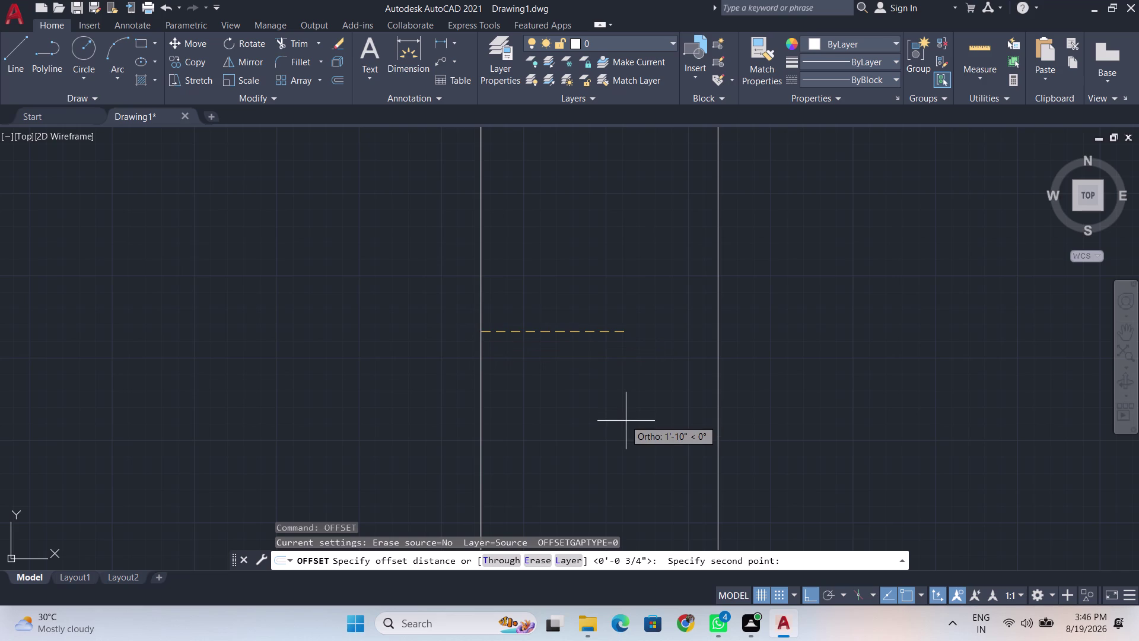
key(BackSpace)
key(BackSpace)
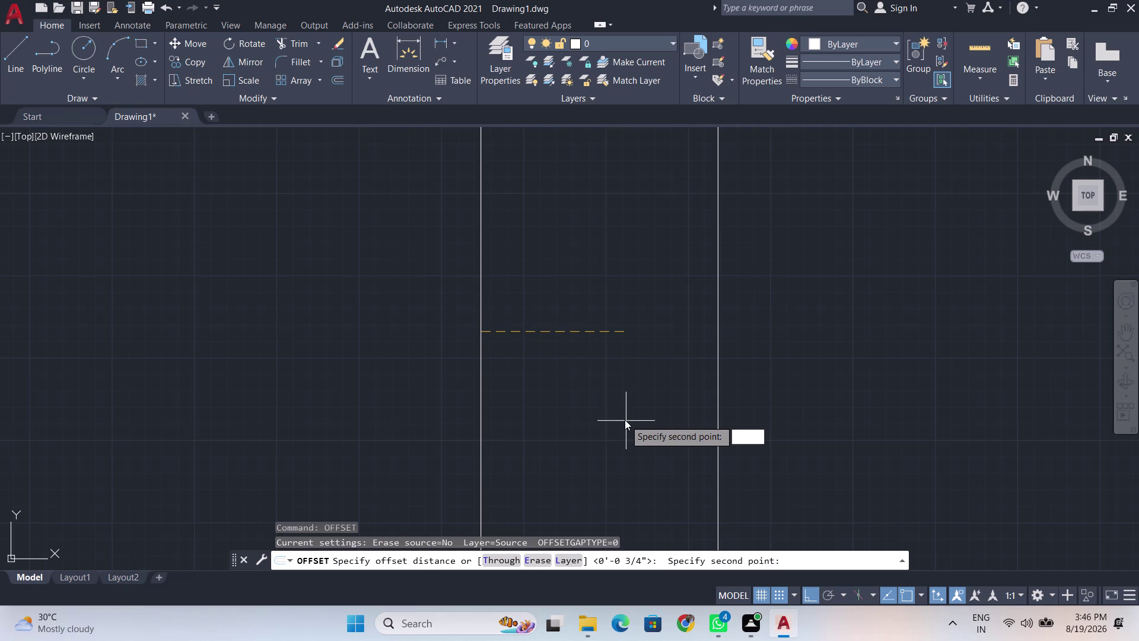
text(2.5)
key(shift+quotedbl)
key(Return)
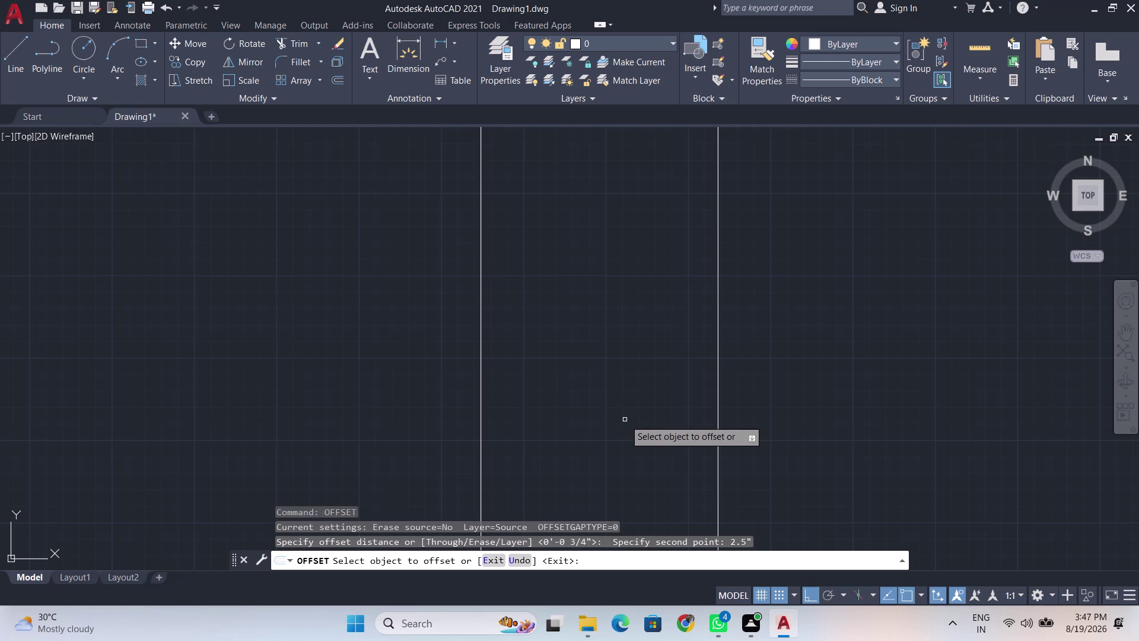
Offset the door rectangle inward to create the inner frame outline.
click(482, 425)
click(533, 431)
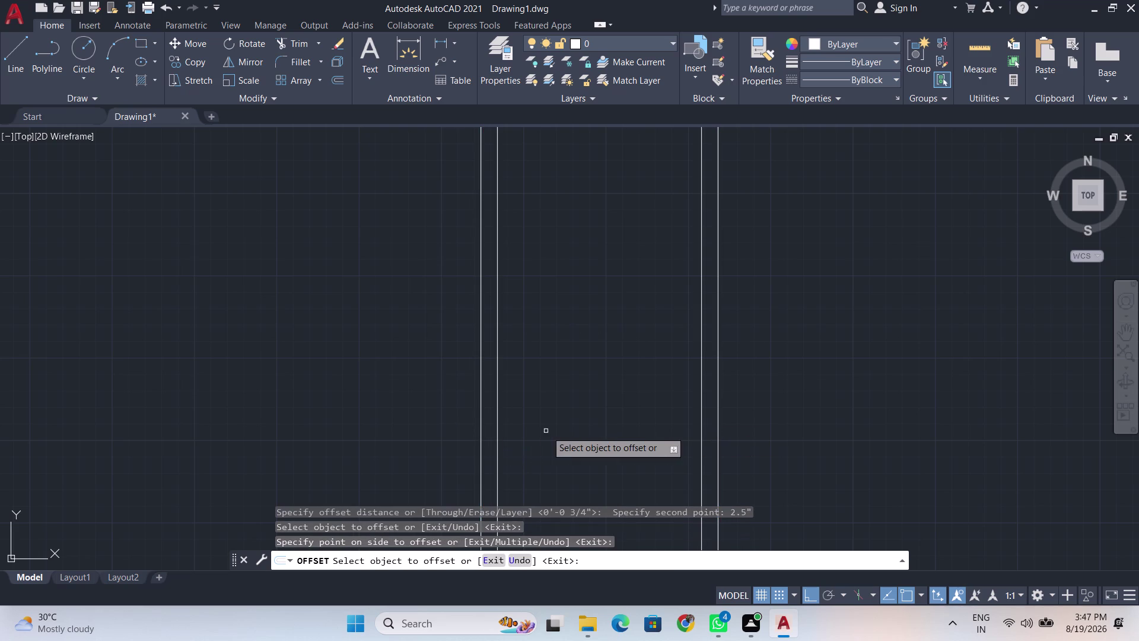
scroll(down, 3)
middle_drag(590, 418, 610, 263)
scroll(up, 3)
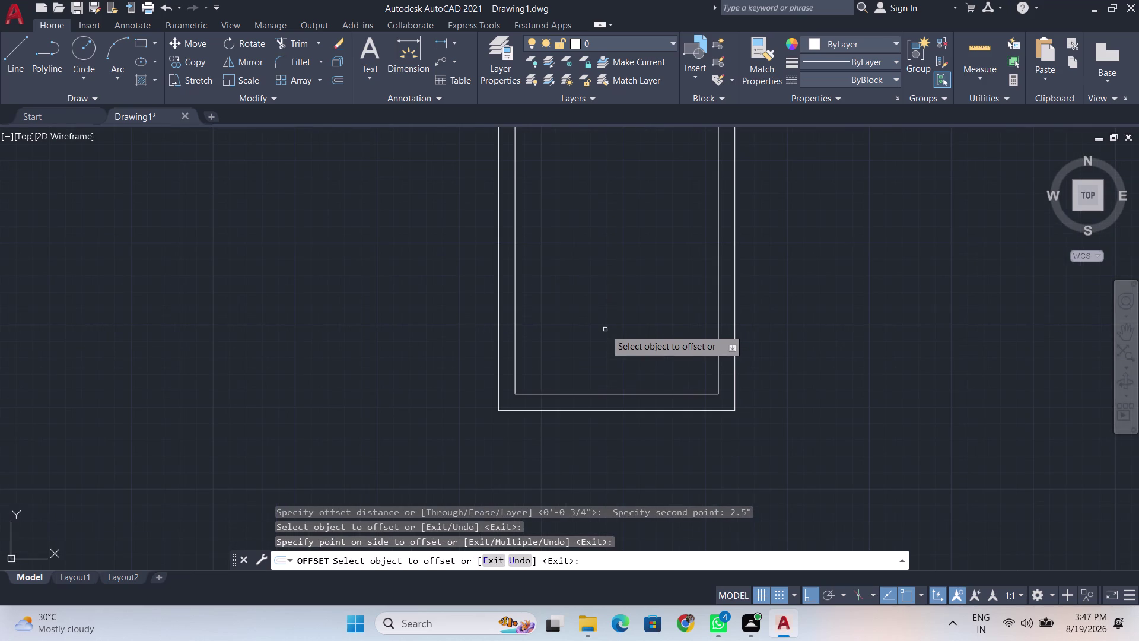
key(space)
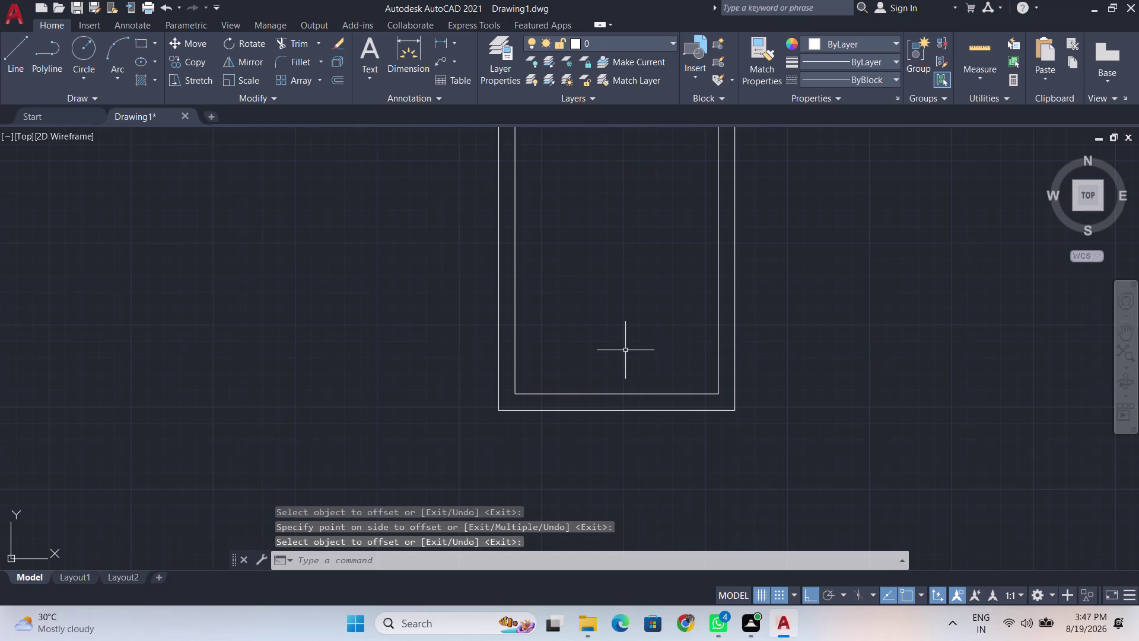
Trim away the inner outline's bottom edge.
key(t)
key(r)
key(Return)
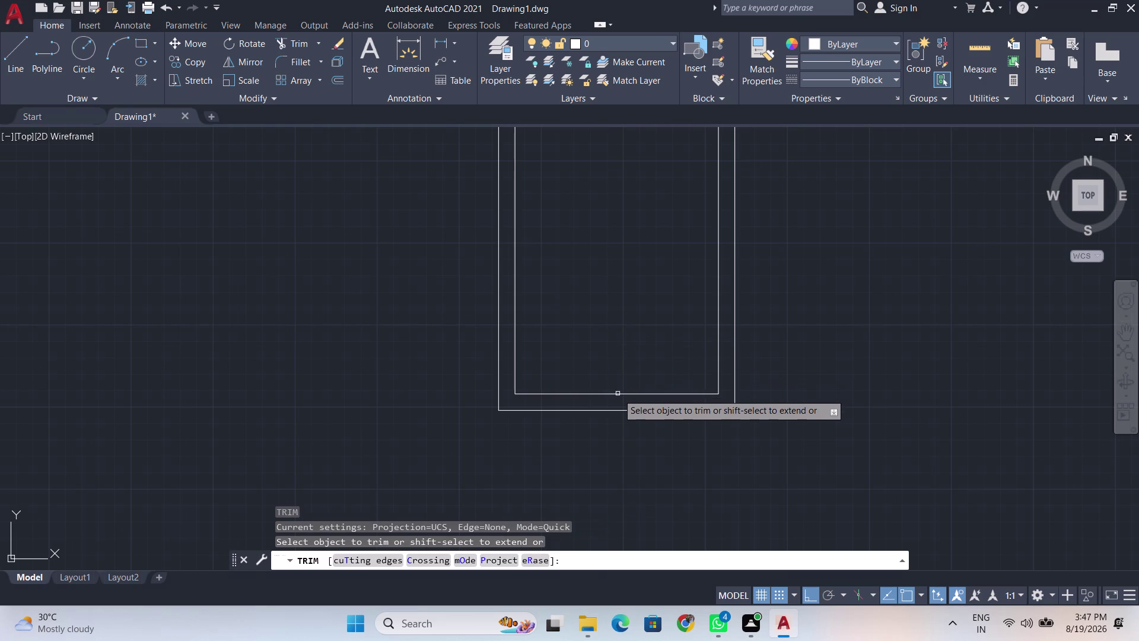
click(617, 394)
key(space)
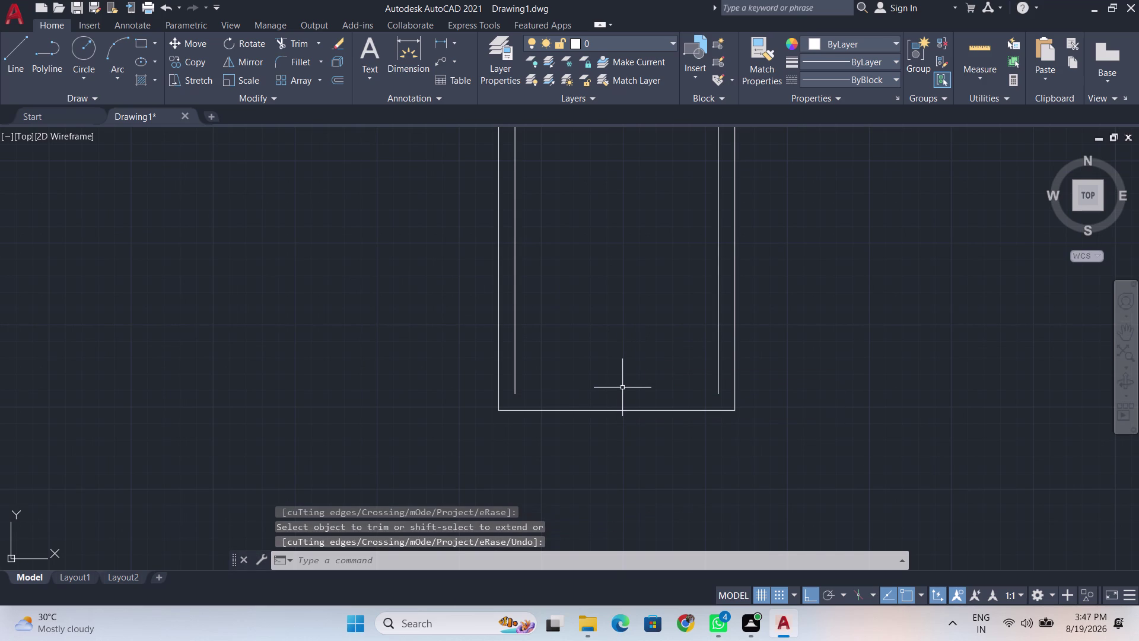
Extend both inner side lines down to the outer bottom line and recentre the door.
text(ex)
key(Return)
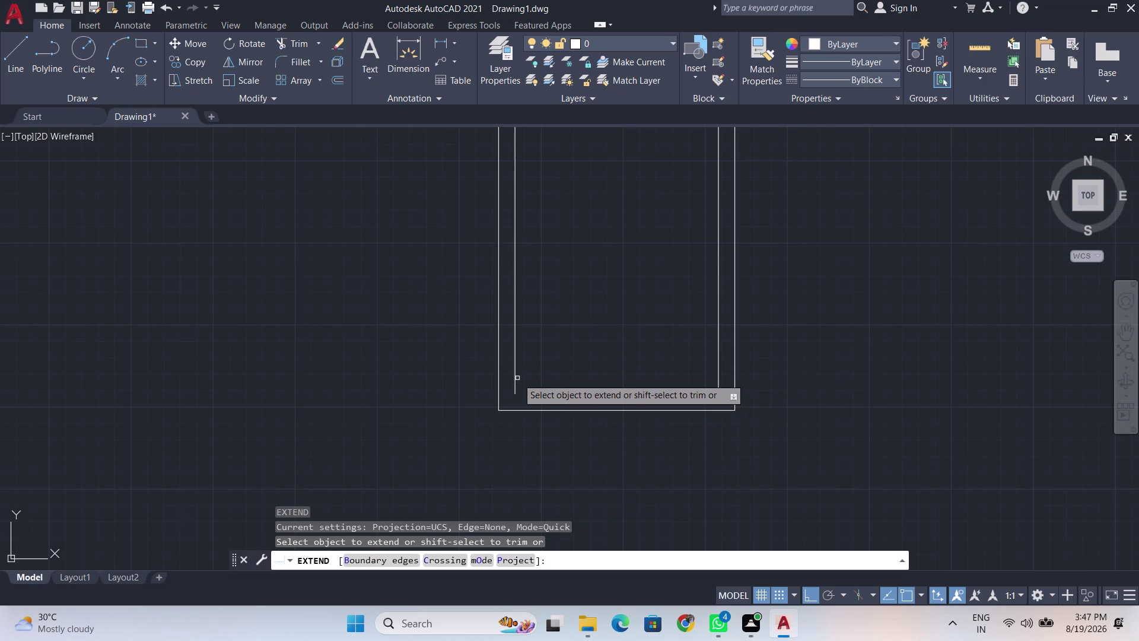
click(515, 384)
click(720, 386)
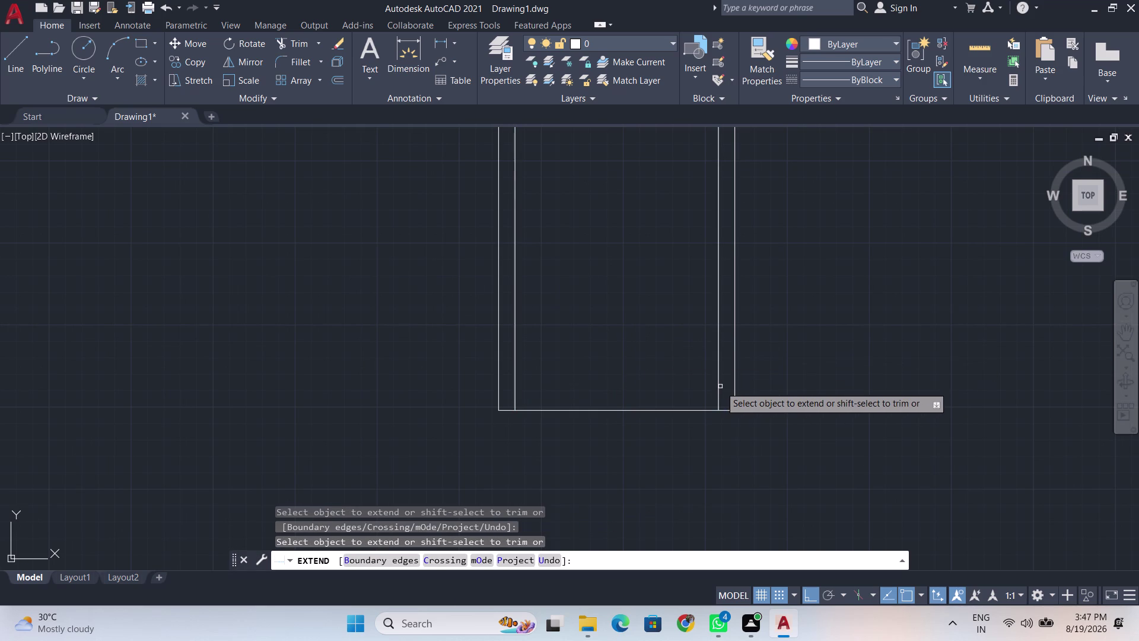
key(space)
middle_drag(650, 363, 644, 472)
scroll(up, 3)
scroll(down, 3)
scroll(down, 3)
scroll(down, 3)
scroll(down, 3)
scroll(up, 3)
middle_drag(674, 271, 662, 326)
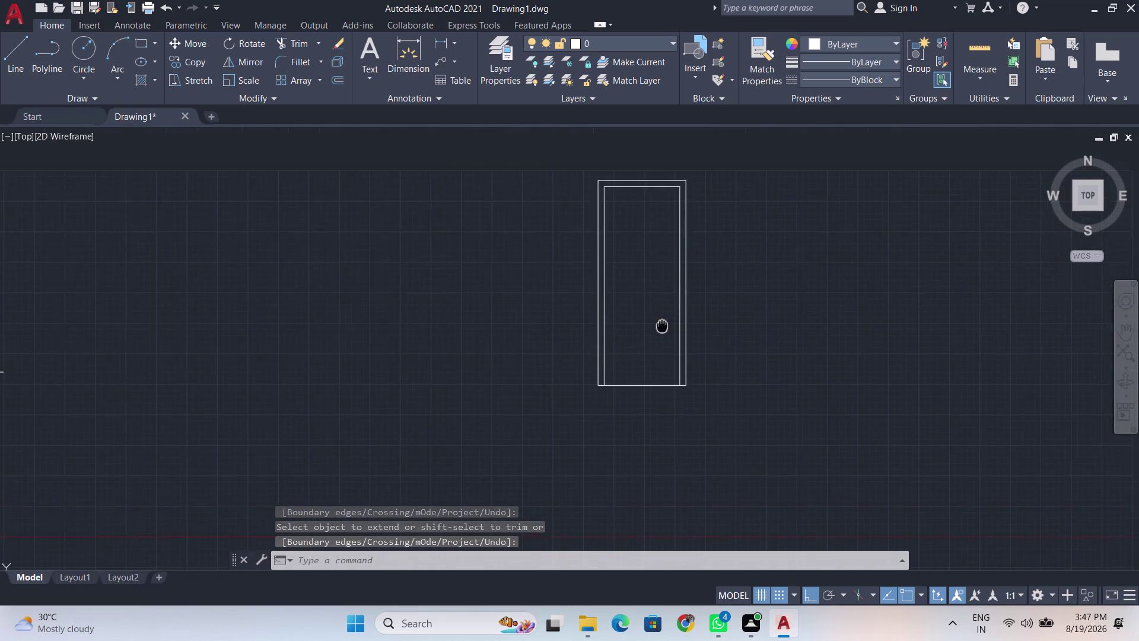
middle_drag(662, 325, 618, 402)
scroll(up, 3)
middle_drag(615, 369, 609, 369)
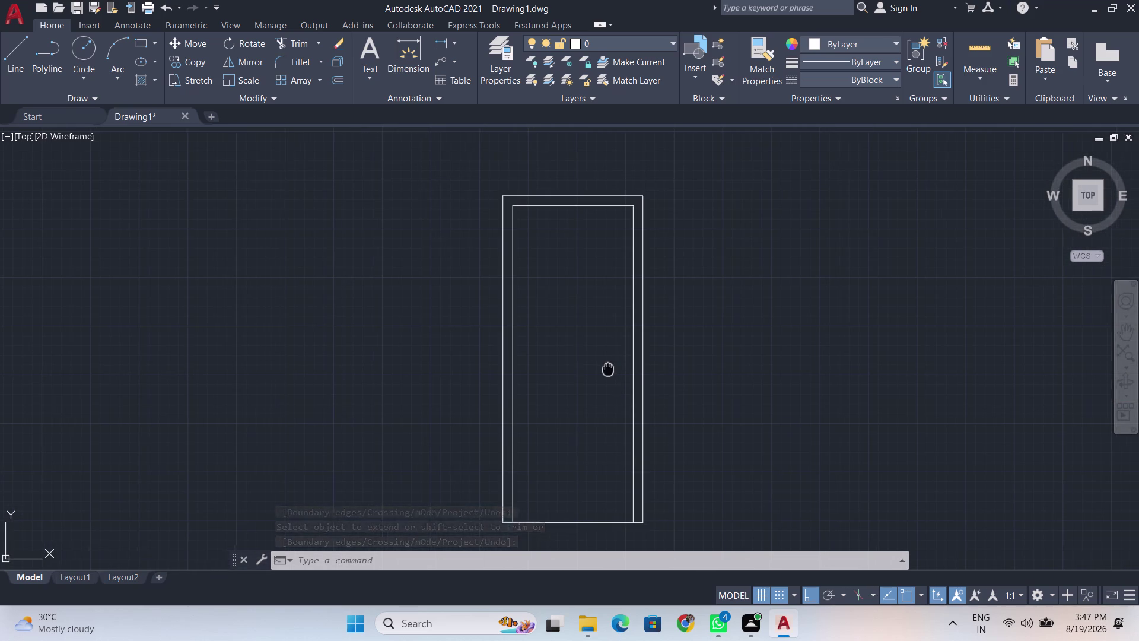
middle_drag(609, 369, 564, 360)
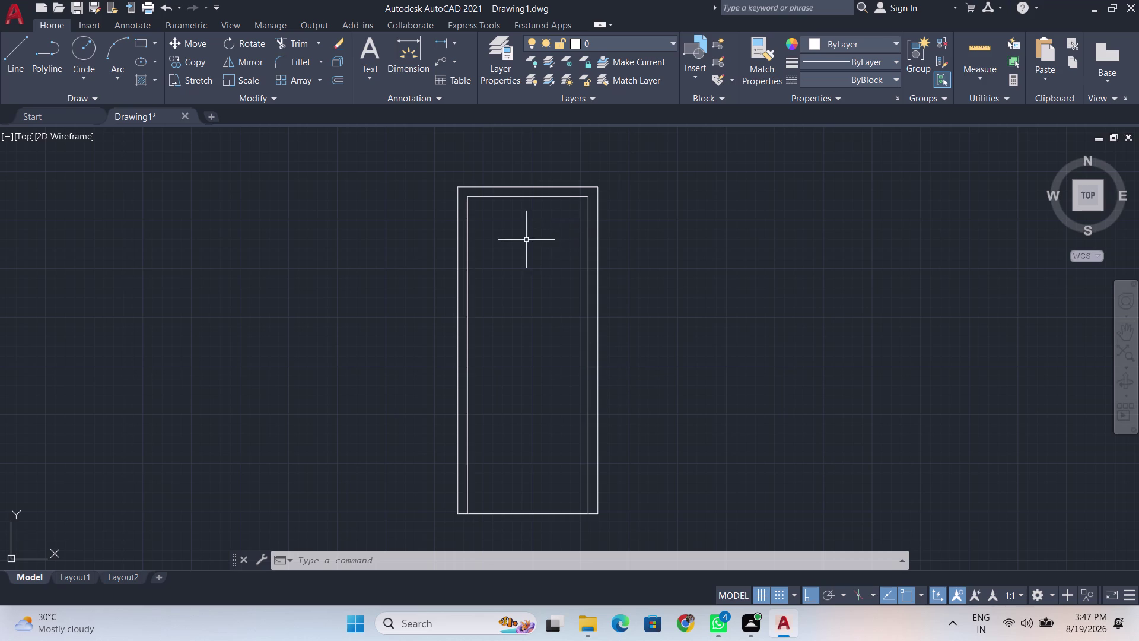
Start the rectangle command, correcting the mistyped 'rex' to 'rec'.
scroll(up, 3)
scroll(down, 3)
scroll(up, 3)
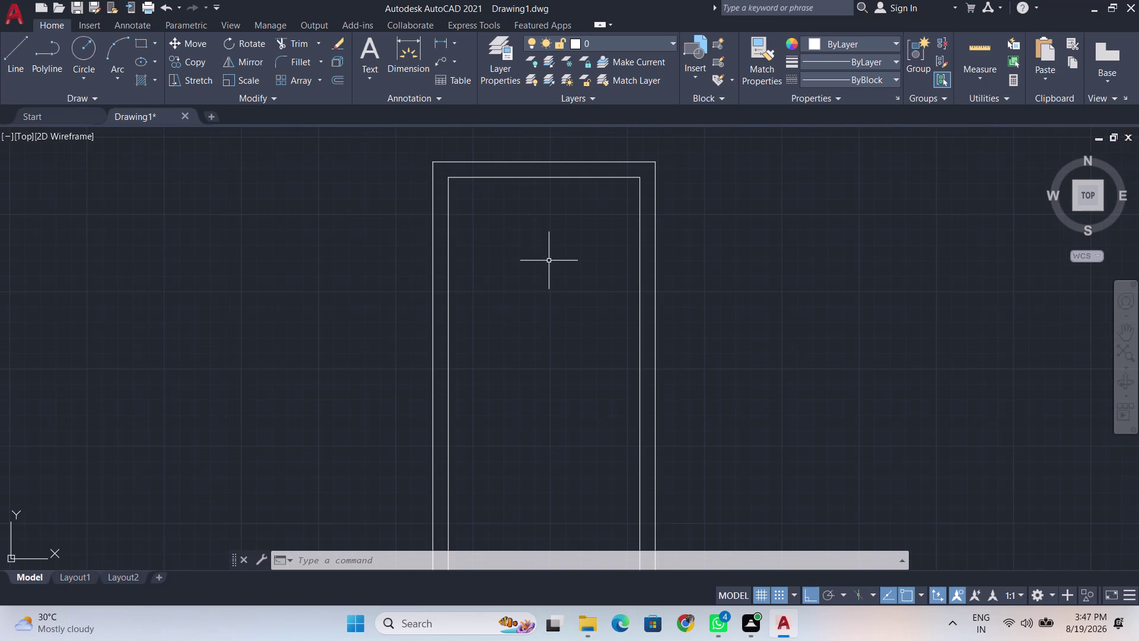
text(rex)
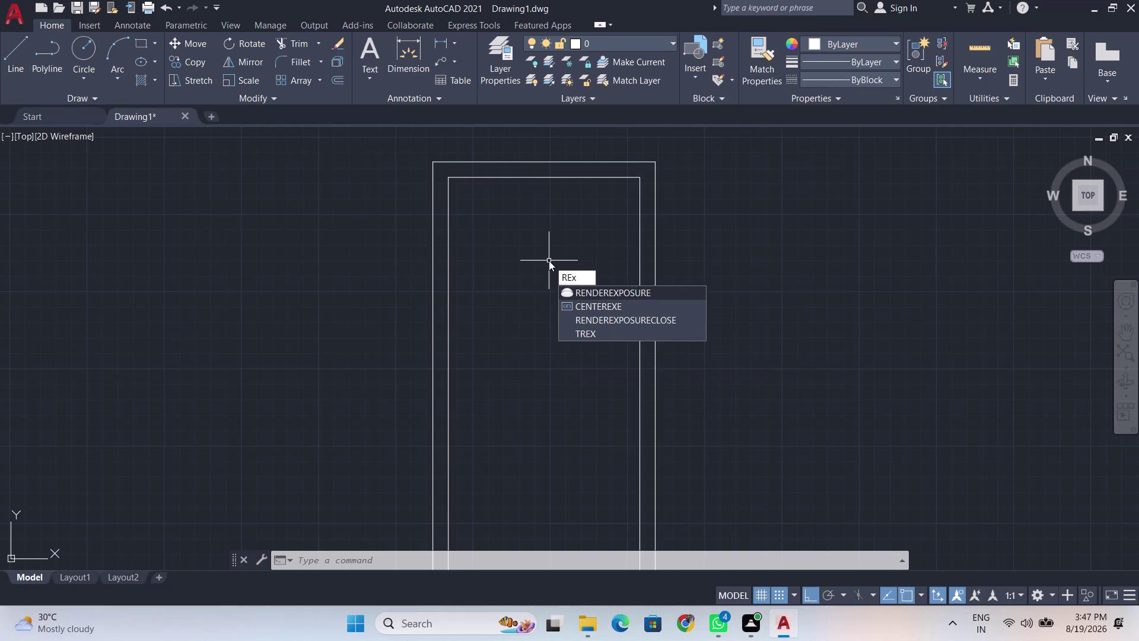
key(BackSpace)
key(c)
key(Return)
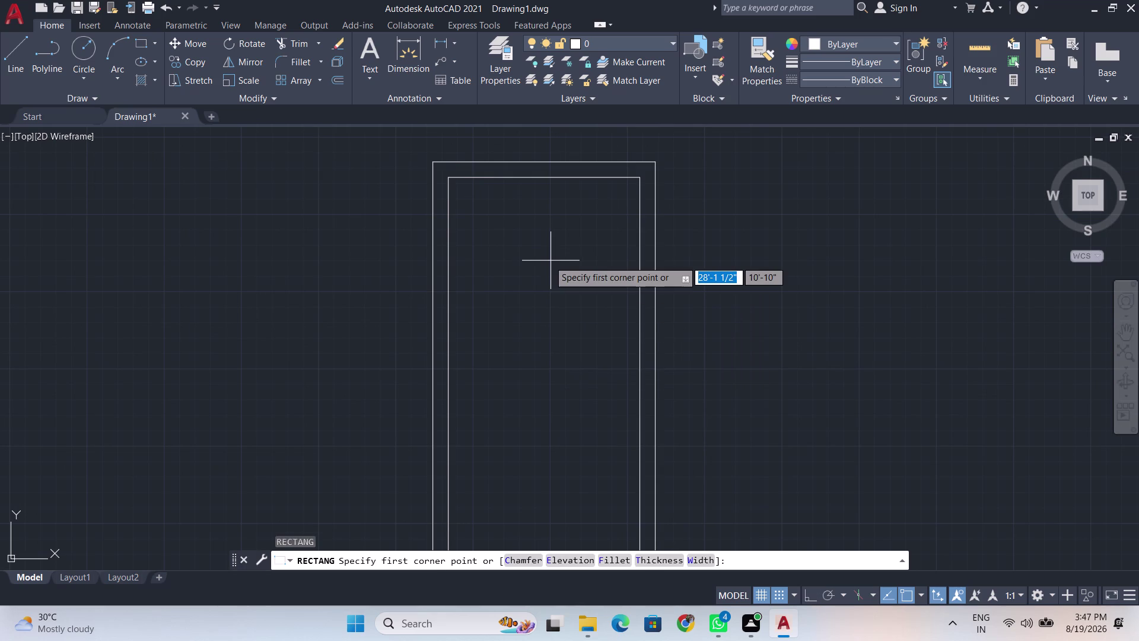
scroll(up, 3)
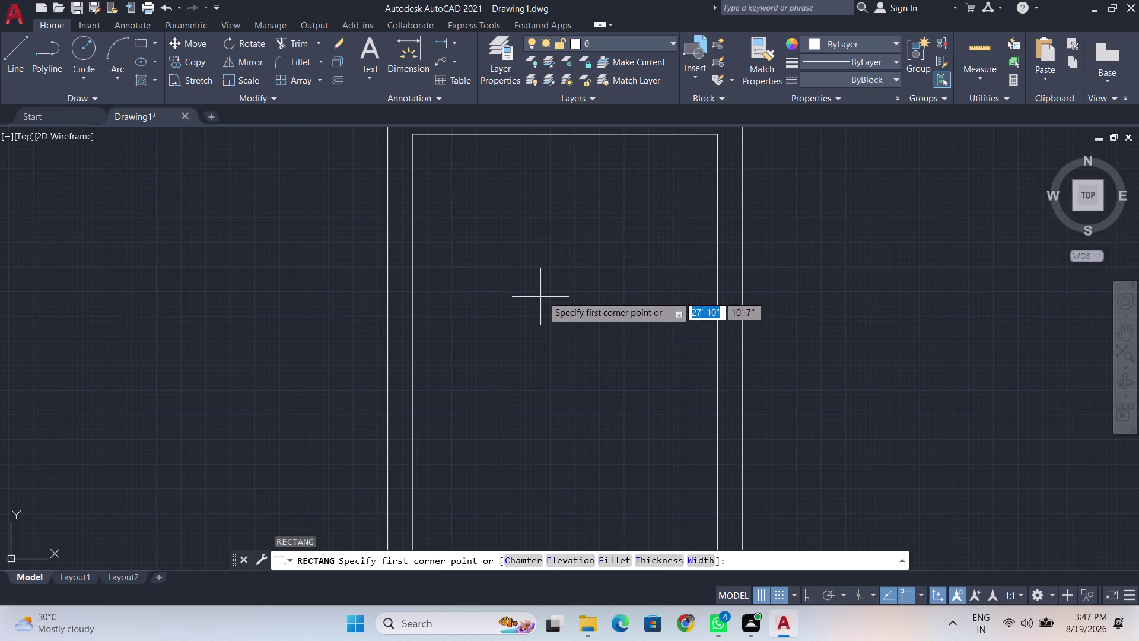
middle_drag(542, 295, 569, 349)
scroll(down, 3)
middle_drag(563, 350, 526, 241)
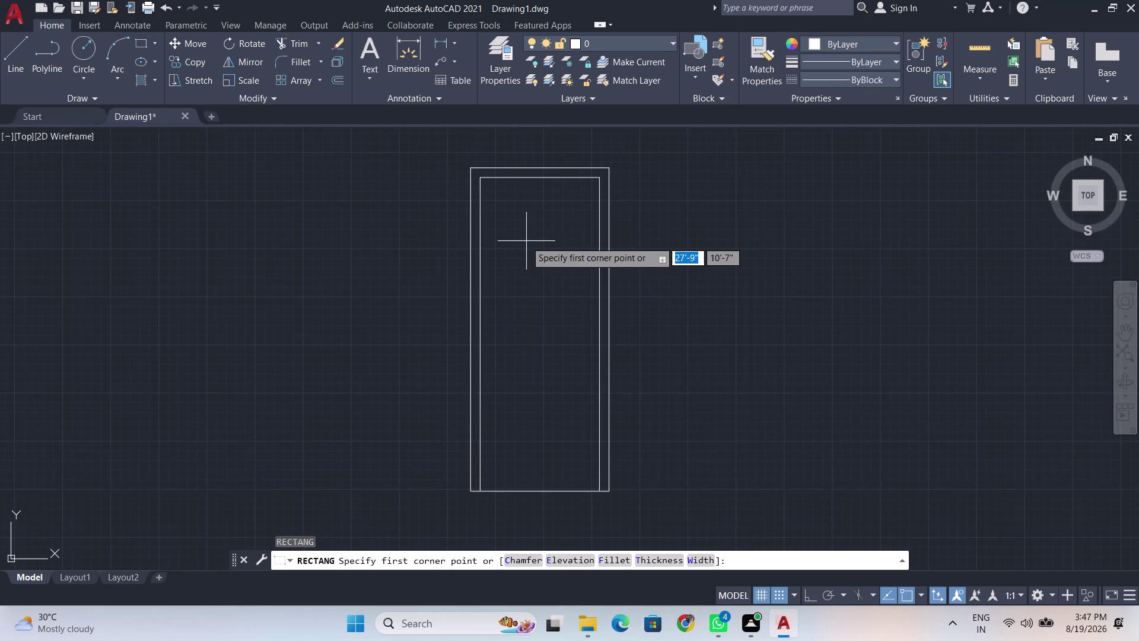
middle_drag(541, 233, 504, 241)
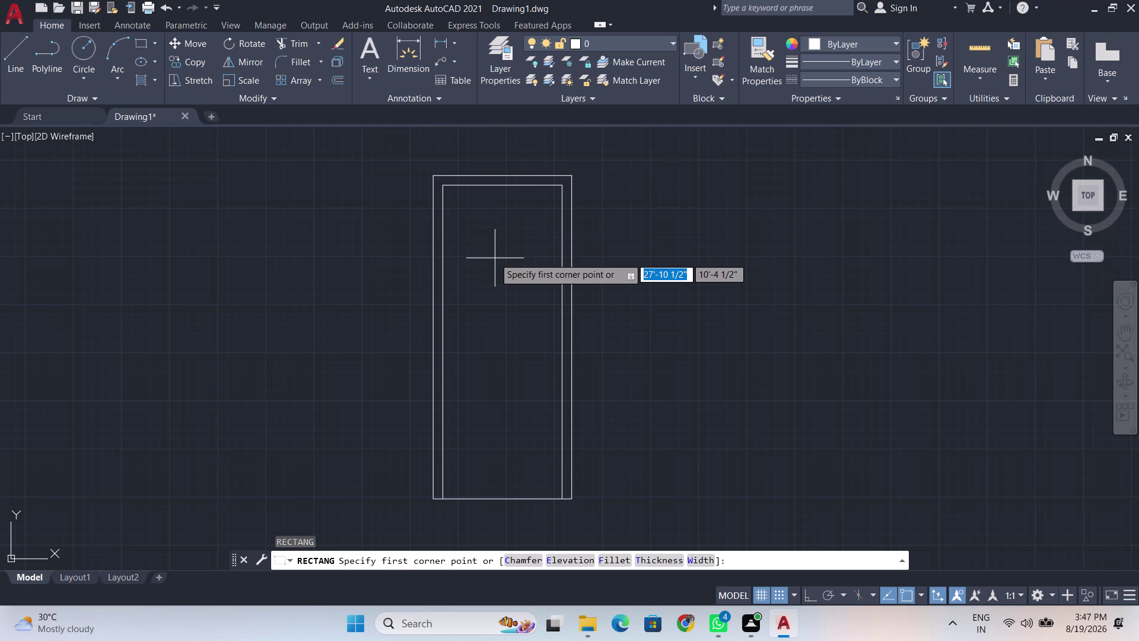
Track a corner from the door top's midpoint, cancel it, and show the object snap list.
key(BackSpace)
text(tk)
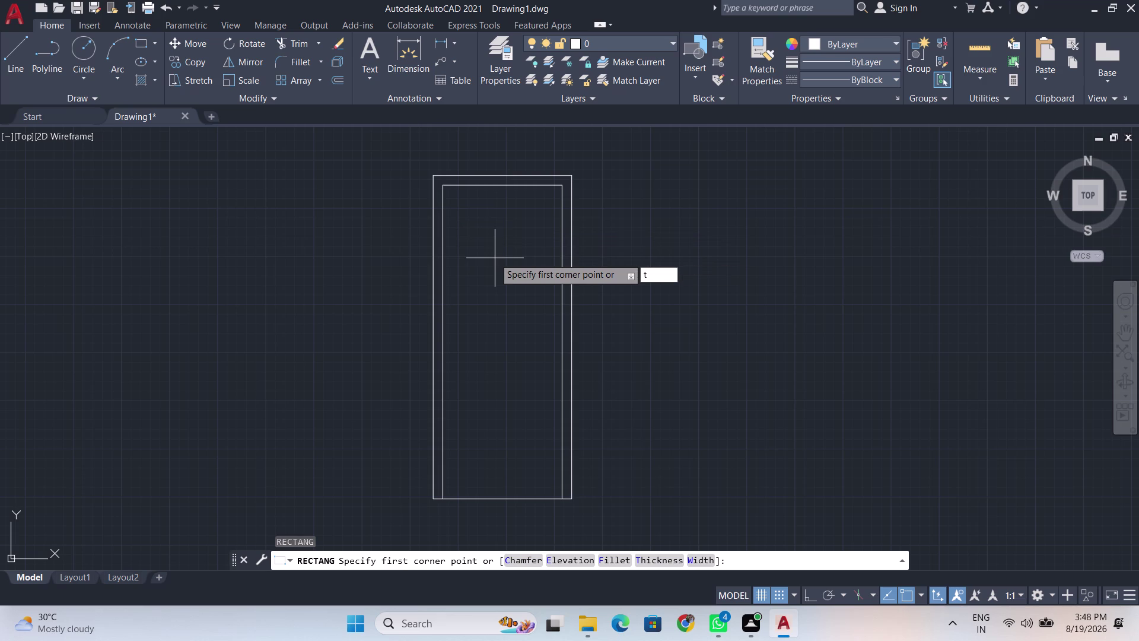
key(Return)
scroll(up, 3)
scroll(down, 3)
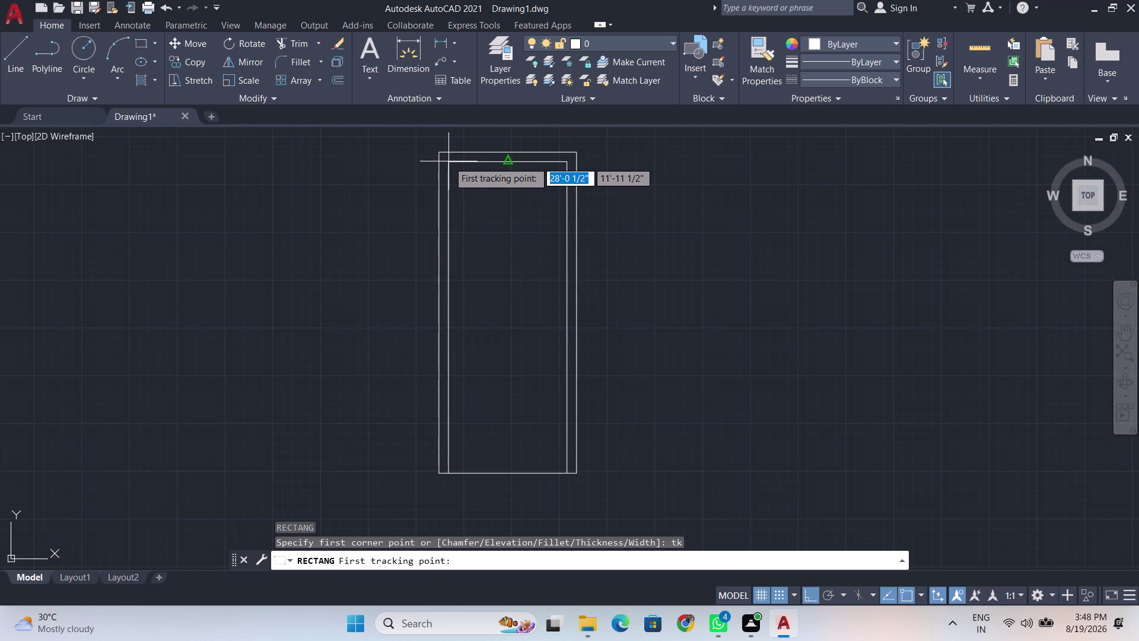
click(449, 161)
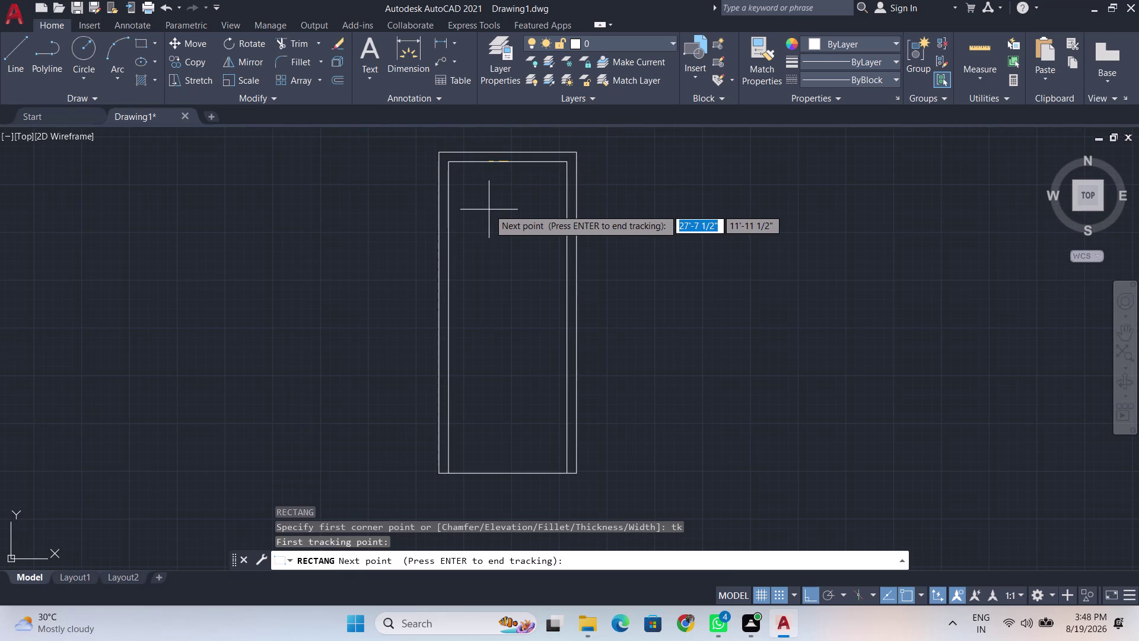
key(Escape)
click(919, 597)
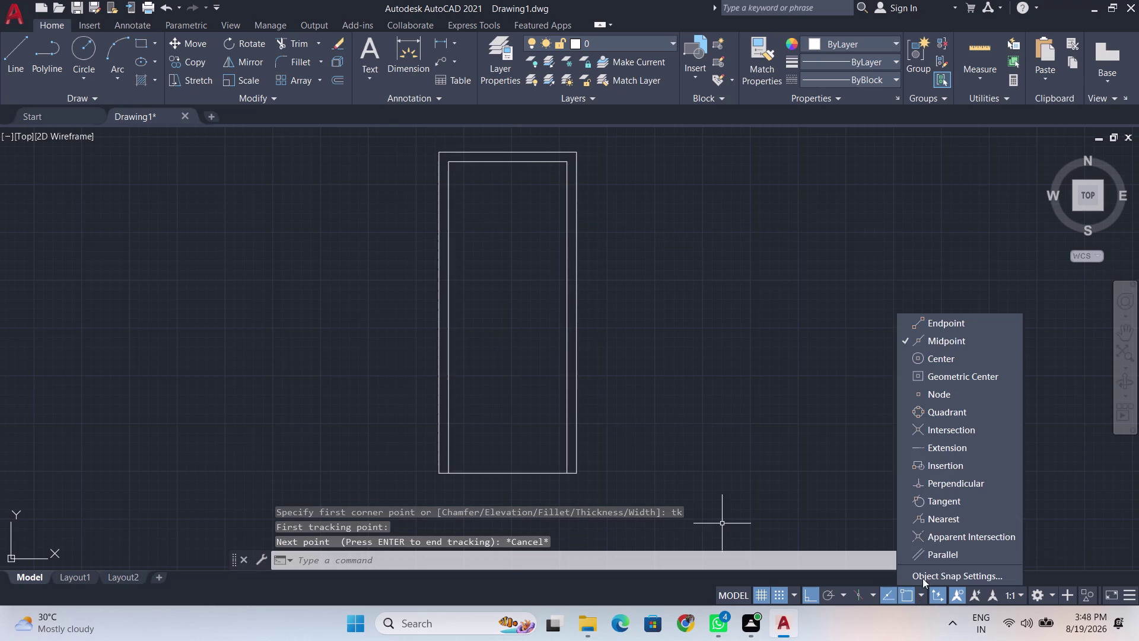
click(954, 319)
click(951, 338)
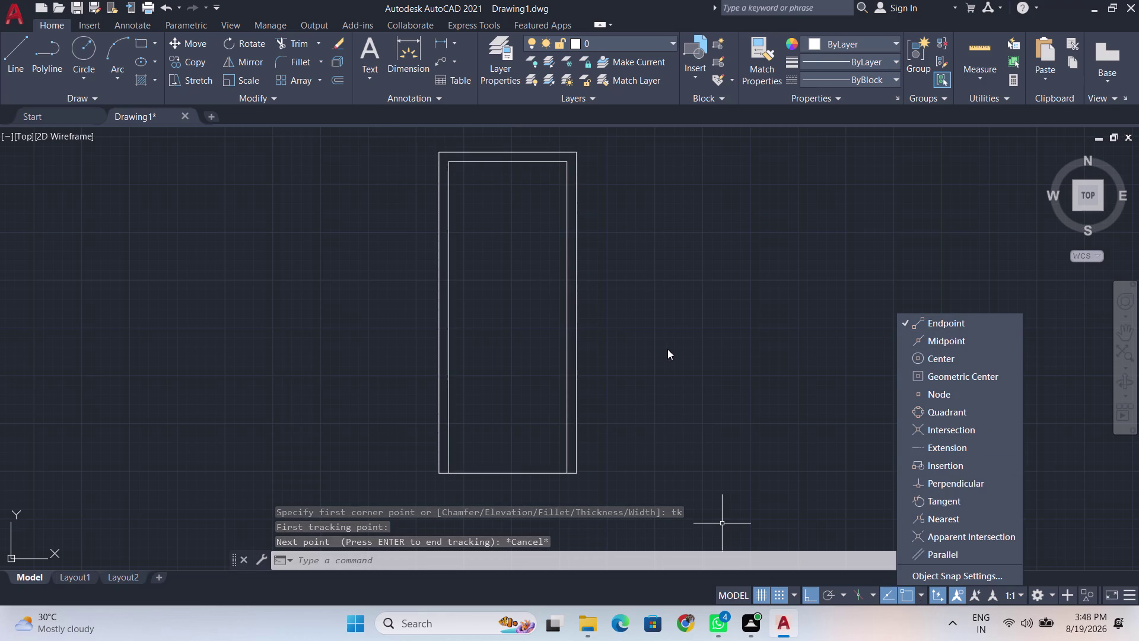
click(731, 354)
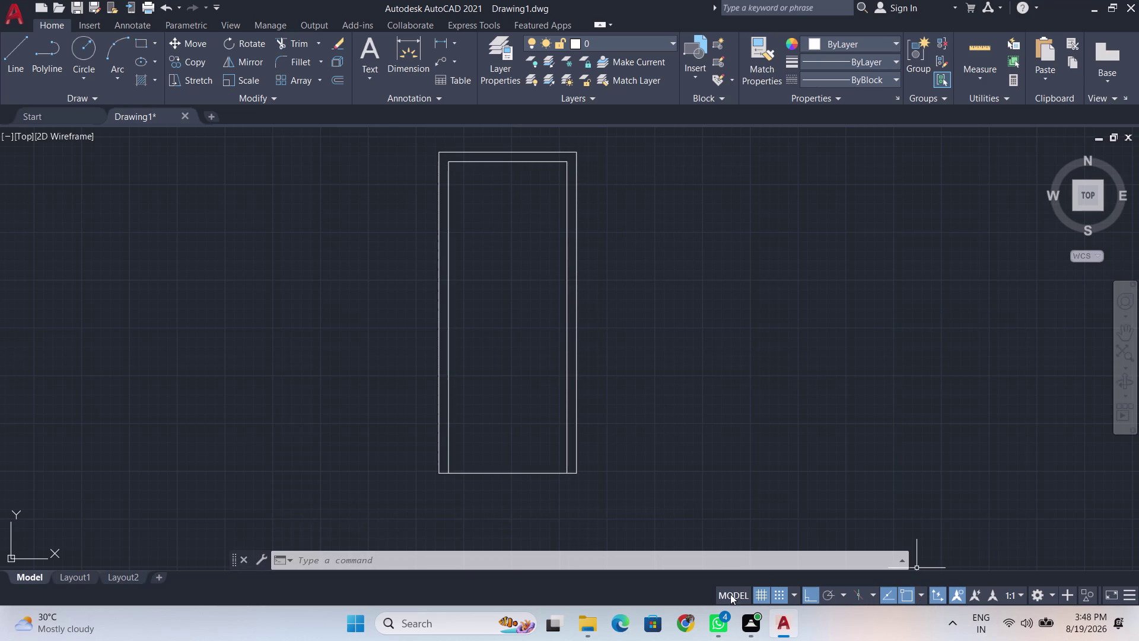
click(942, 595)
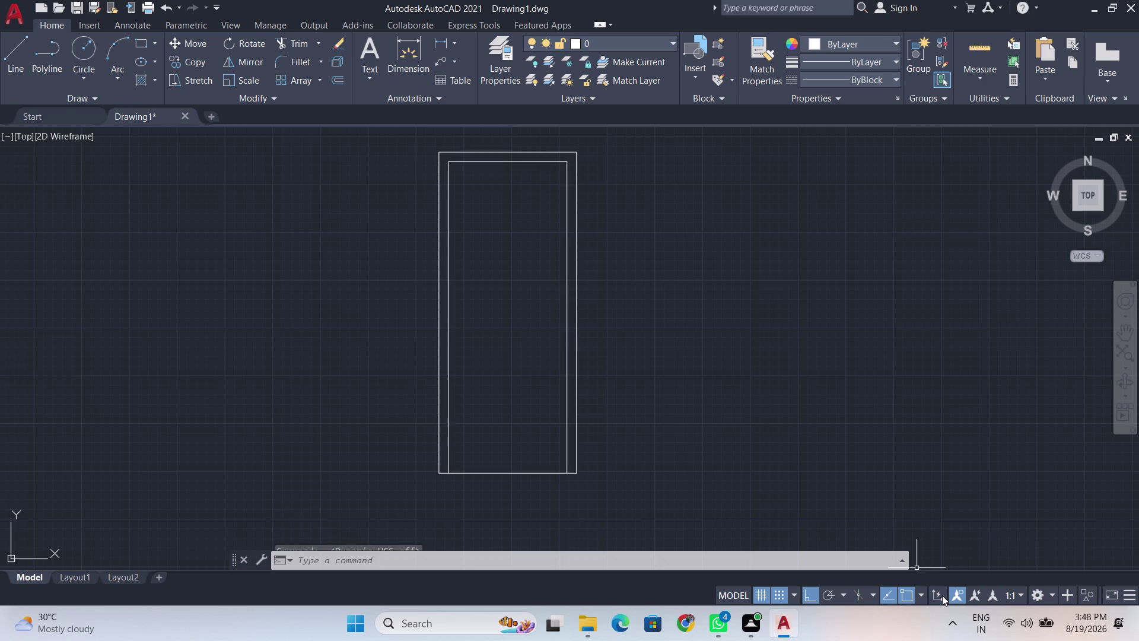
click(942, 595)
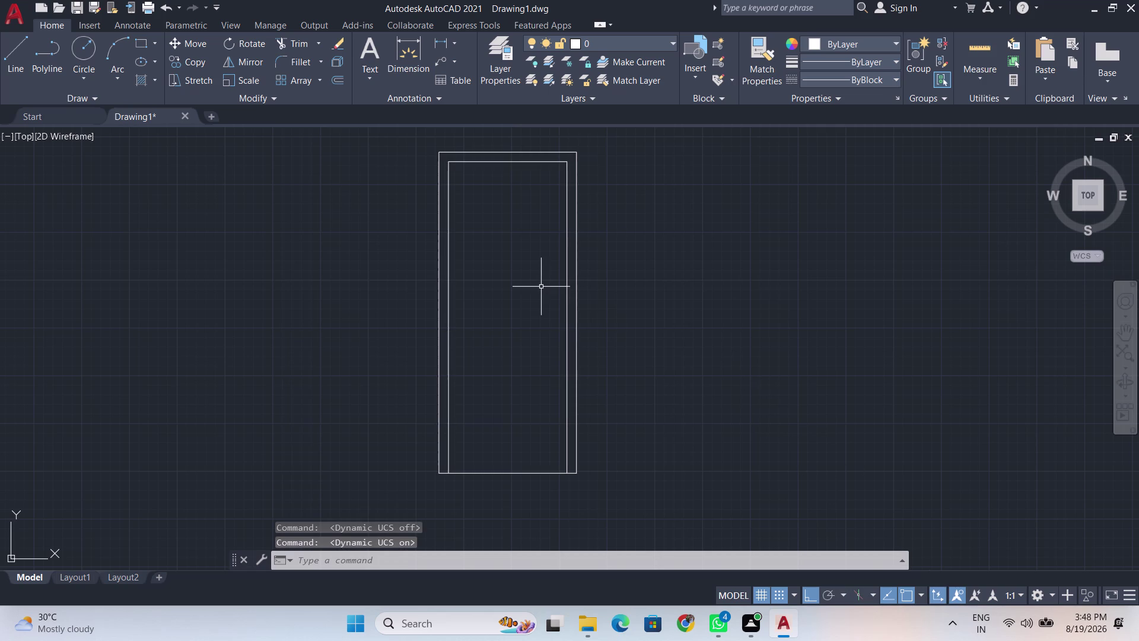
text(rec)
key(Return)
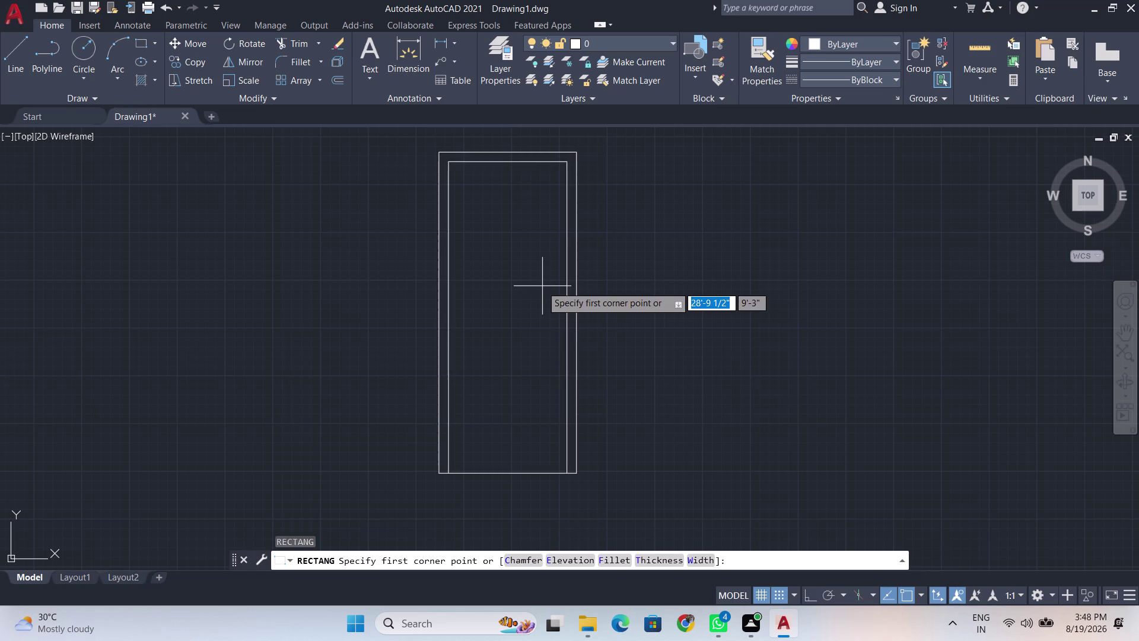
text(tk)
key(Return)
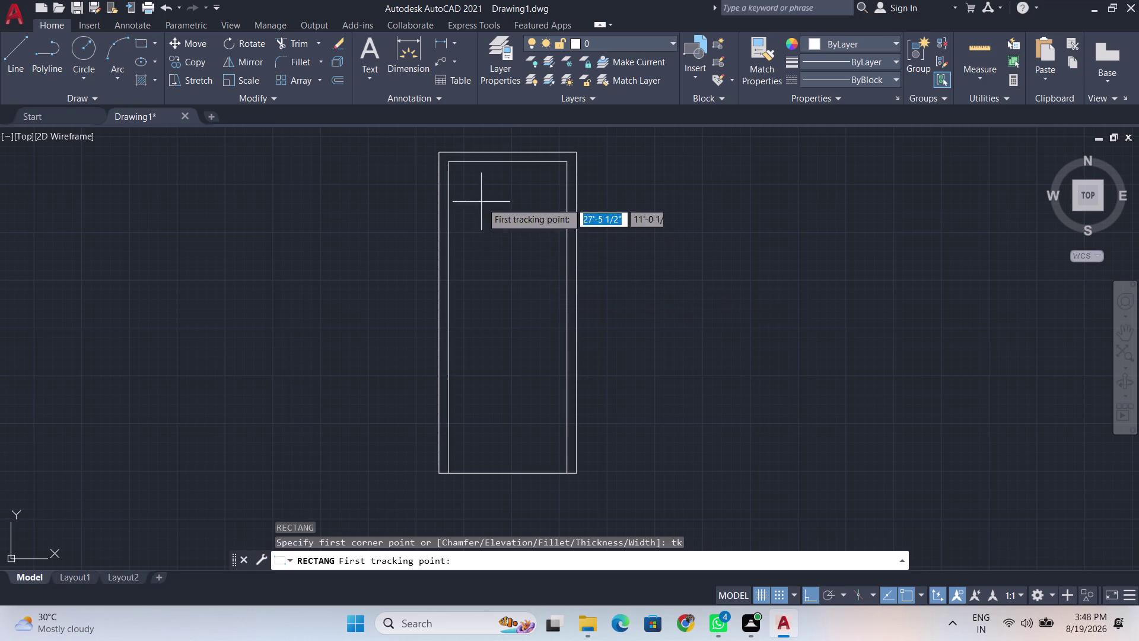
click(447, 163)
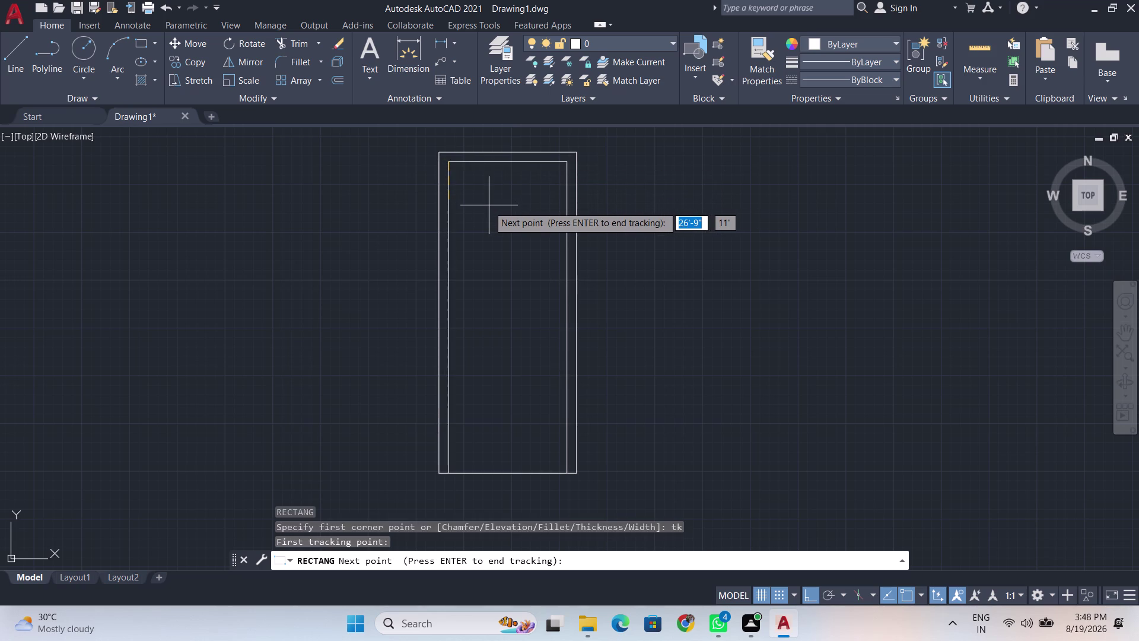
key(F9)
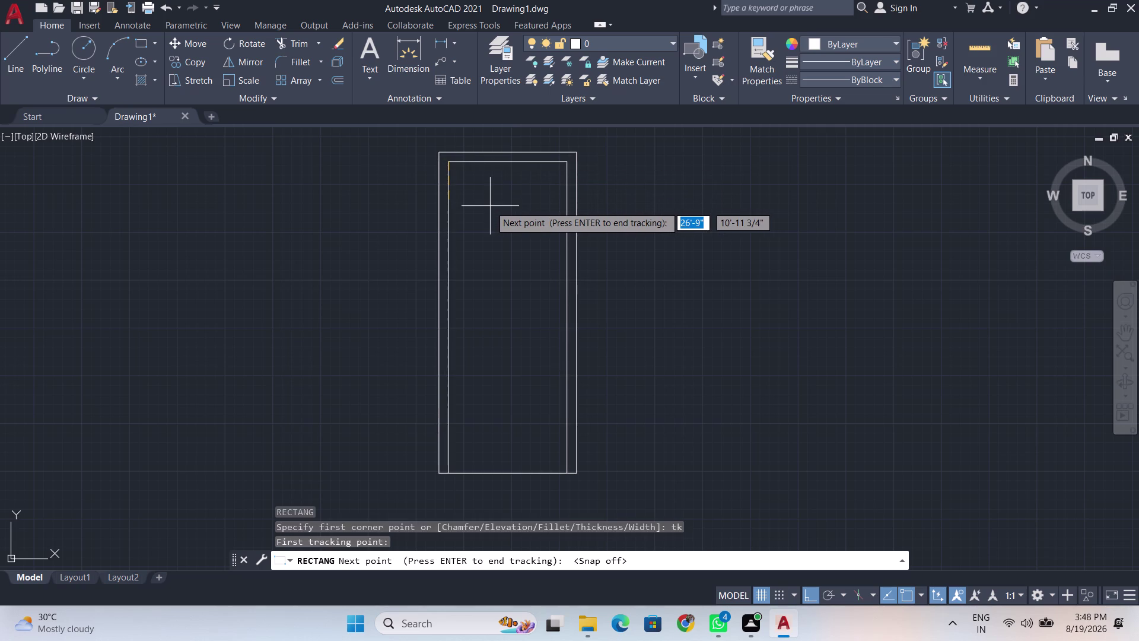
key(F8)
scroll(up, 3)
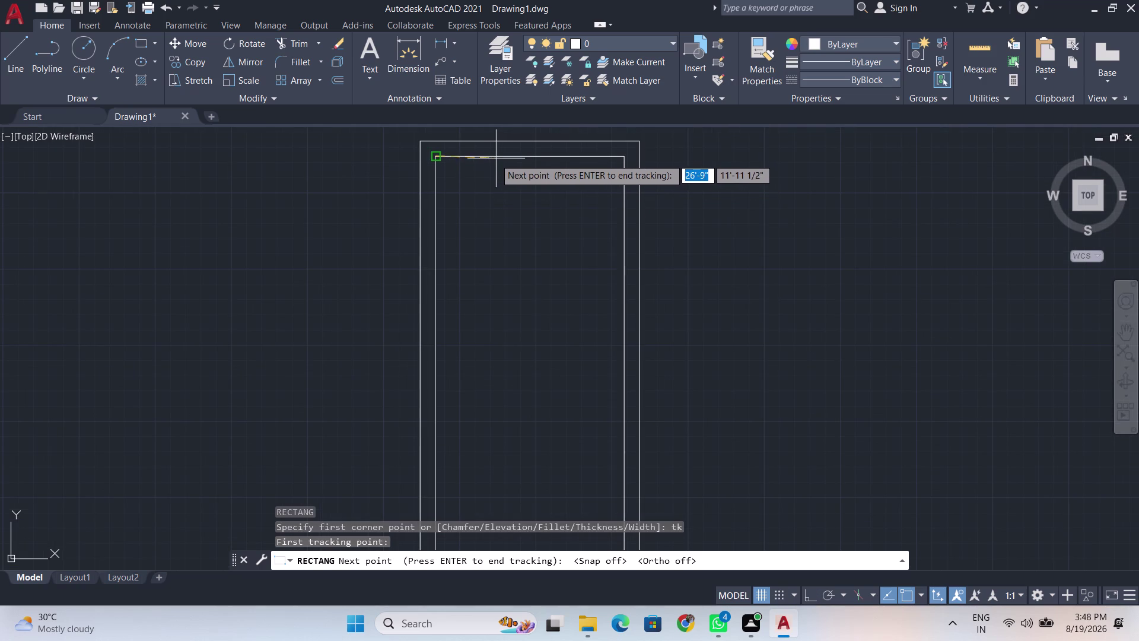
scroll(up, 3)
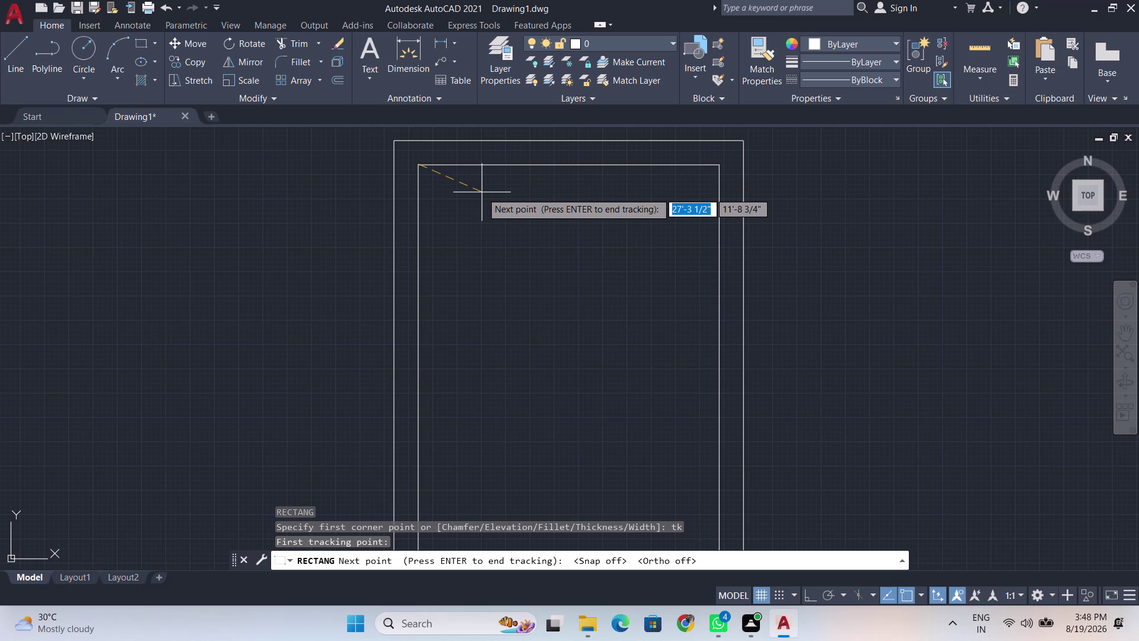
key(BackSpace)
key(BackSpace)
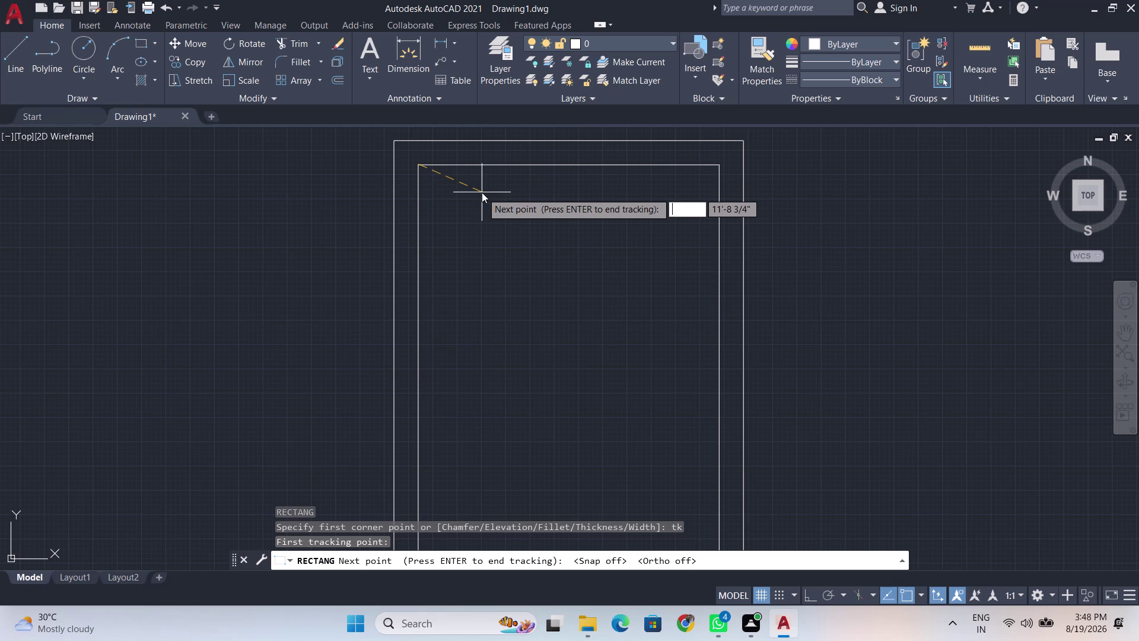
key(shift+at)
key(space)
key(BackSpace)
key(shift+at)
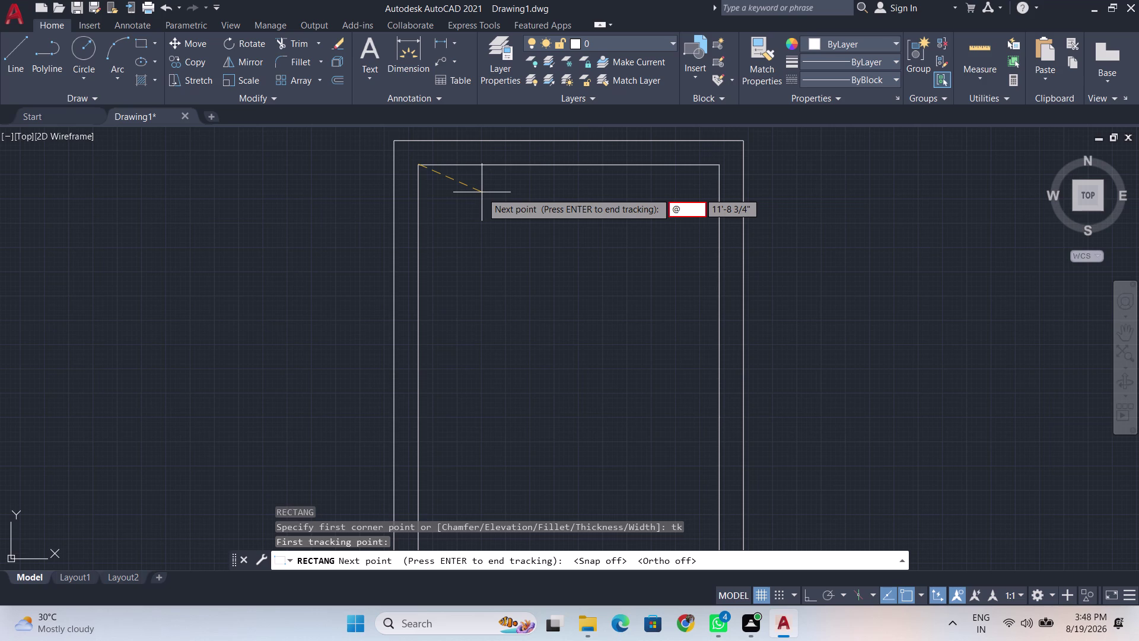
key(4)
key(shift+quotedbl)
key(Tab)
key(BackSpace)
key(4)
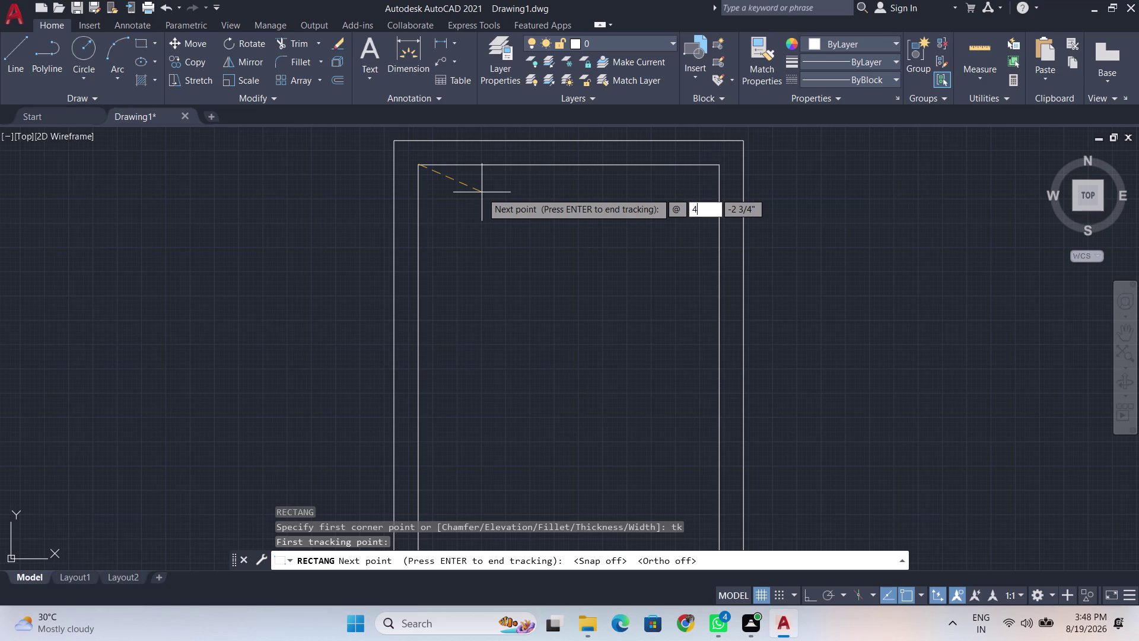
key(shift+quotedbl)
key(Tab)
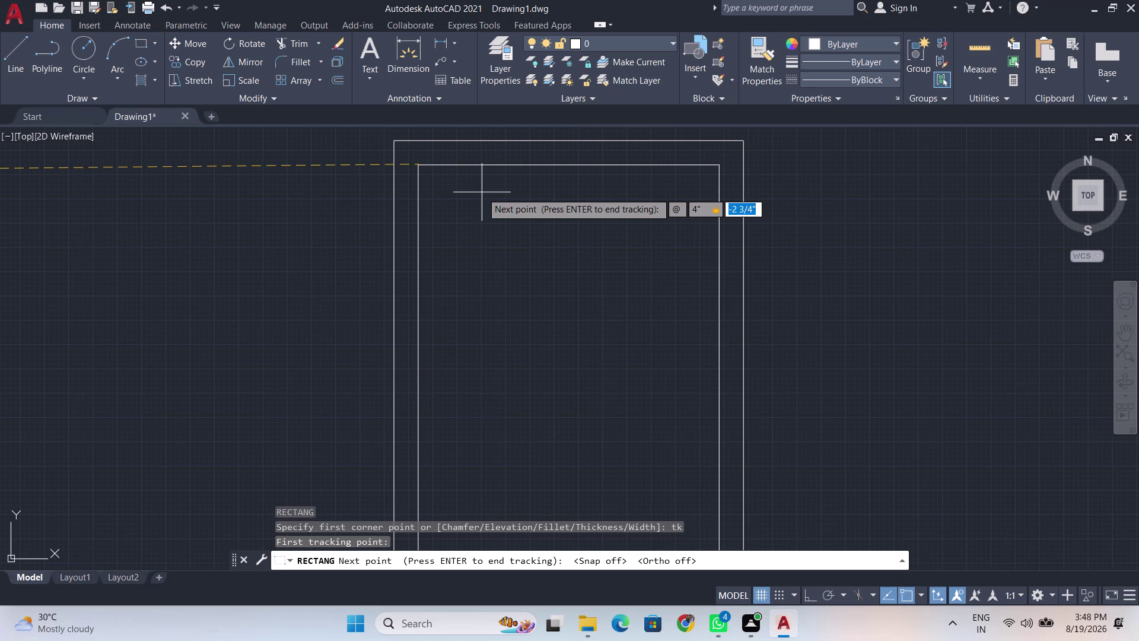
key(BackSpace)
key(4)
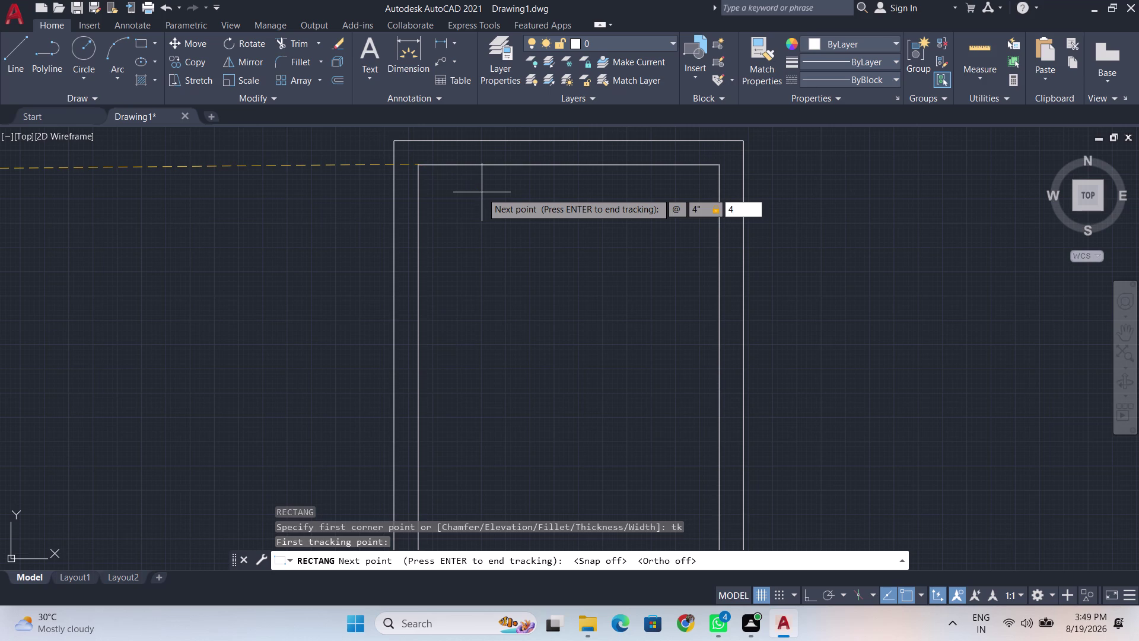
key(shift+quotedbl)
key(Return)
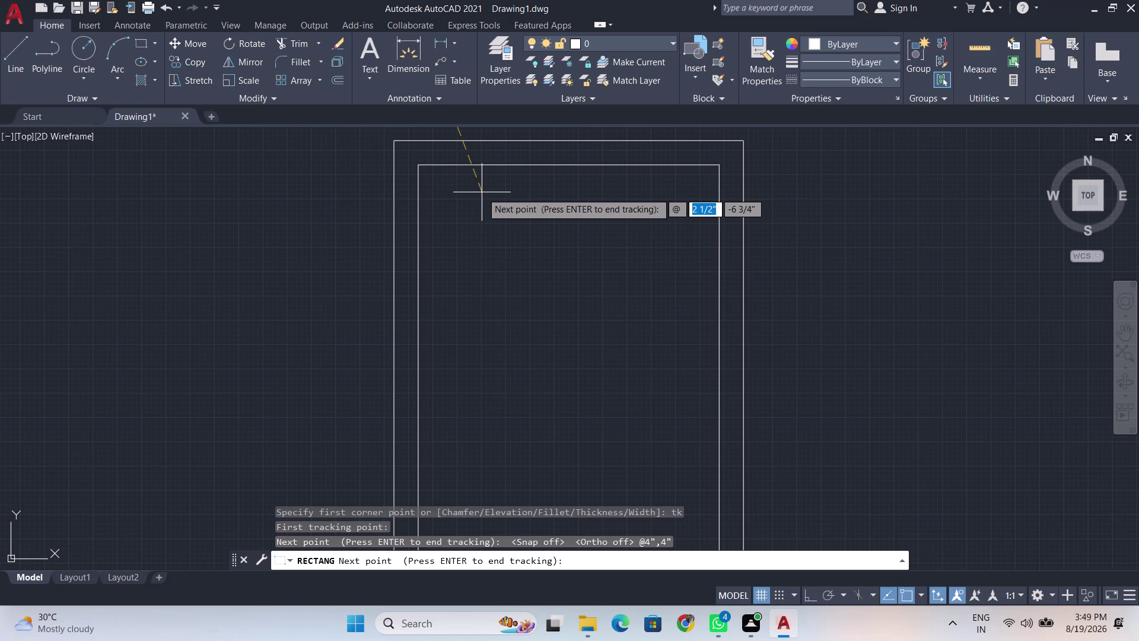
middle_drag(473, 131, 489, 248)
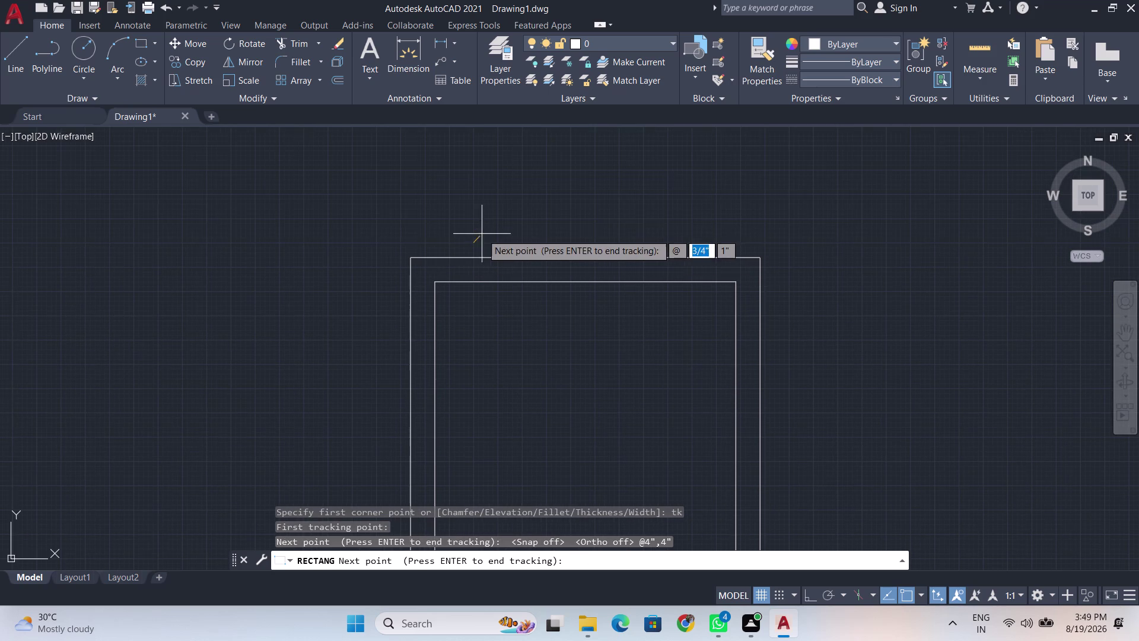
scroll(up, 3)
scroll(up, 3)
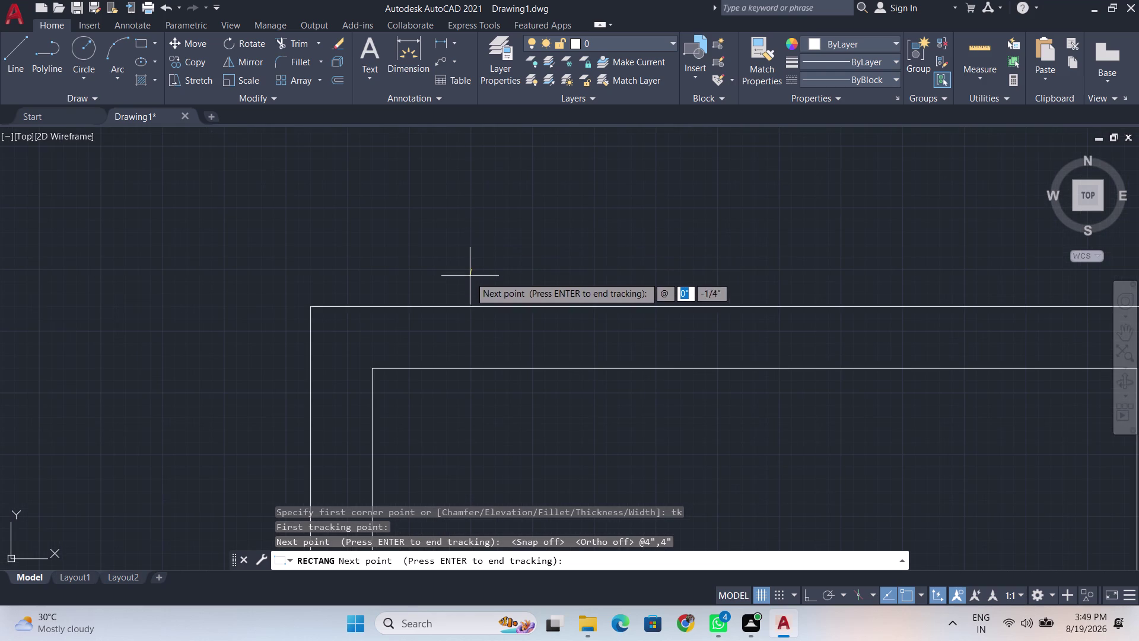
key(Return)
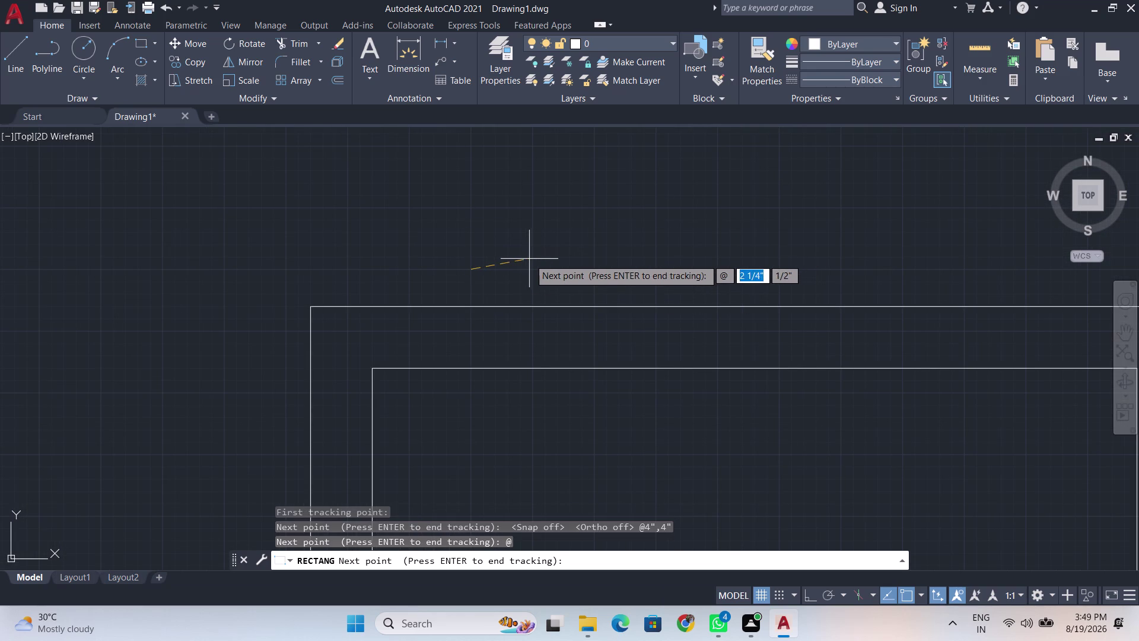
key(Return)
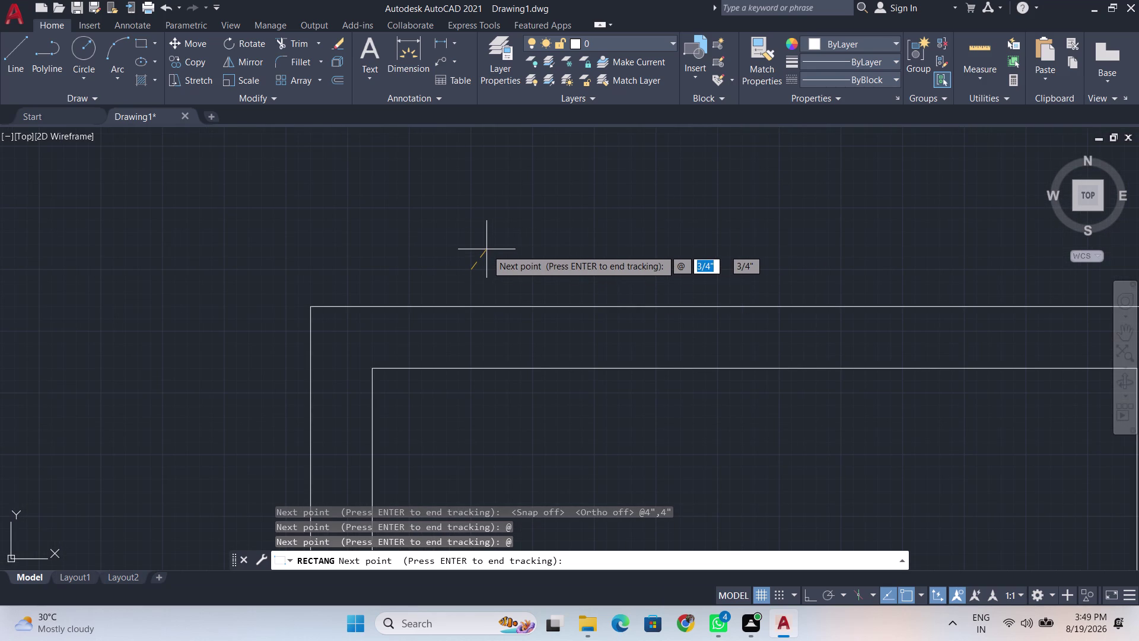
key(Return)
key(Return)
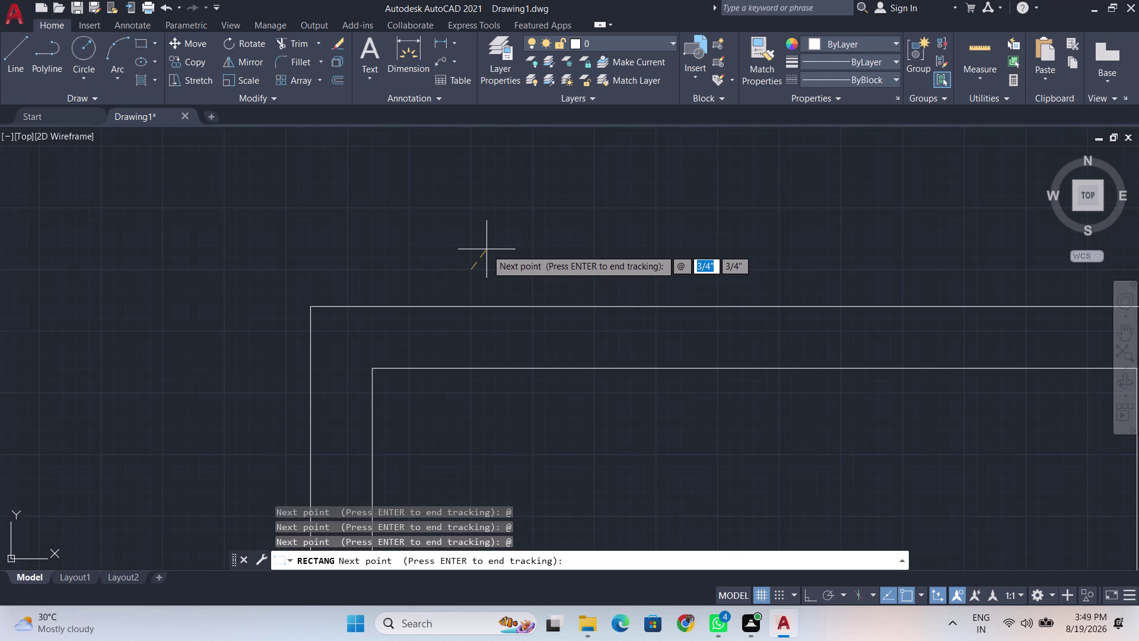
key(Escape)
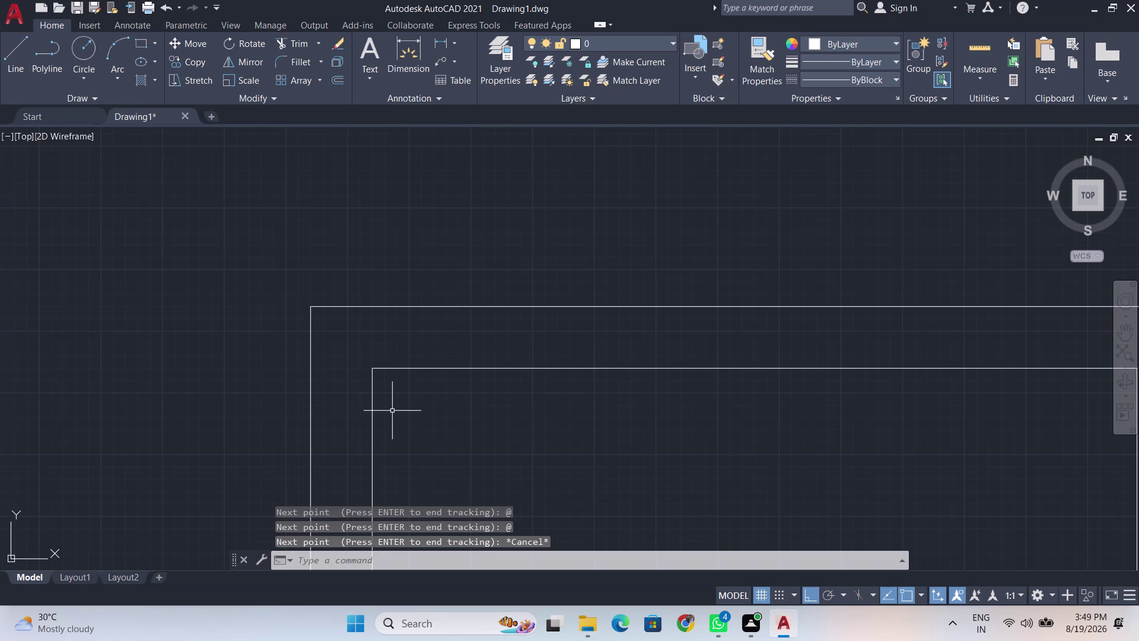
Begin a POINT placement tracked from the inner frame corner, then cancel it.
middle_drag(392, 413, 396, 367)
scroll(up, 3)
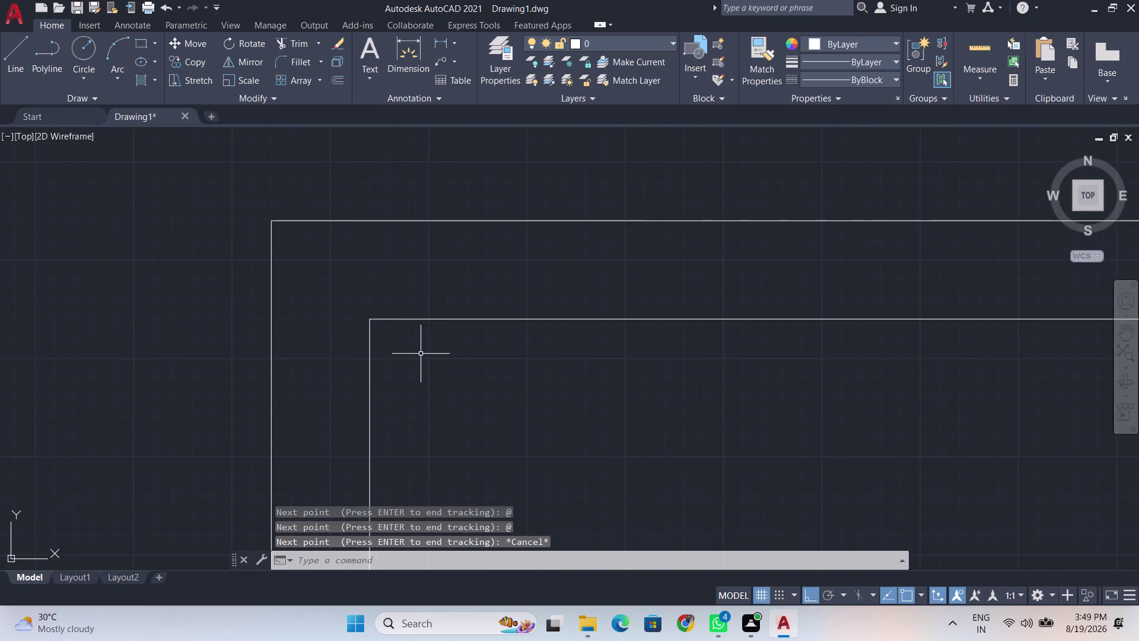
key(p)
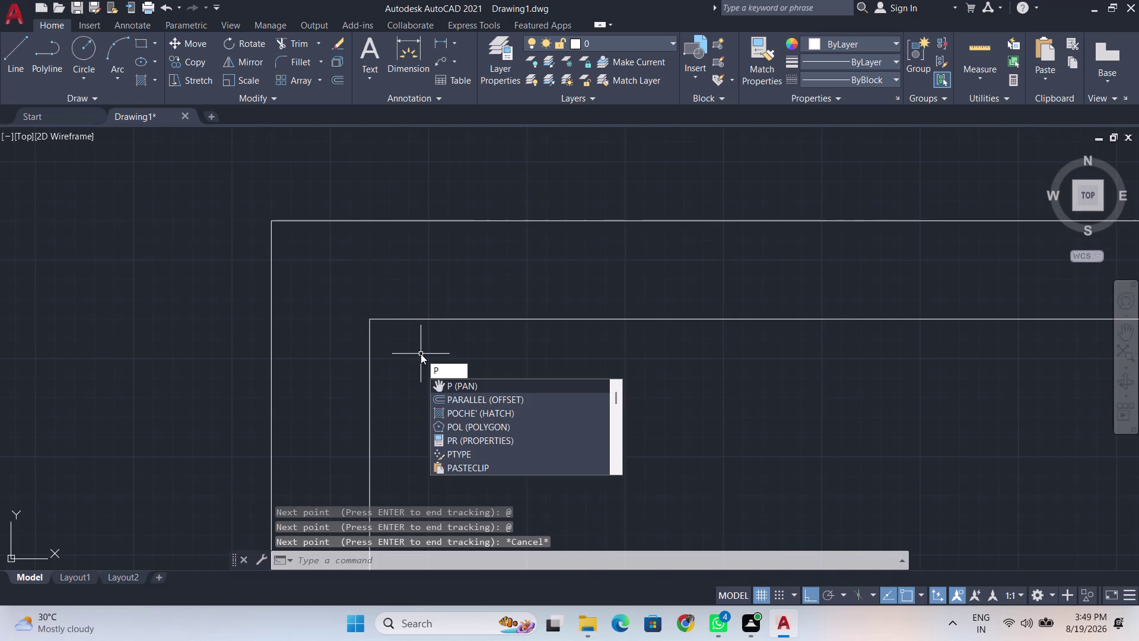
key(o)
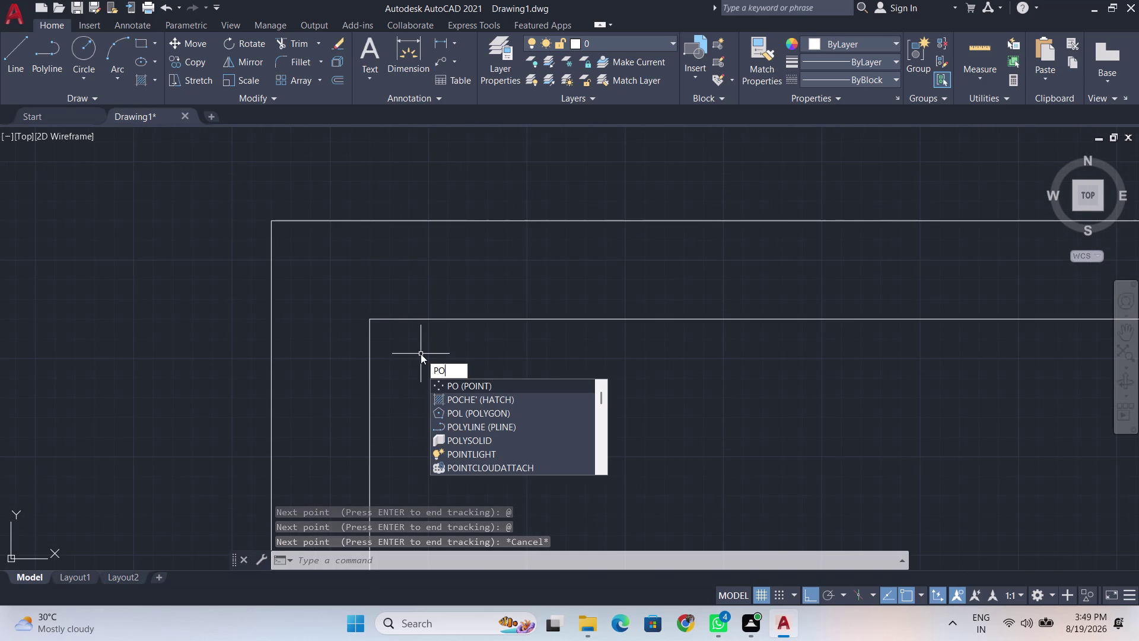
key(i)
key(Return)
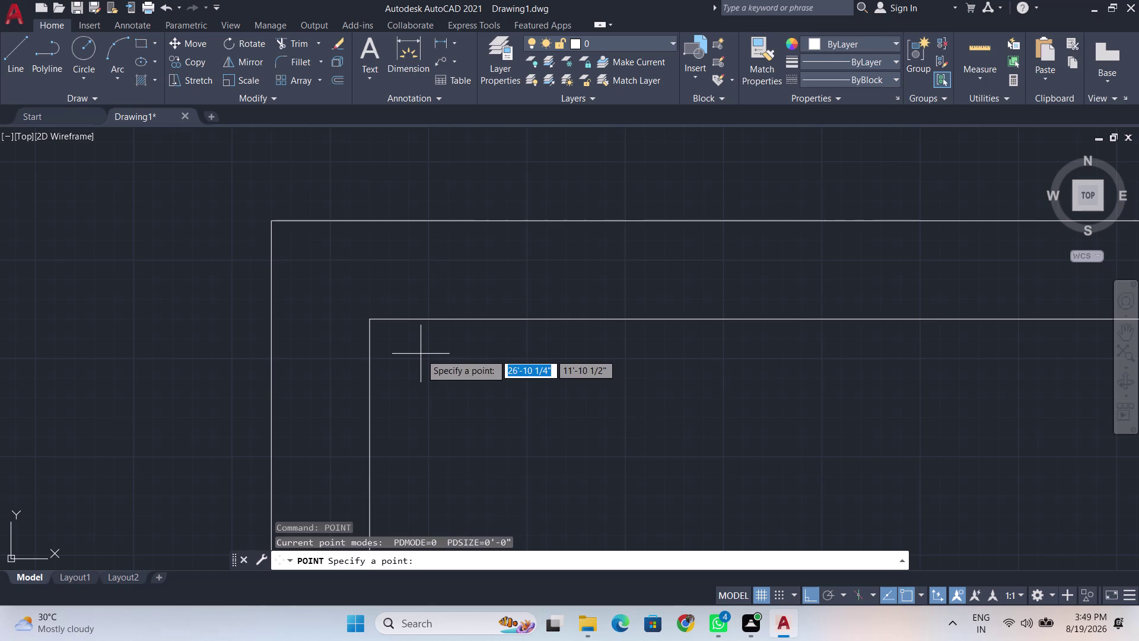
key(t)
key(l)
key(BackSpace)
key(k)
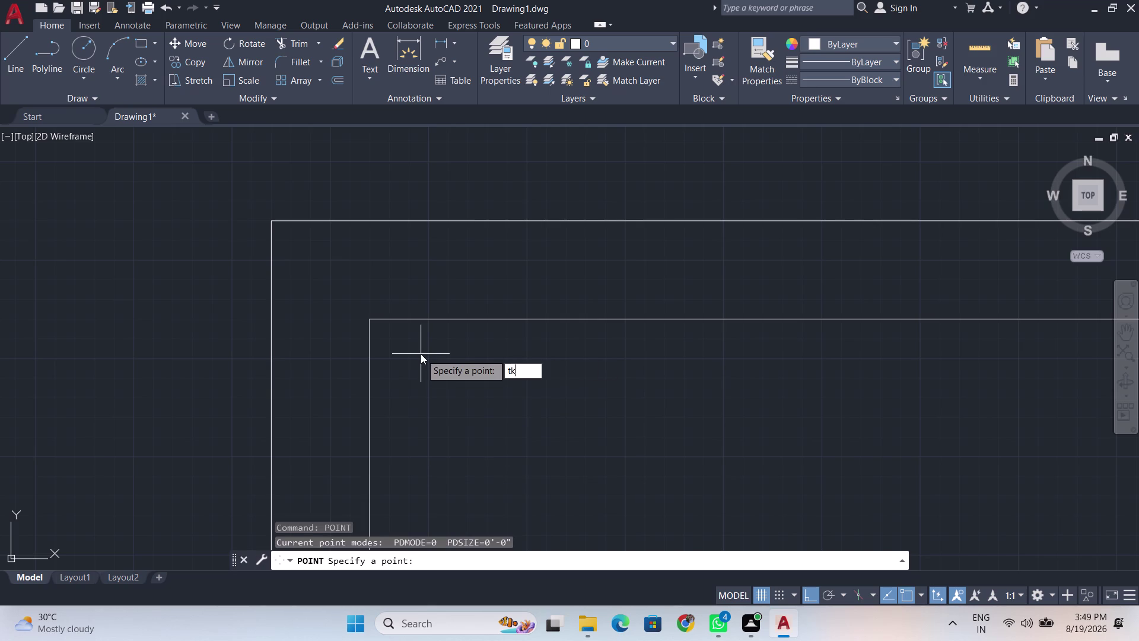
key(Return)
scroll(up, 3)
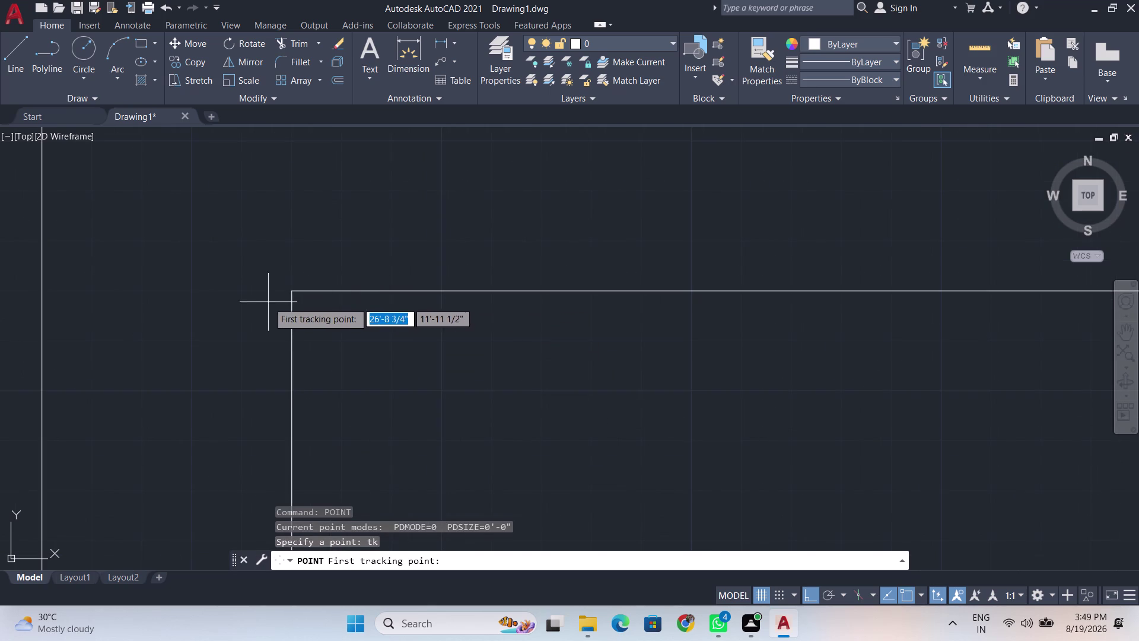
click(291, 294)
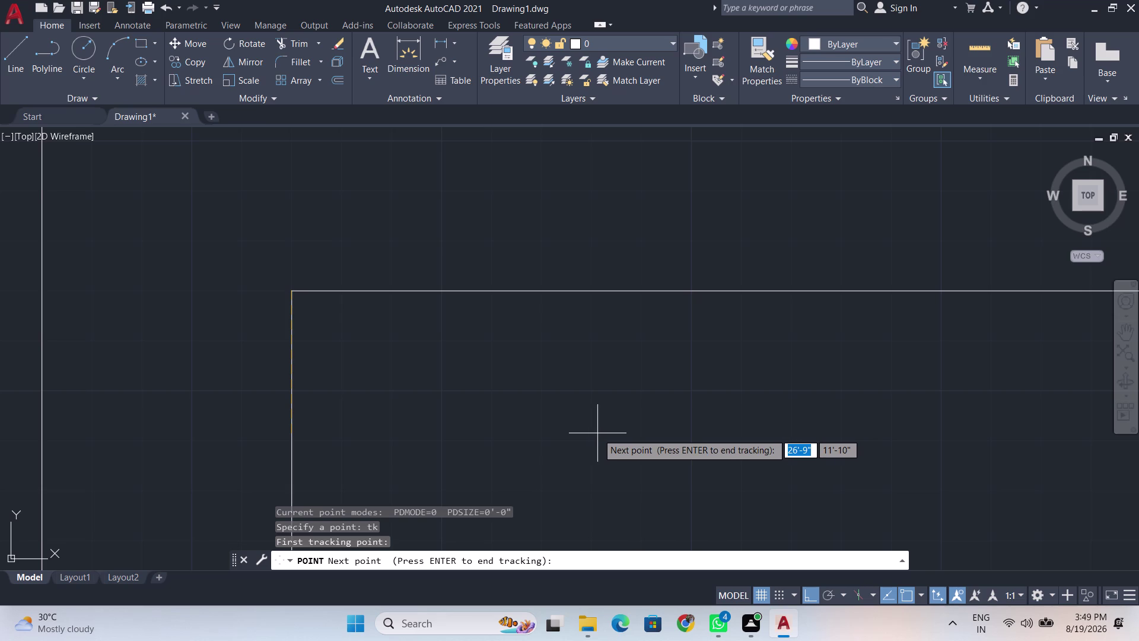
key(Escape)
Recentre on the frame corner and start the LINE command.
scroll(down, 3)
scroll(down, 3)
middle_drag(558, 424, 546, 344)
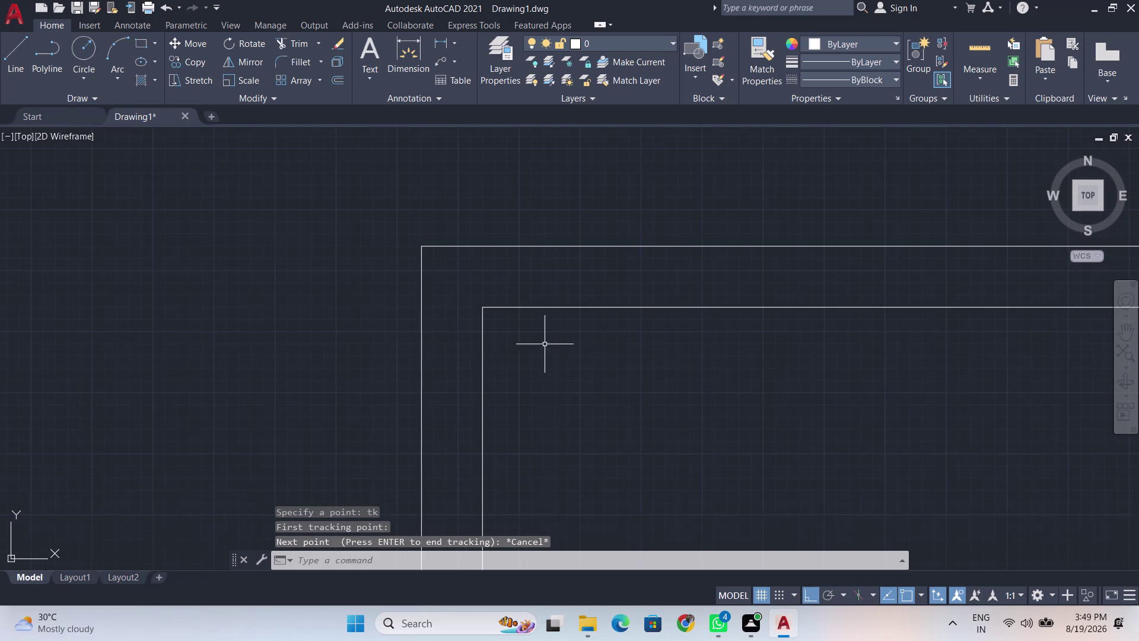
key(l)
key(Return)
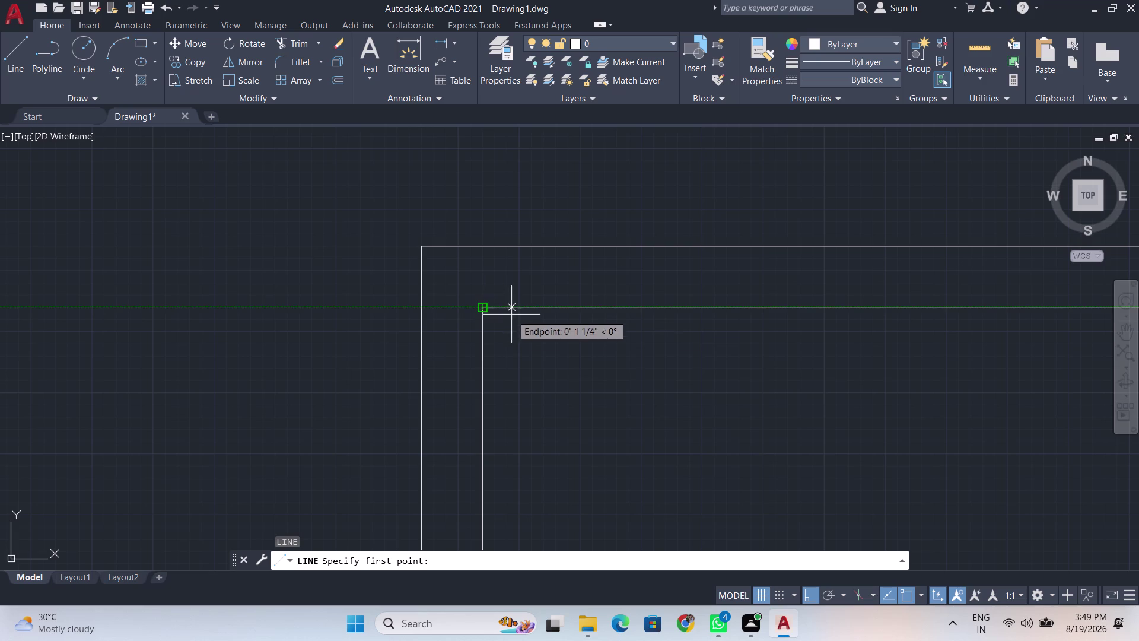
Track 4" right and 4" down from the inner frame corner to set the panel's start point.
key(BackSpace)
text(t)
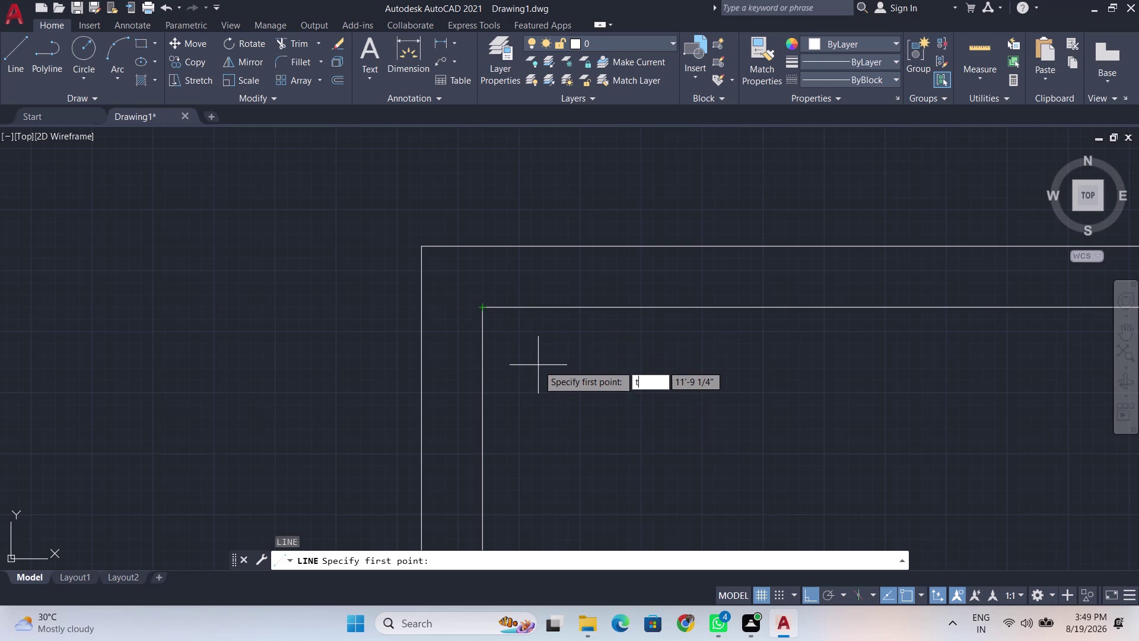
text(k)
key(Return)
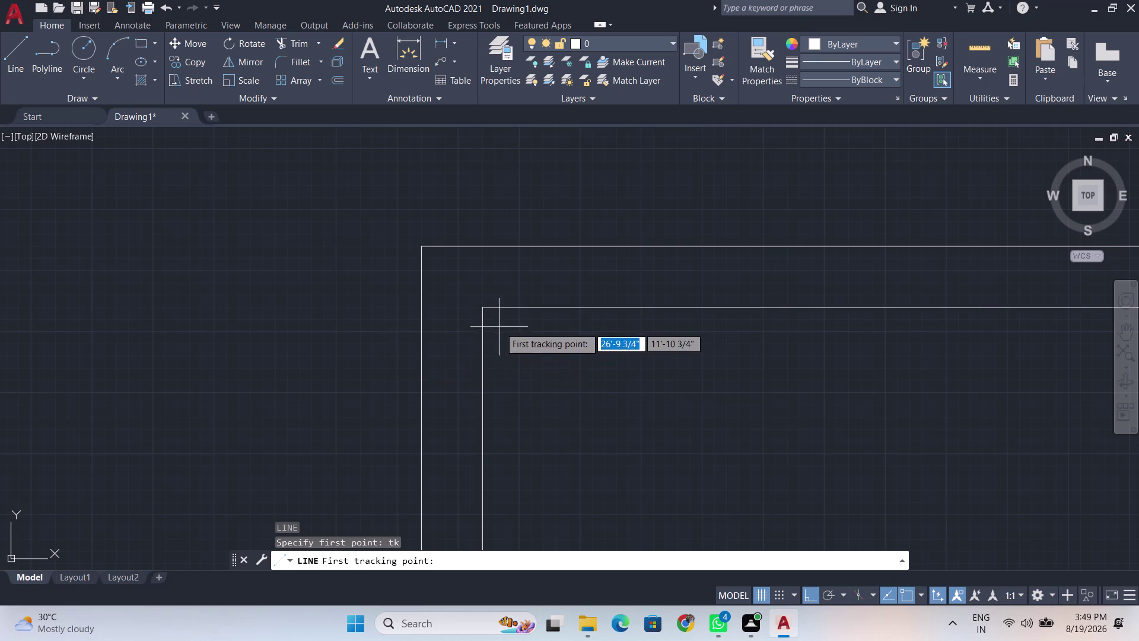
click(485, 310)
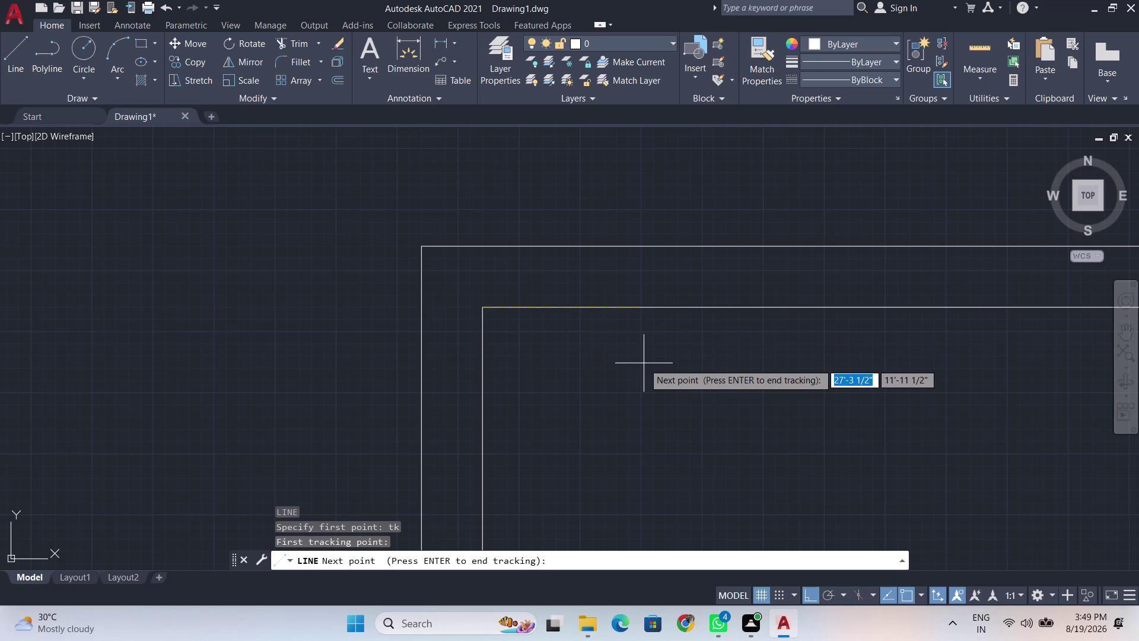
key(BackSpace)
key(4)
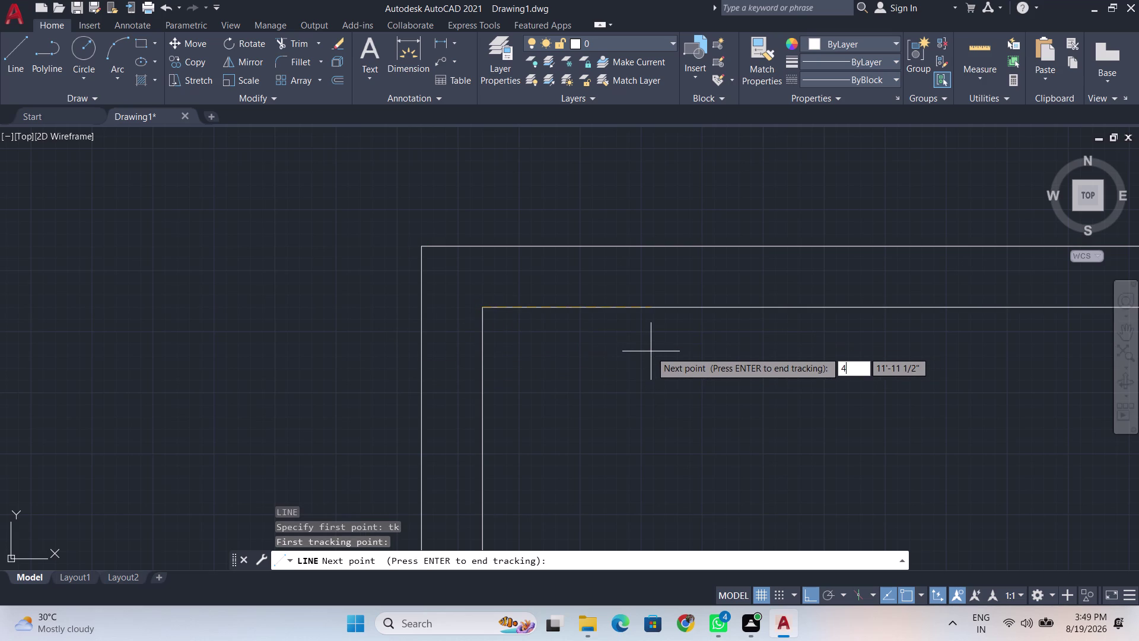
key(shift+quotedbl)
key(Return)
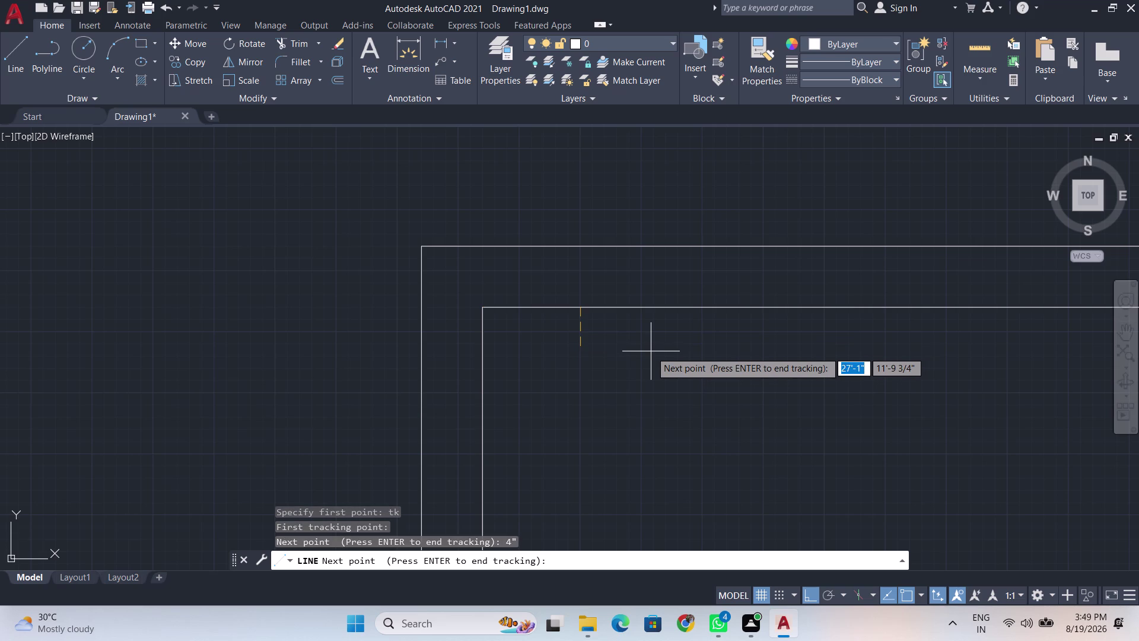
key(BackSpace)
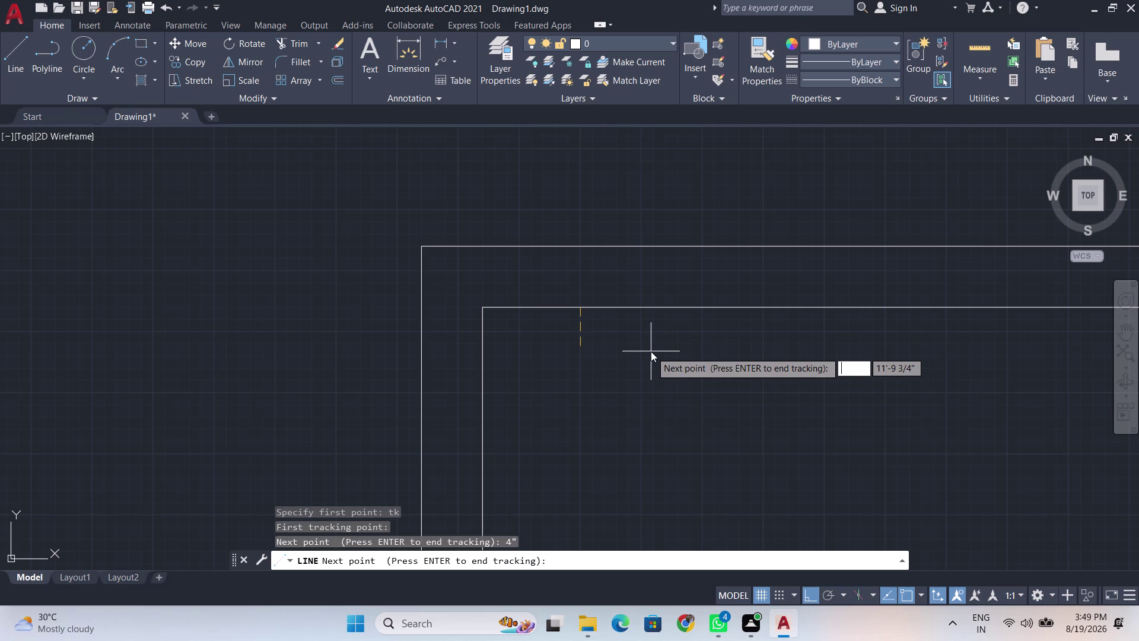
key(4)
key(shift+quotedbl)
key(Return)
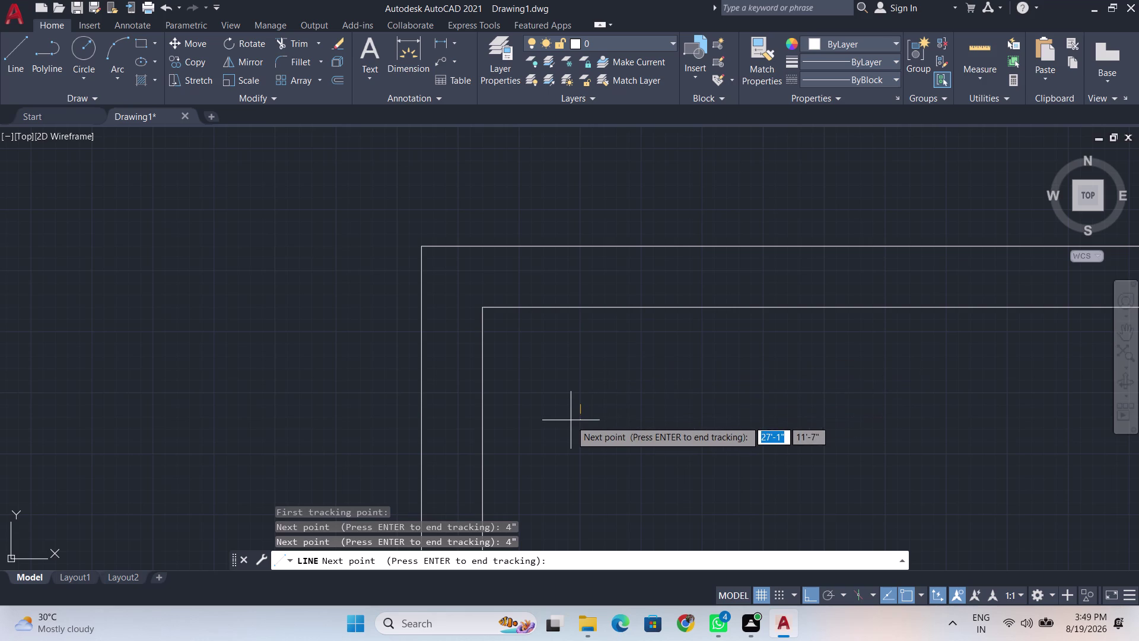
key(Return)
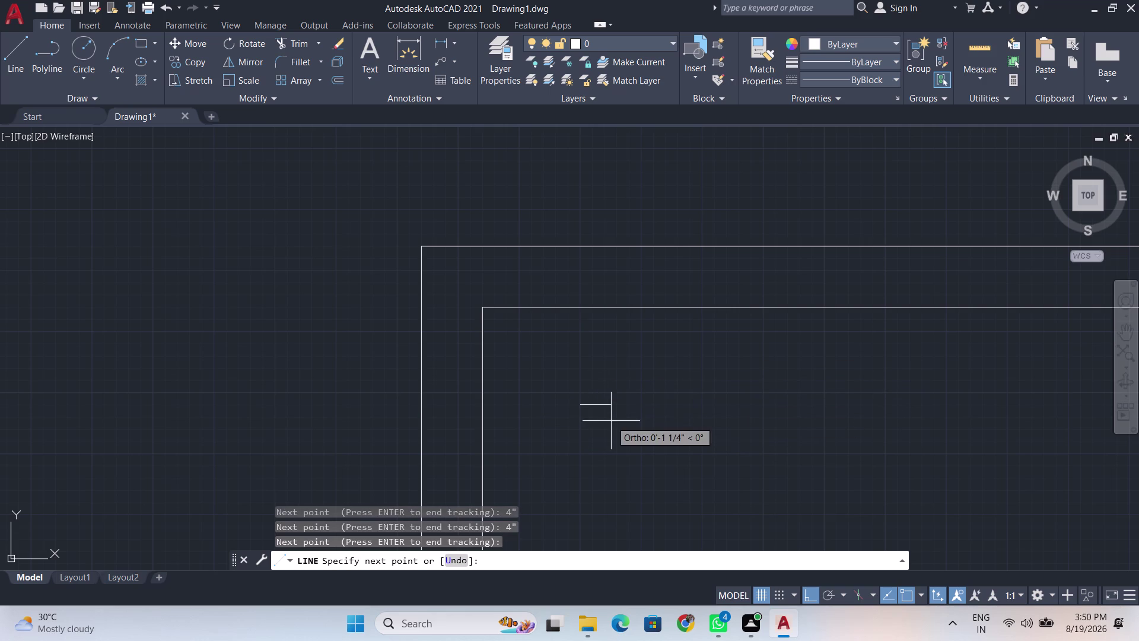
middle_drag(772, 411, 581, 357)
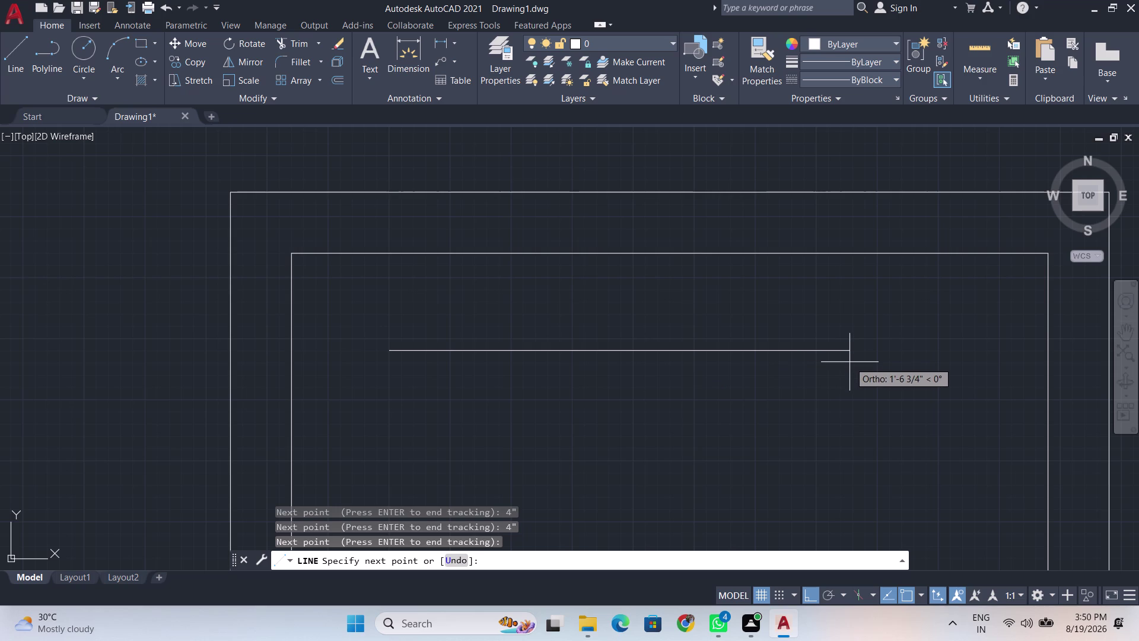
Draw the panel's 1'-11" top edge to the right.
key(BackSpace)
key(BackSpace)
key(1)
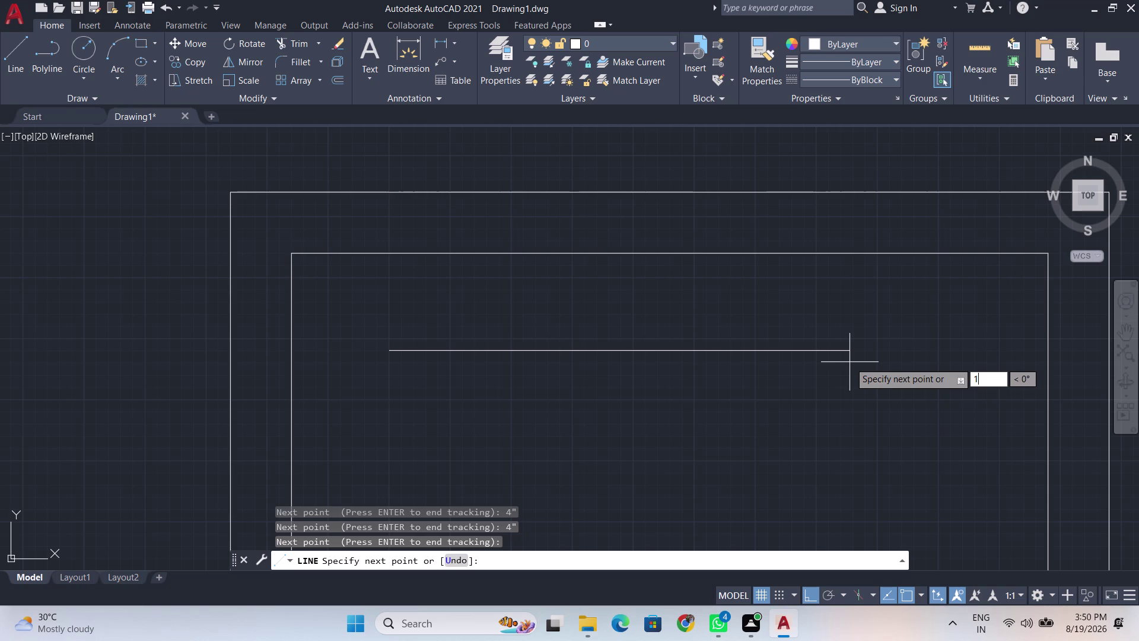
key(apostrophe)
key(minus)
text(11)
key(shift+quotedbl)
key(Return)
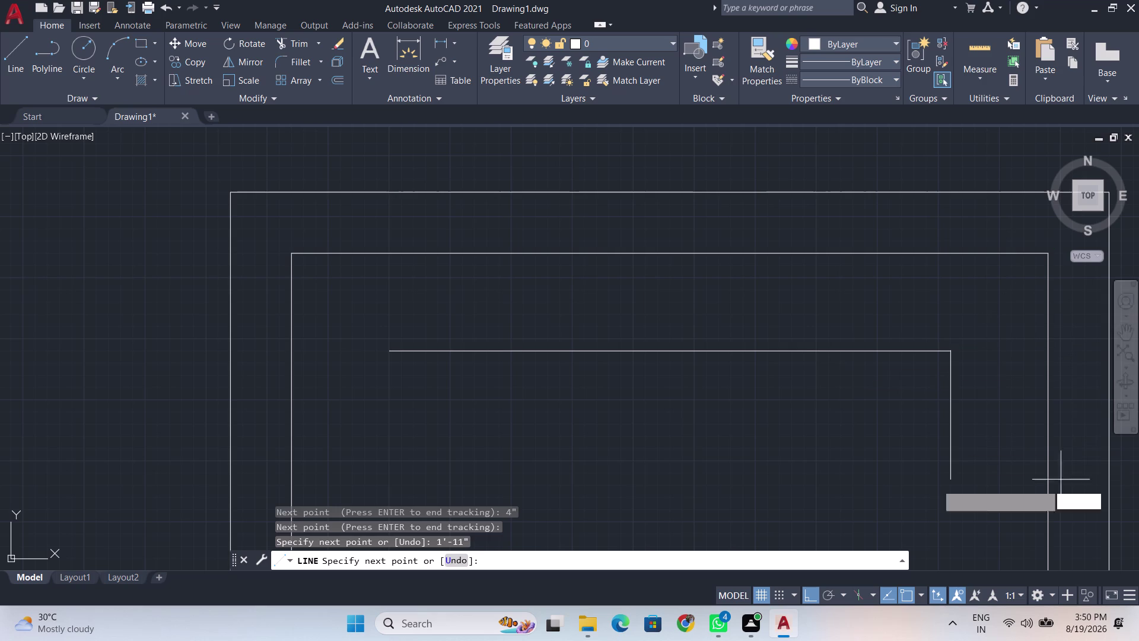
middle_drag(969, 523, 964, 342)
Draw a 3' vertical edge down from the end of the panel's top edge.
scroll(down, 3)
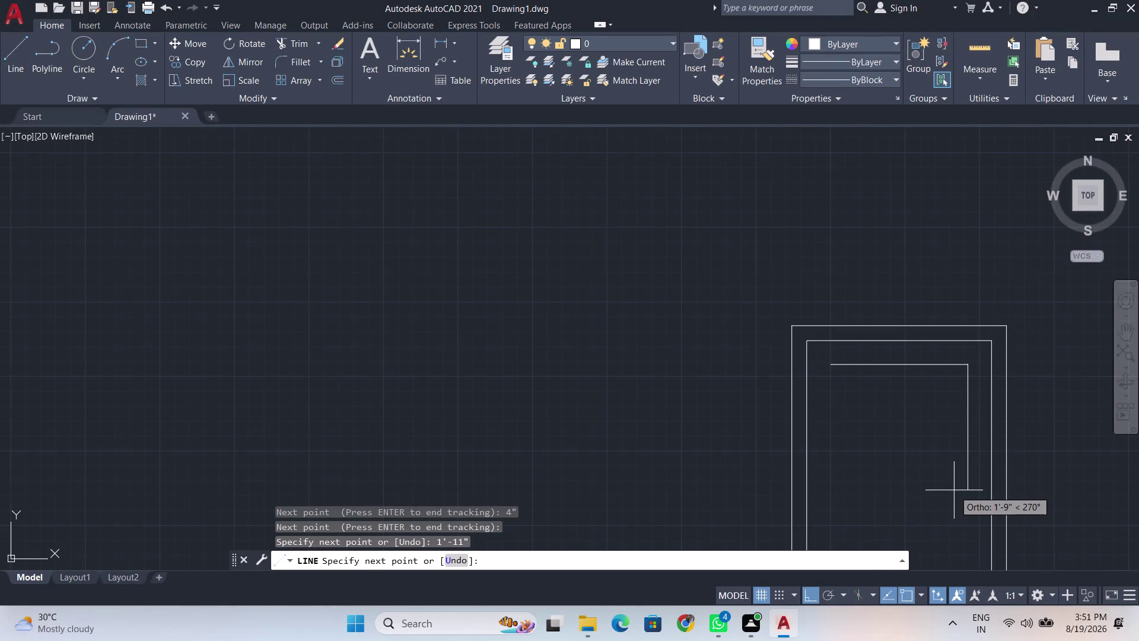
key(BackSpace)
key(BackSpace)
key(4)
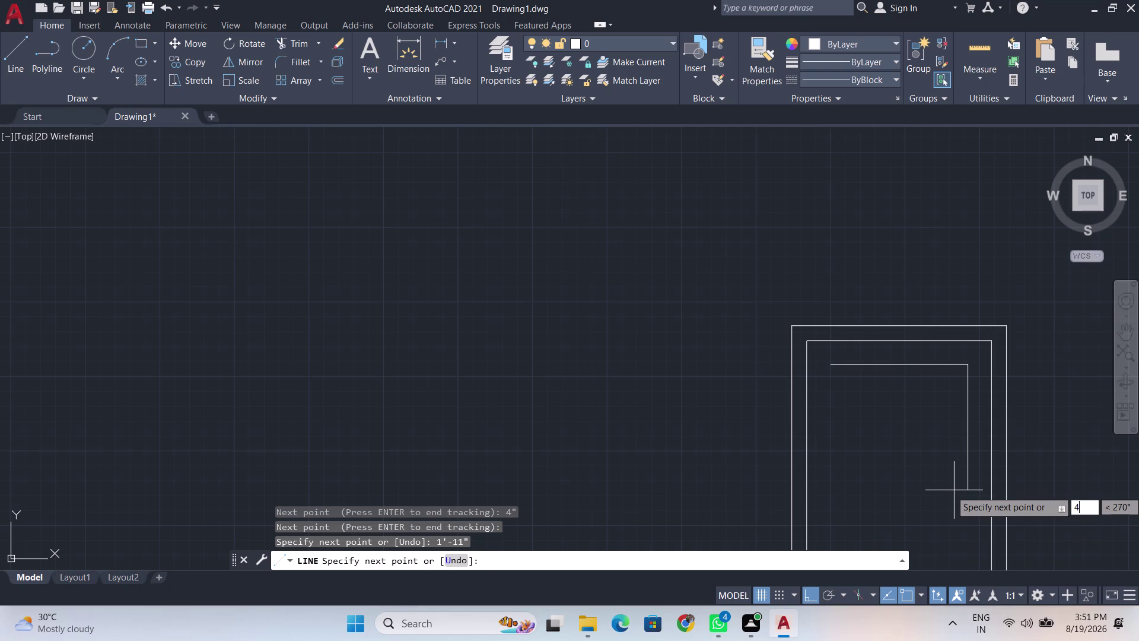
key(shift+quotedbl)
key(BackSpace)
key(BackSpace)
key(3)
key(shift+quotedbl)
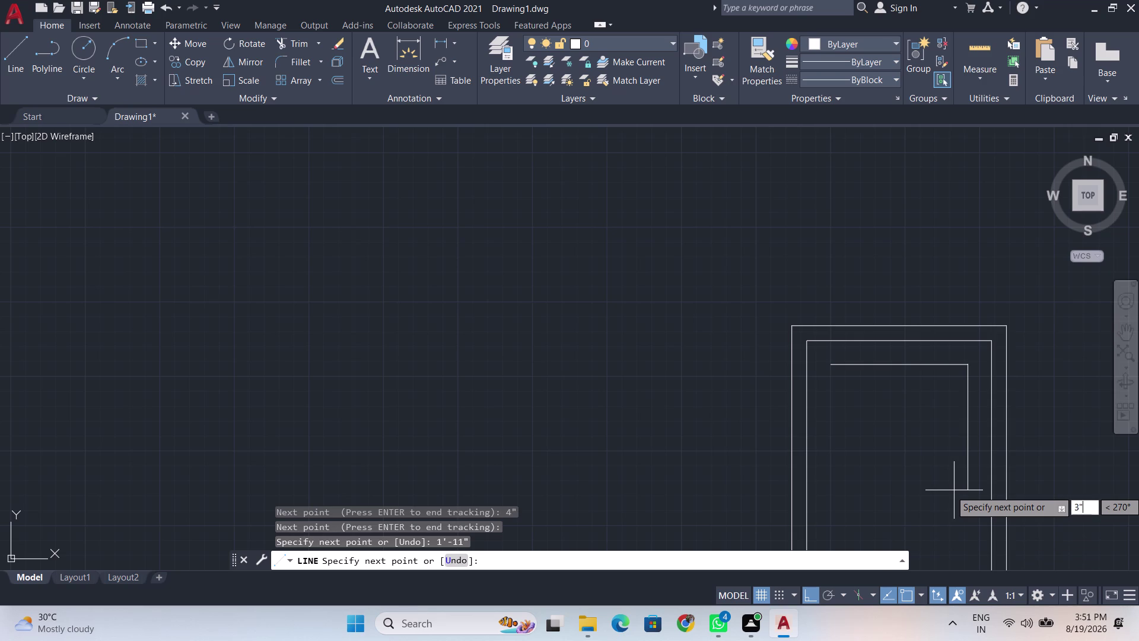
key(BackSpace)
key(apostrophe)
key(Return)
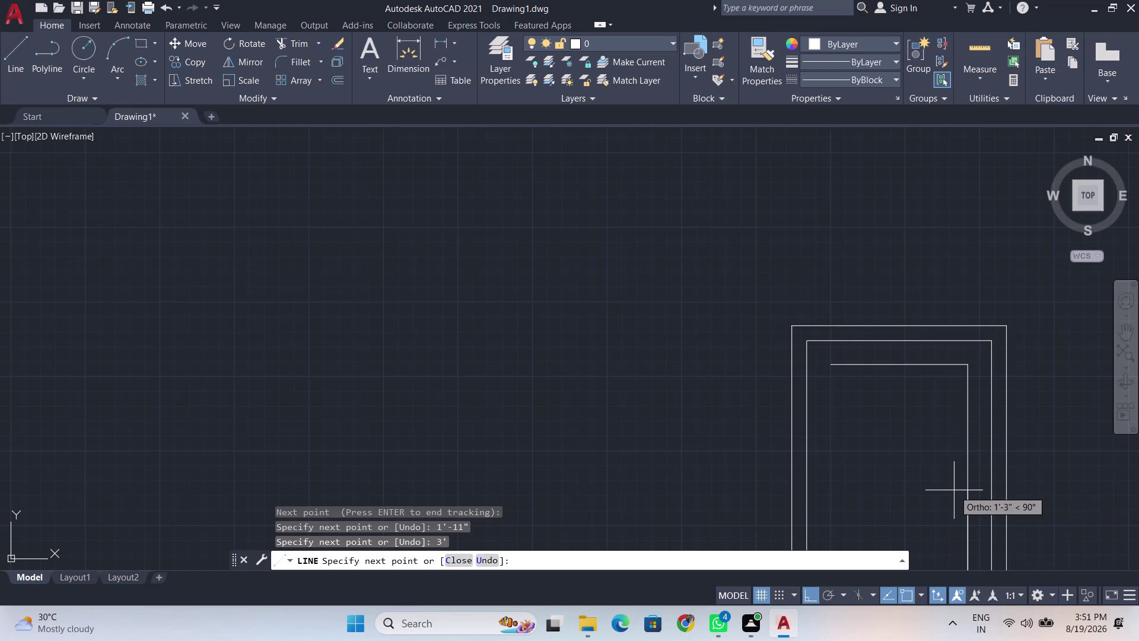
Review the panel edges and end the line command without a bottom edge.
scroll(down, 3)
scroll(up, 3)
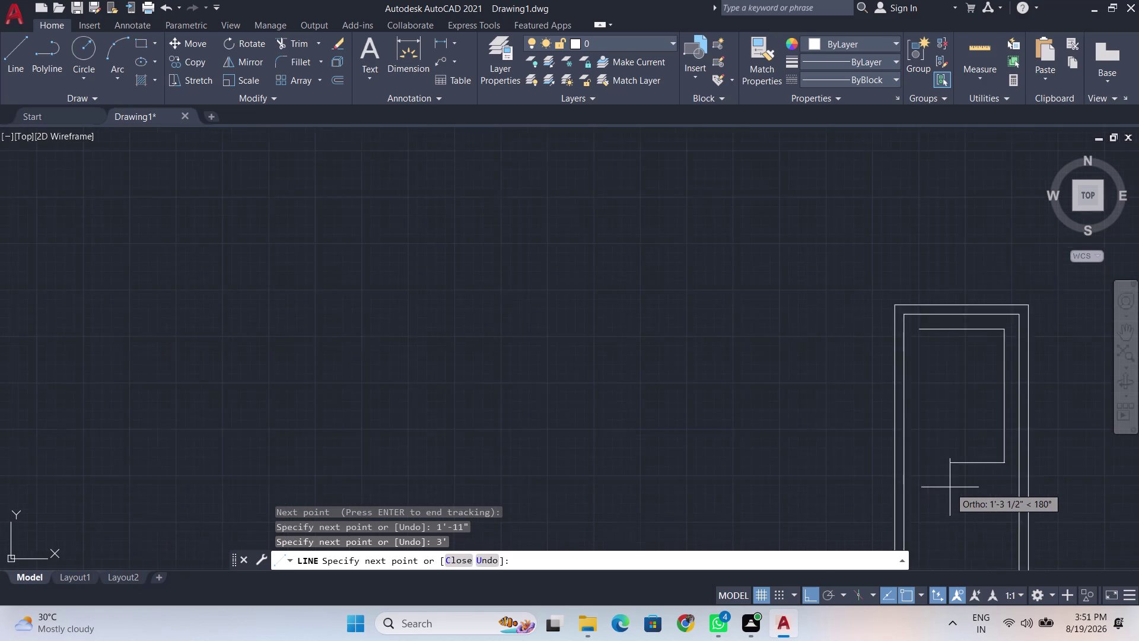
scroll(up, 3)
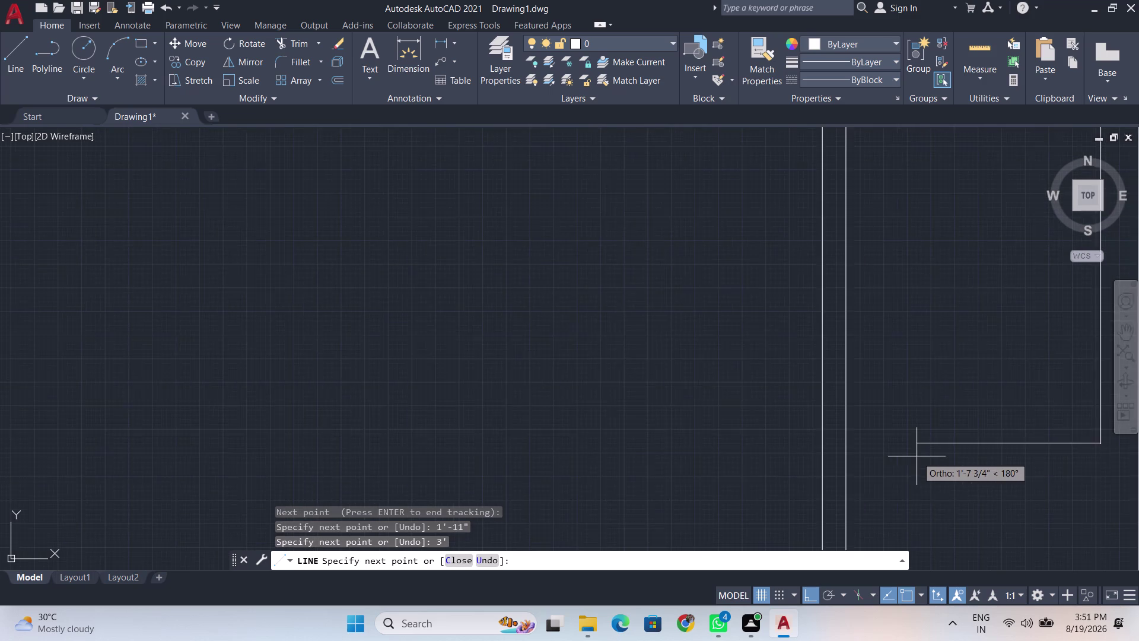
scroll(up, 3)
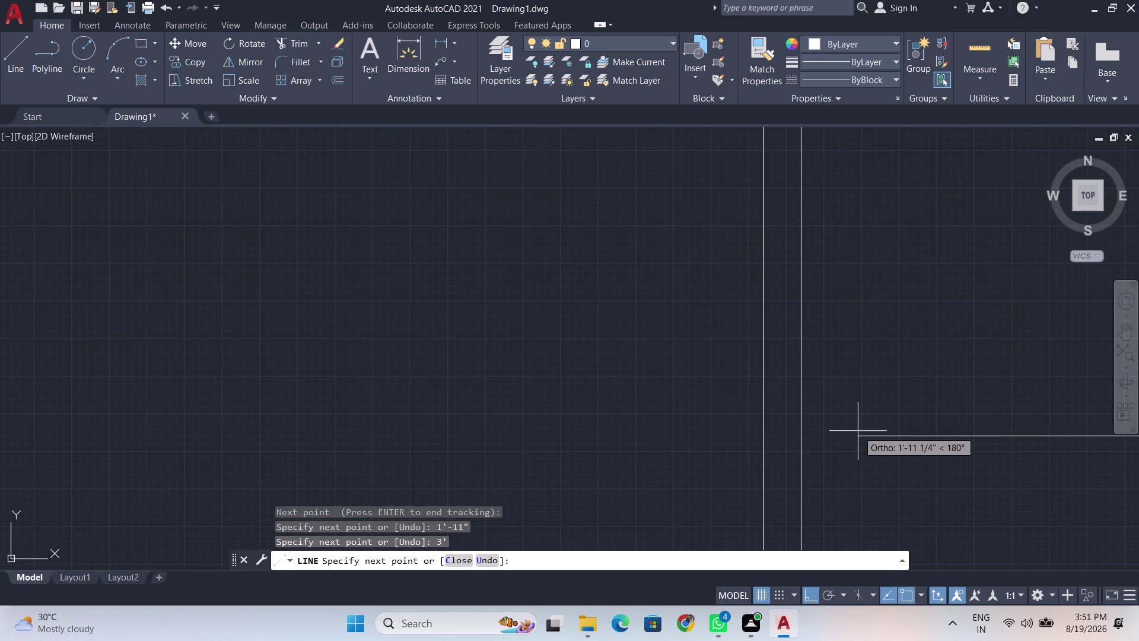
middle_drag(861, 430, 860, 484)
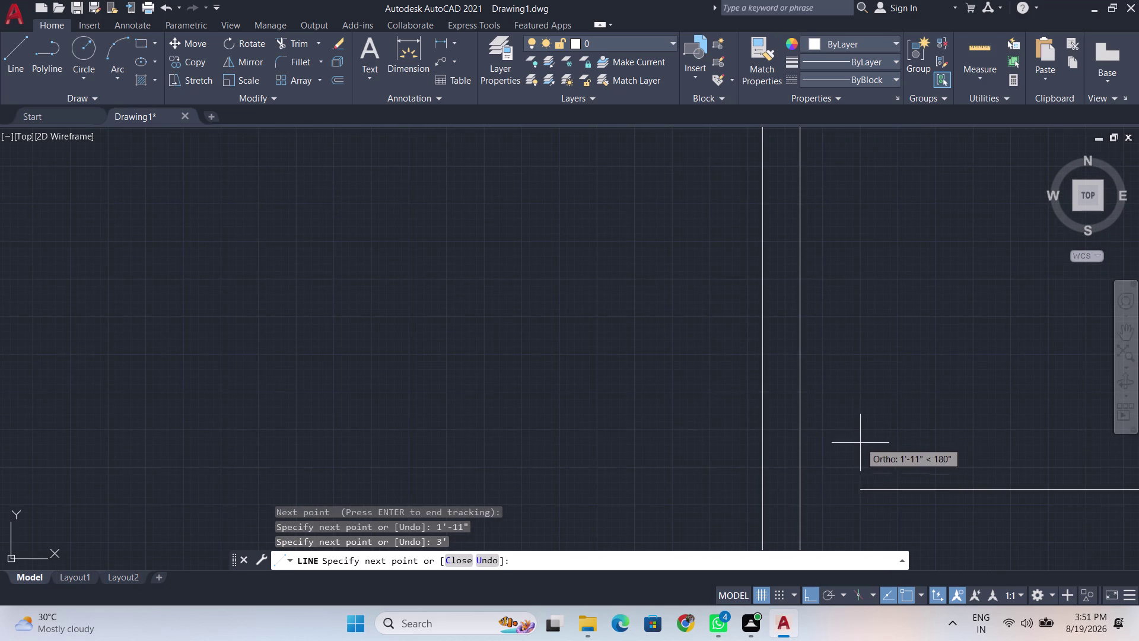
scroll(down, 3)
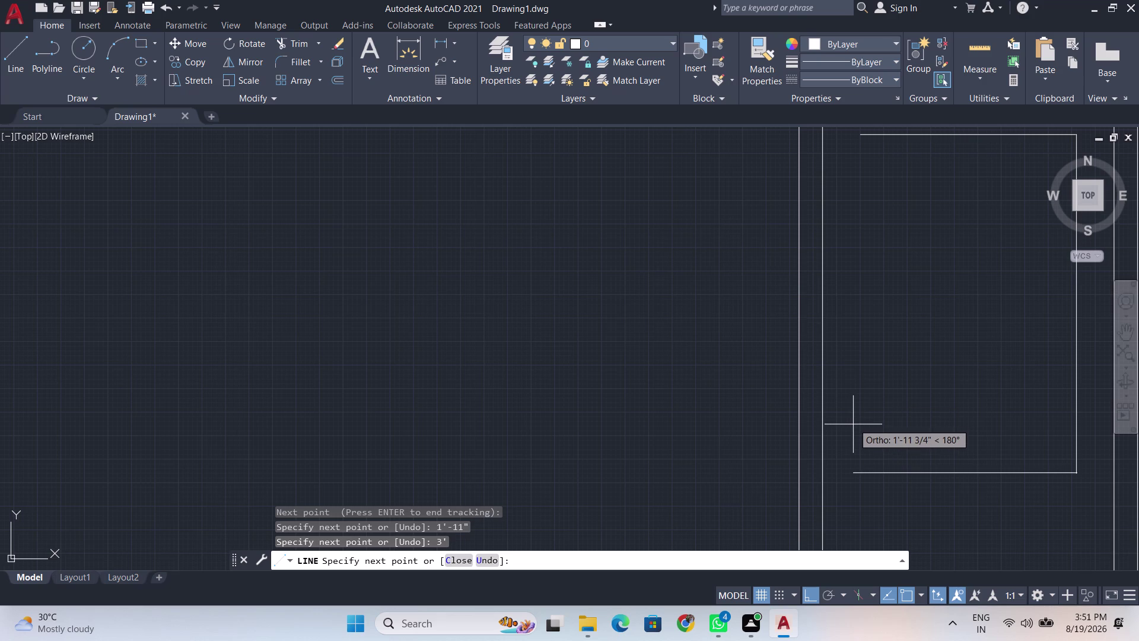
key(space)
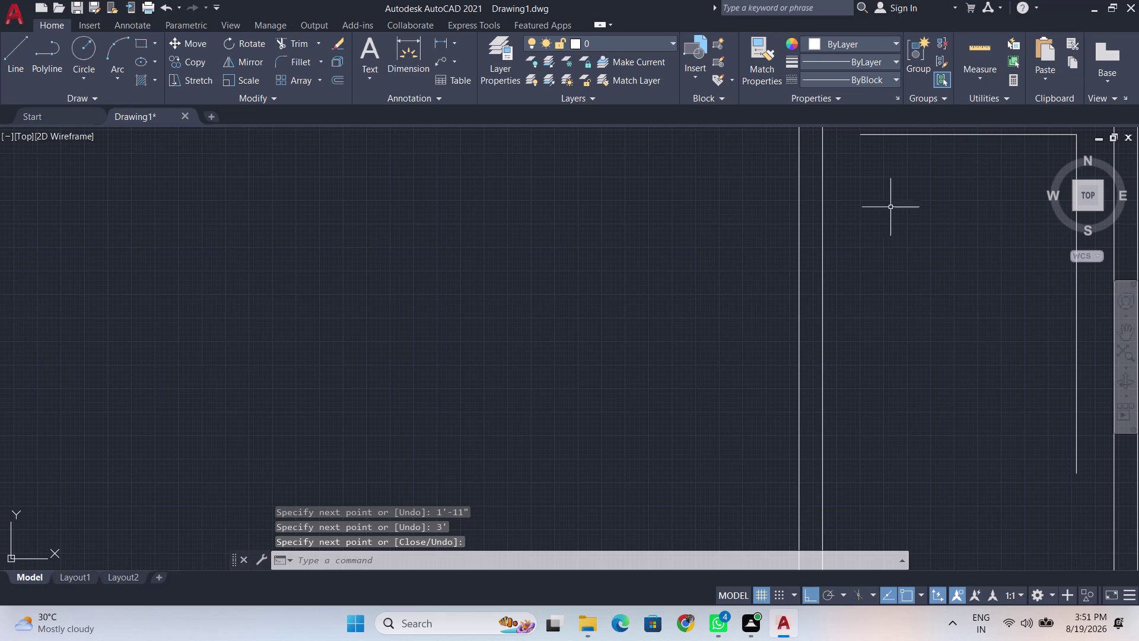
Mirror the top and right edges about a vertical axis at the top edge's left end, keeping originals.
click(957, 133)
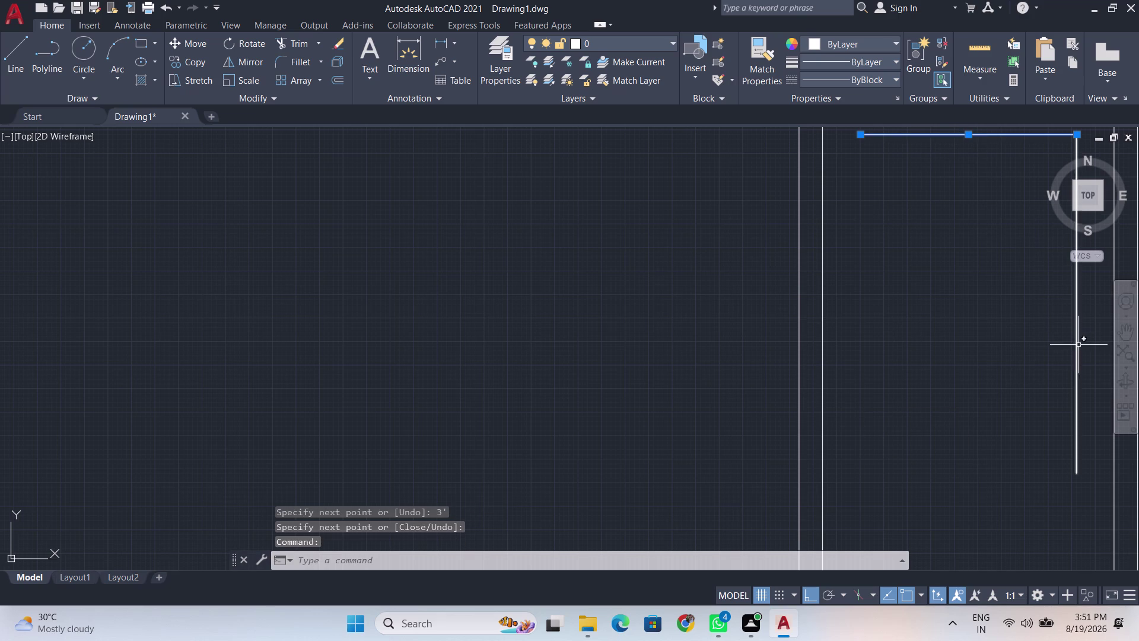
click(1075, 351)
middle_drag(997, 344, 994, 343)
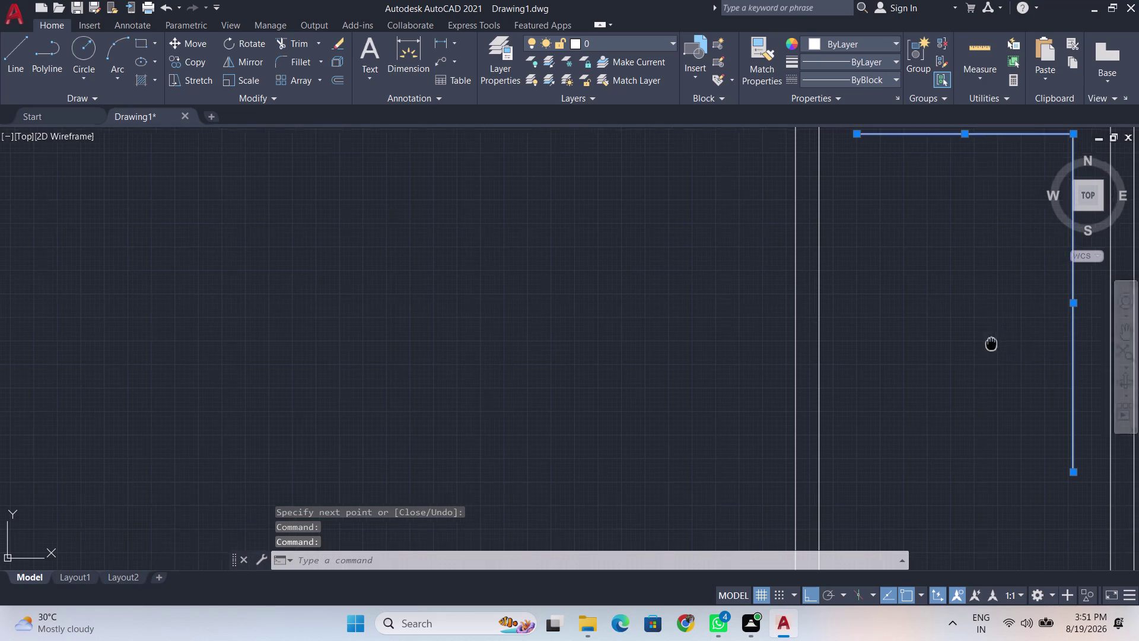
middle_drag(994, 343, 855, 367)
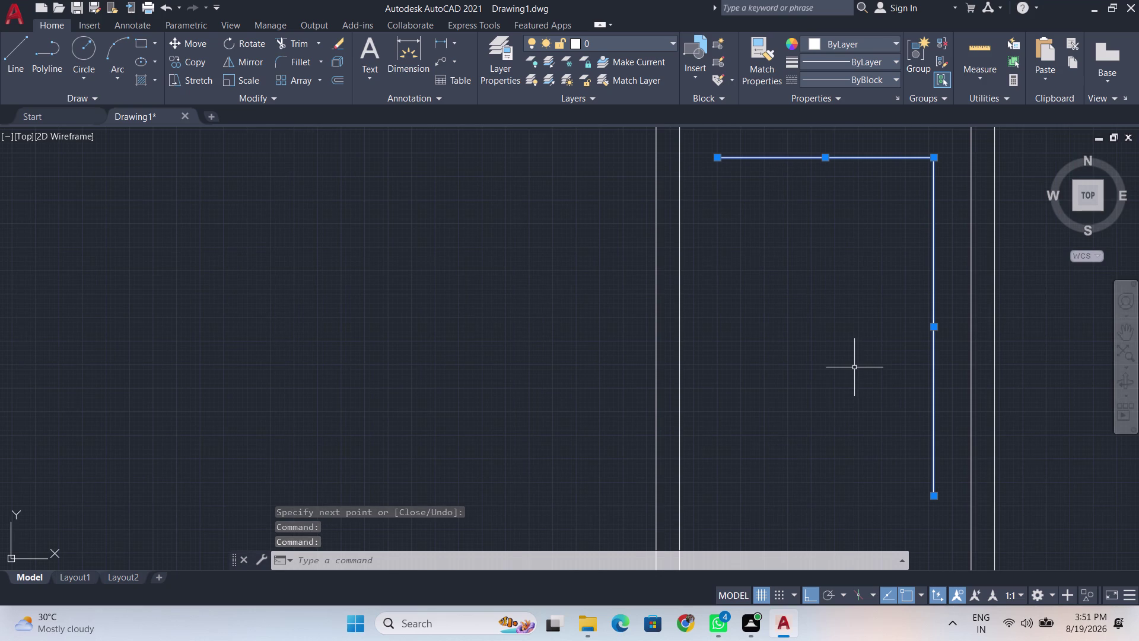
key(m)
key(i)
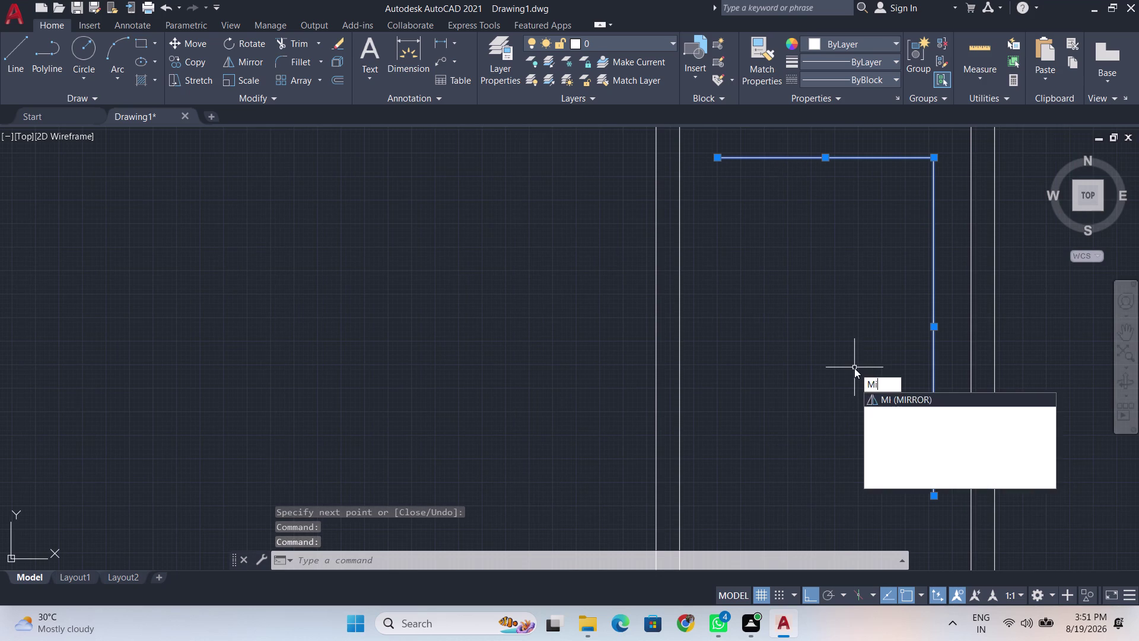
key(Return)
click(713, 159)
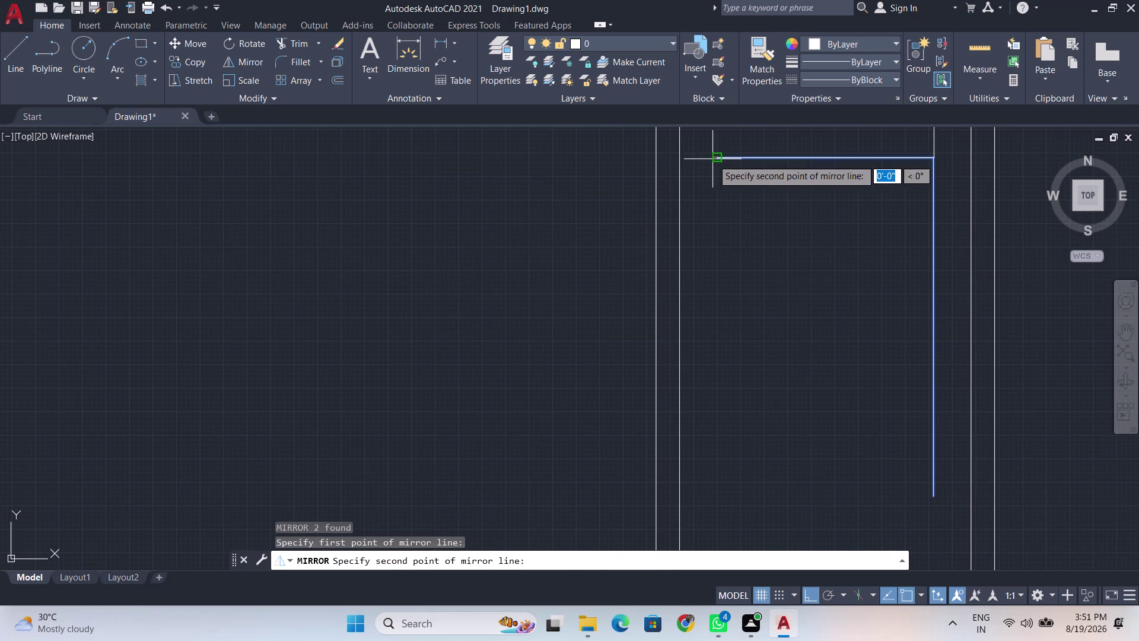
click(703, 387)
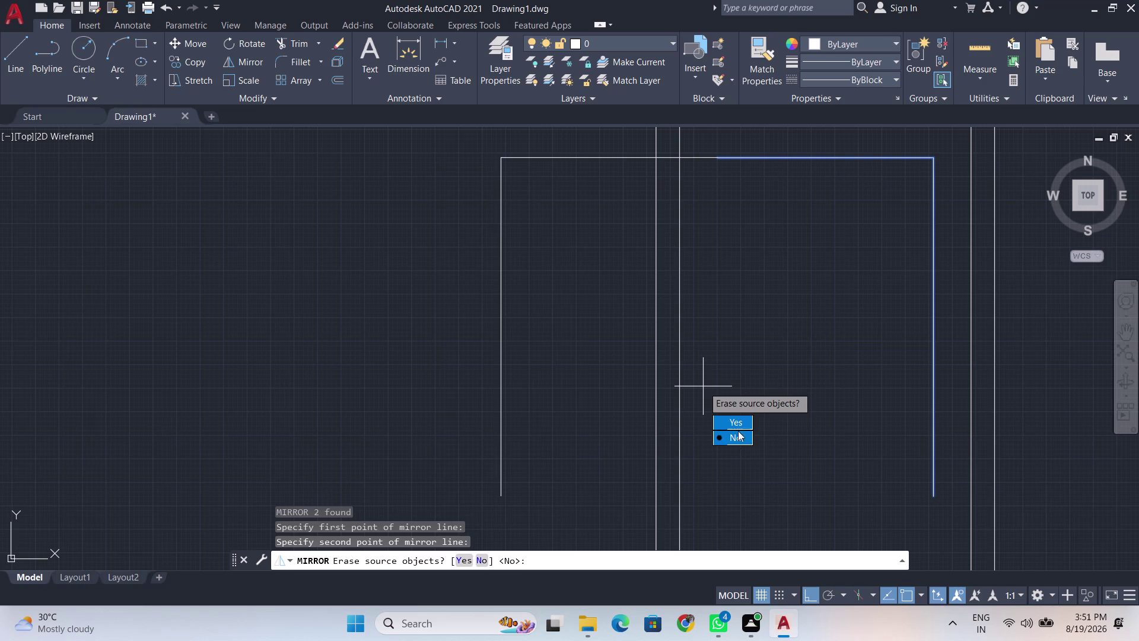
drag(734, 440, 703, 386)
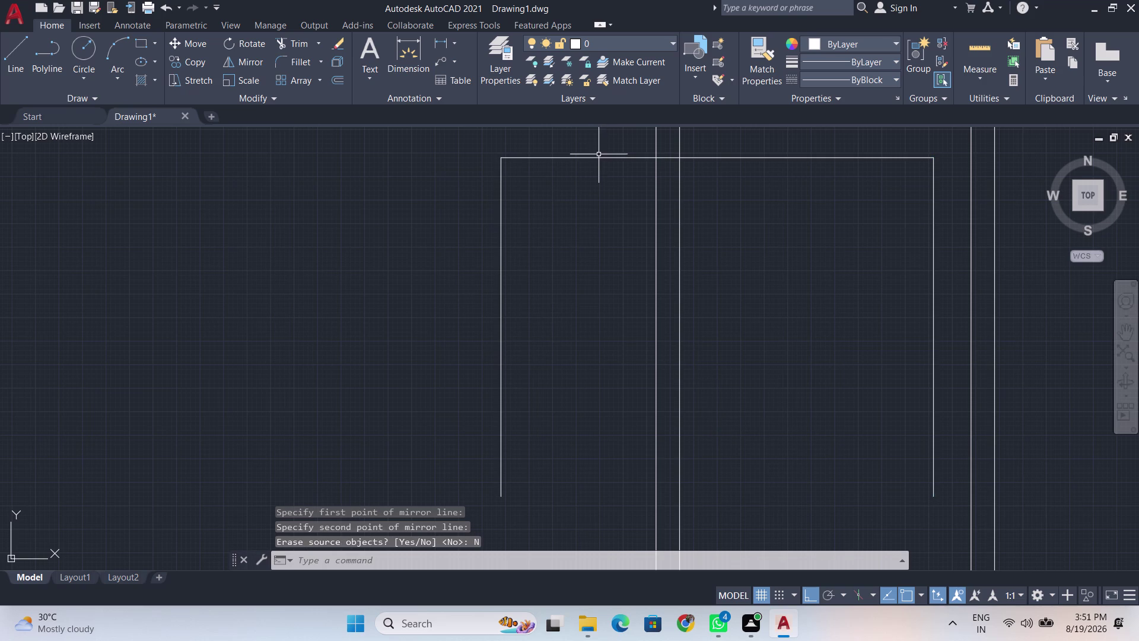
Erase the mirrored top and left panel lines.
click(599, 158)
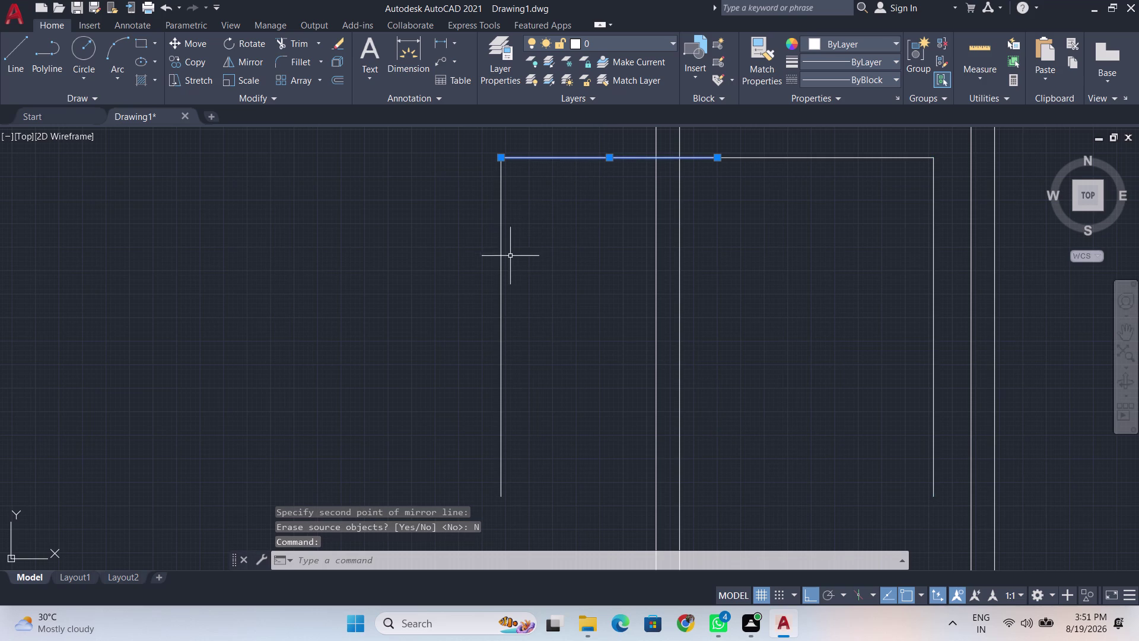
click(496, 276)
click(502, 273)
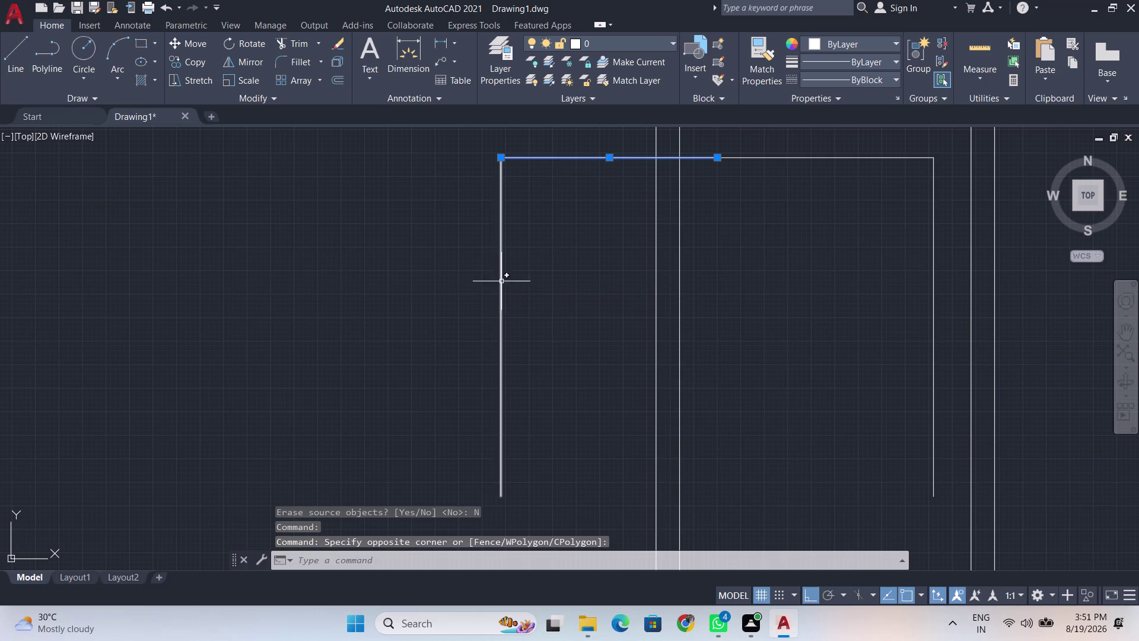
click(513, 288)
click(487, 290)
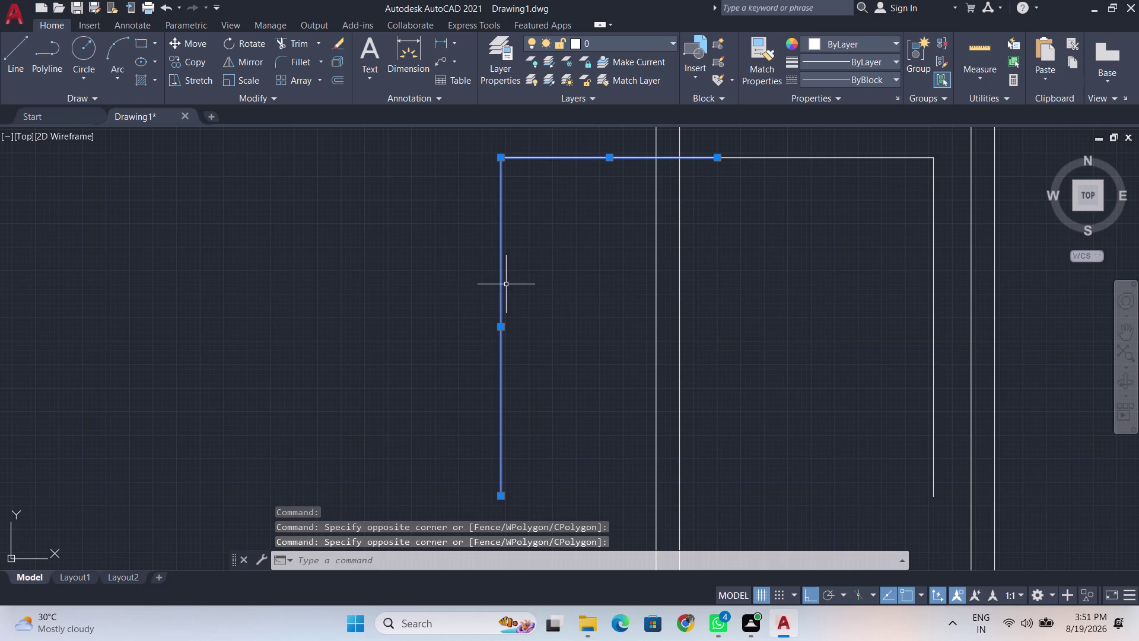
key(Delete)
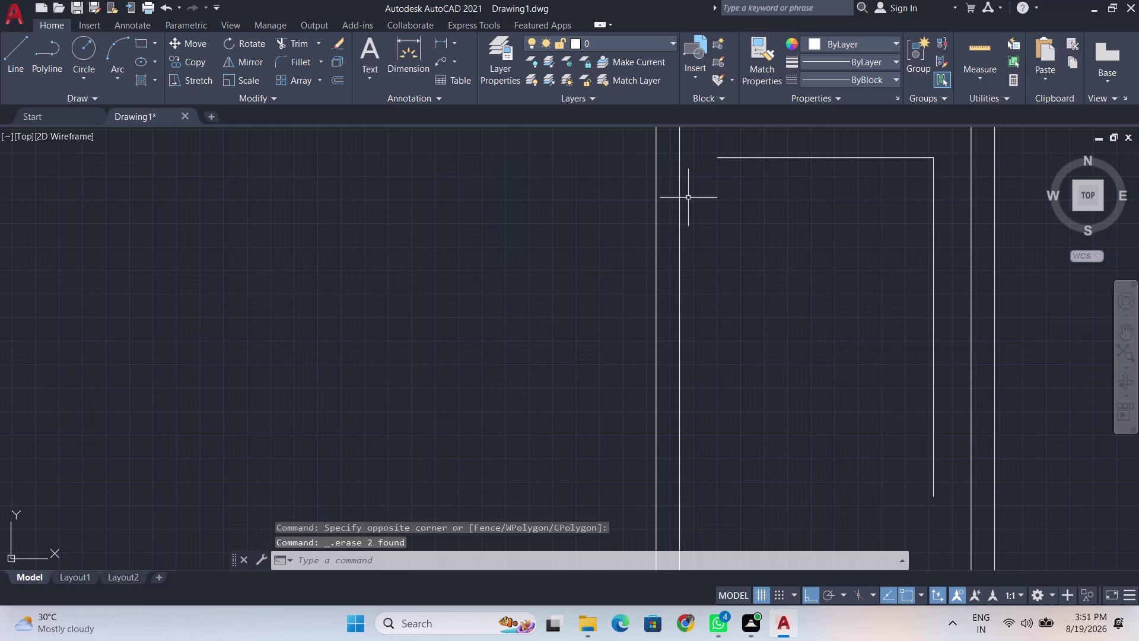
Draw the panel's left edge down from its top-left corner.
key(l)
key(Return)
click(718, 157)
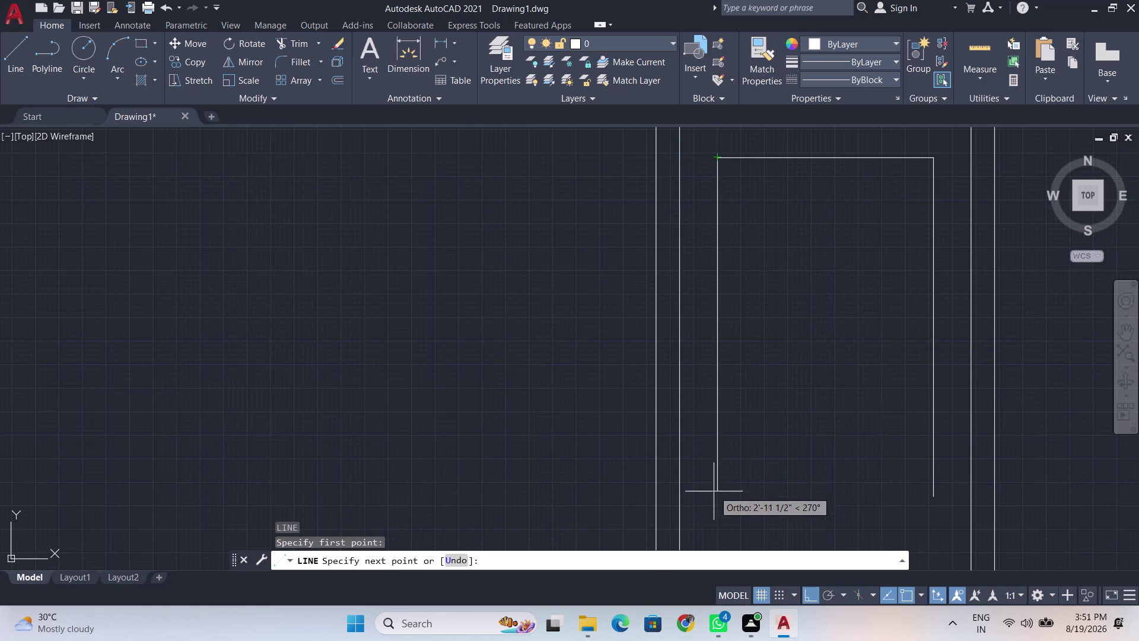
click(715, 533)
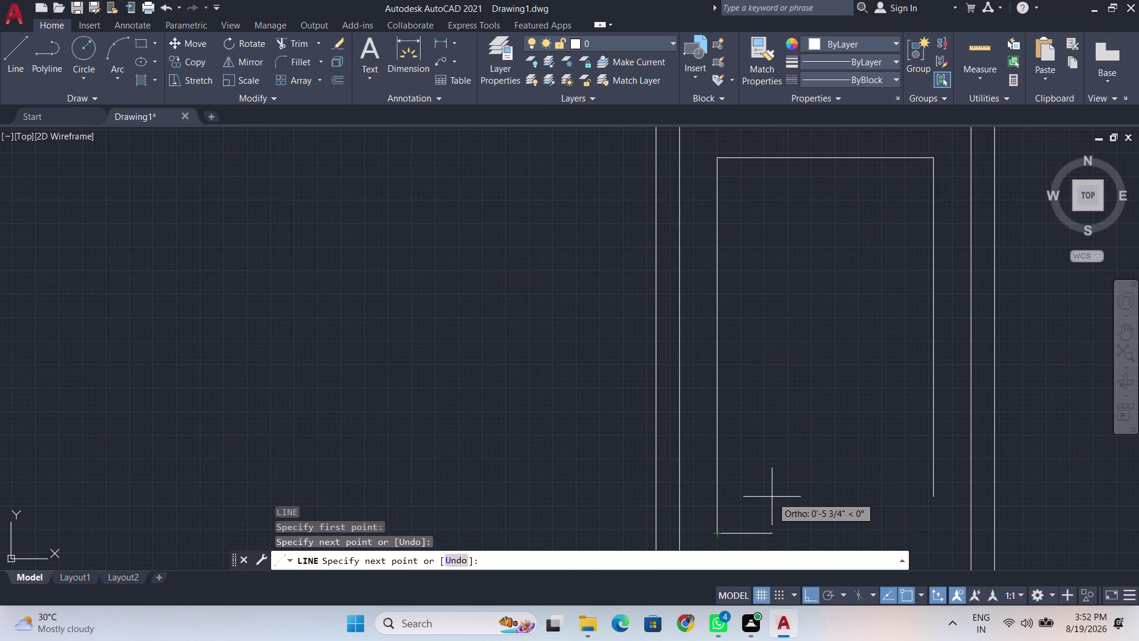
key(space)
Draw the panel's bottom edge from the right side's lower end across to the left edge.
key(Return)
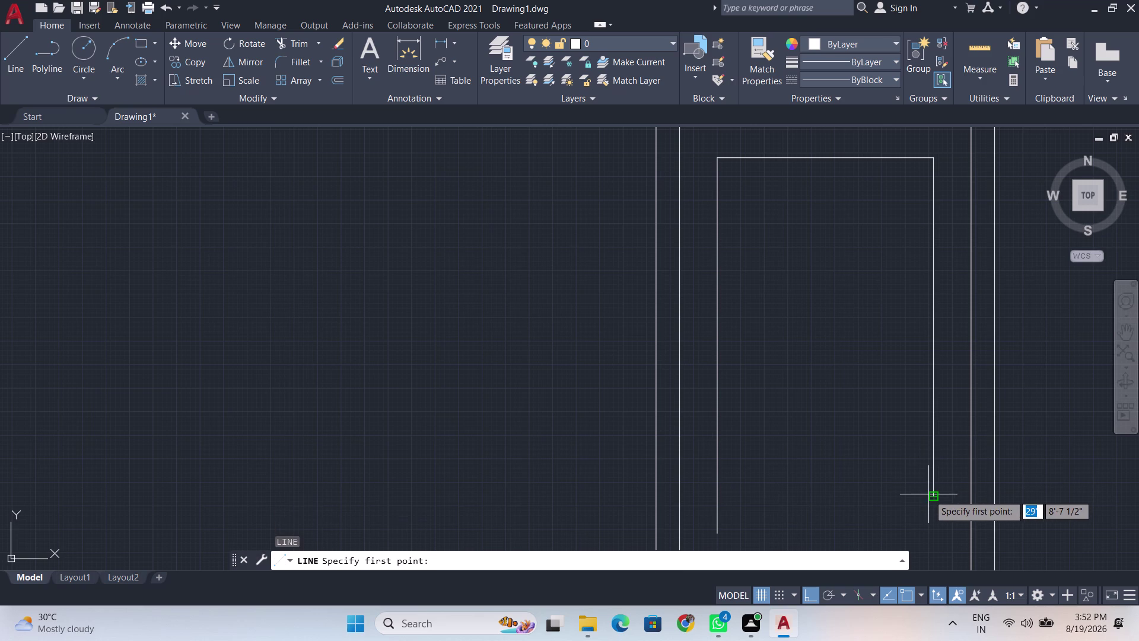
click(930, 491)
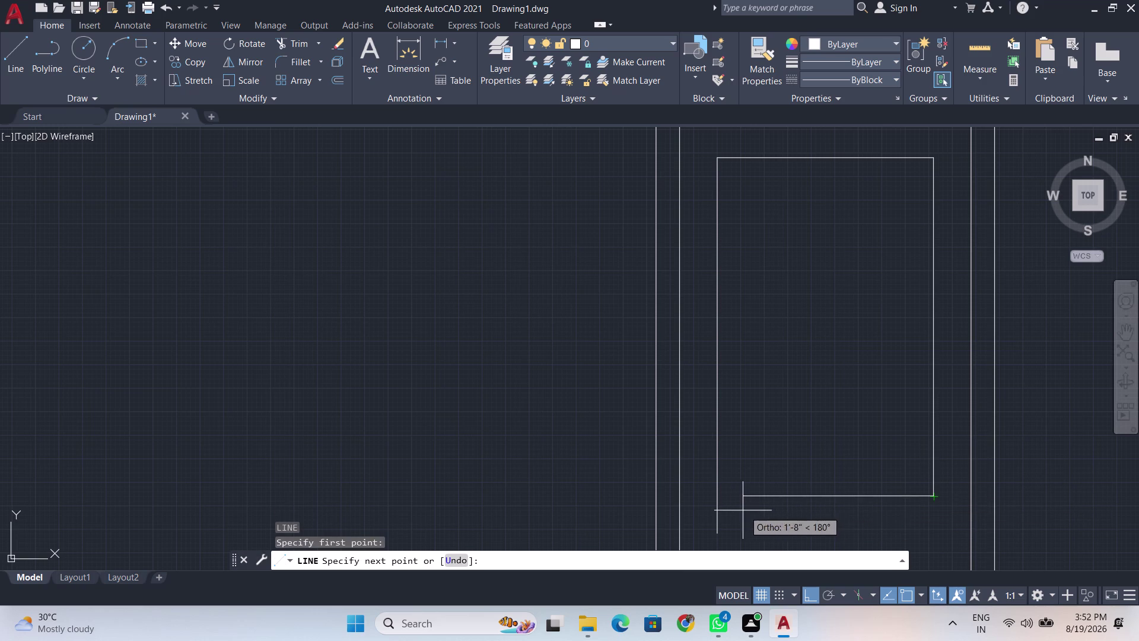
click(704, 504)
key(Return)
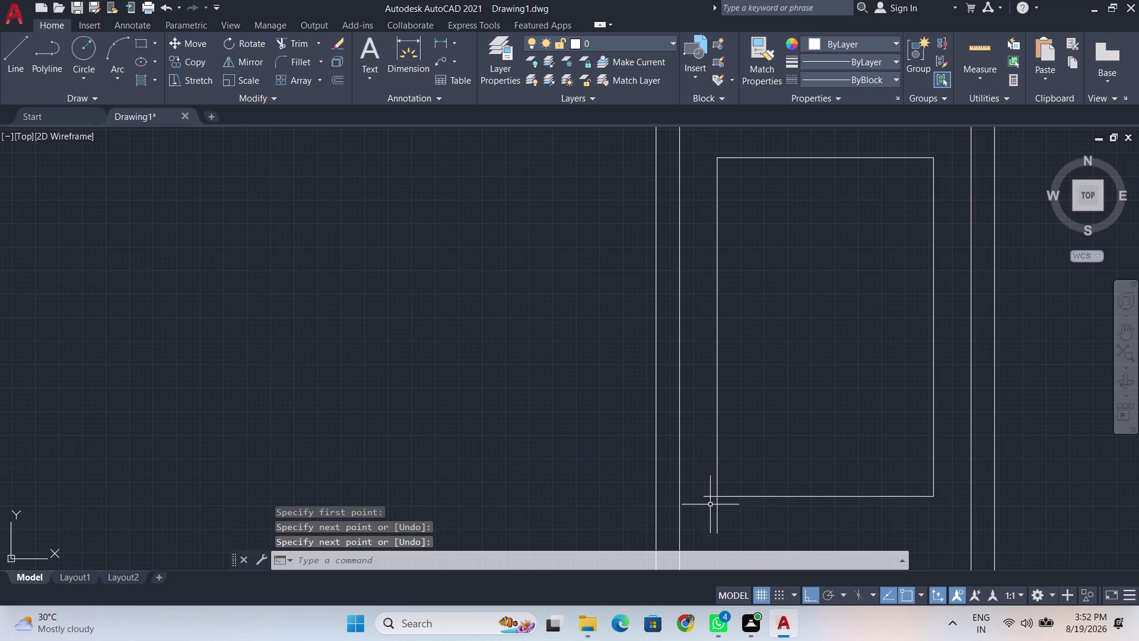
key(y)
key(BackSpace)
text(tr)
key(Return)
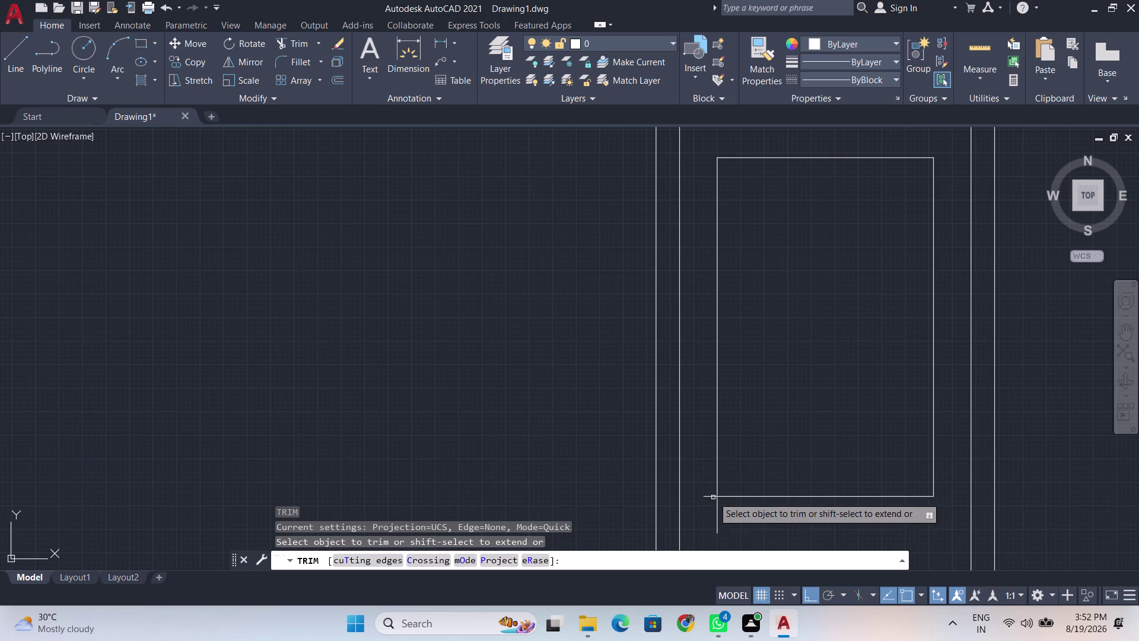
Fence-trim the overhanging stub at the panel's lower-left corner, then recentre the view on the panel.
scroll(up, 3)
drag(706, 488, 745, 549)
key(Return)
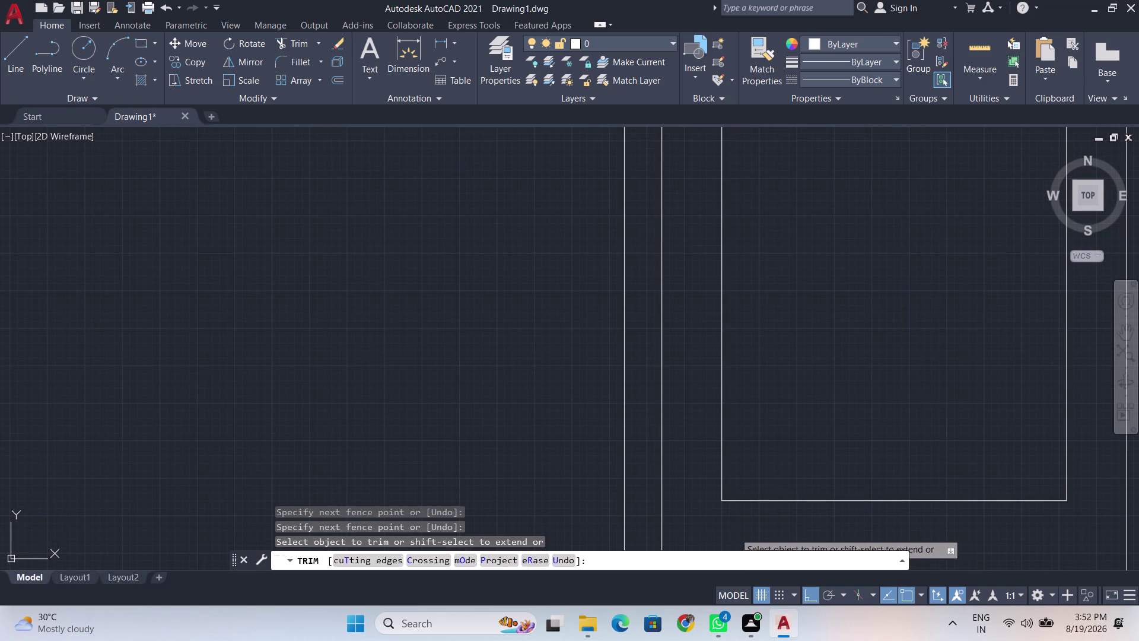
scroll(down, 3)
middle_drag(743, 515, 735, 320)
scroll(down, 3)
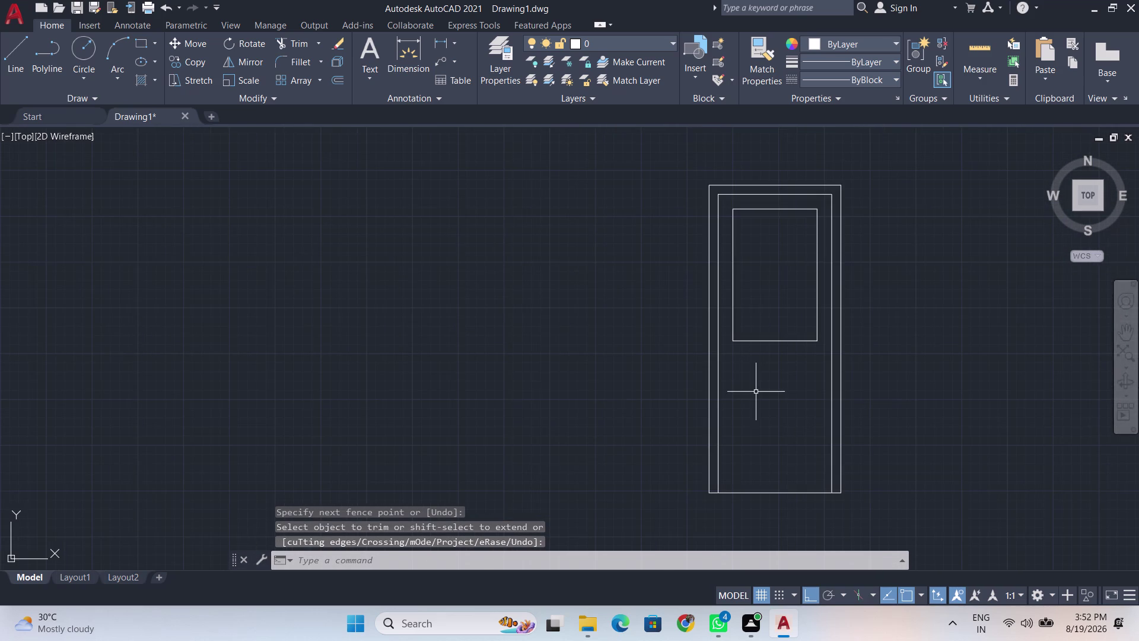
middle_drag(756, 392, 637, 384)
scroll(up, 3)
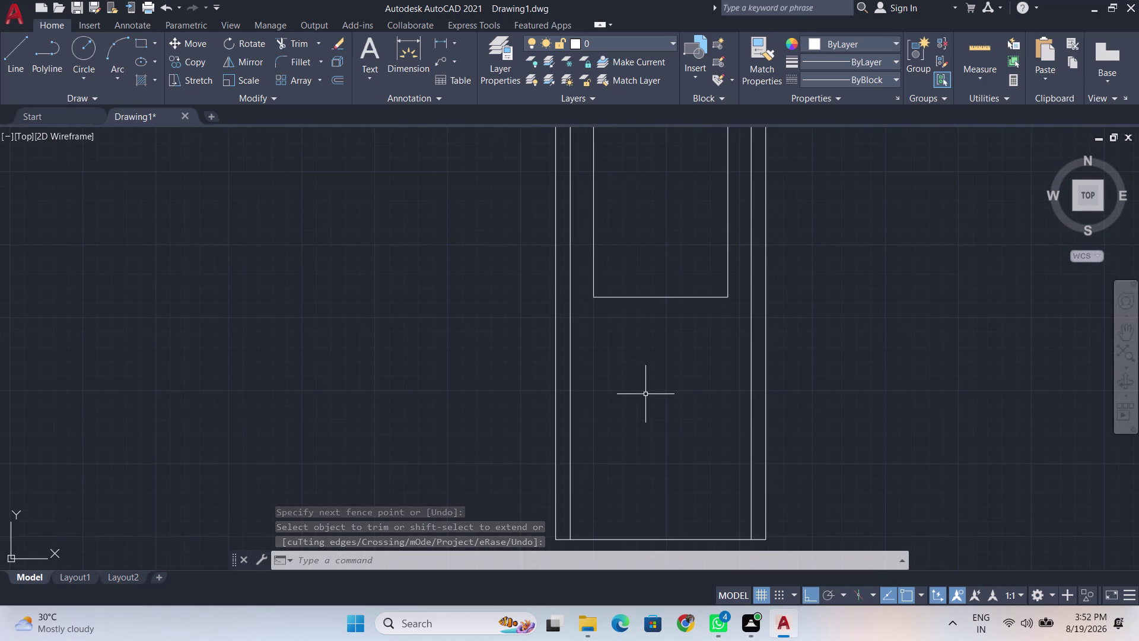
scroll(down, 3)
middle_drag(669, 385, 621, 411)
scroll(up, 3)
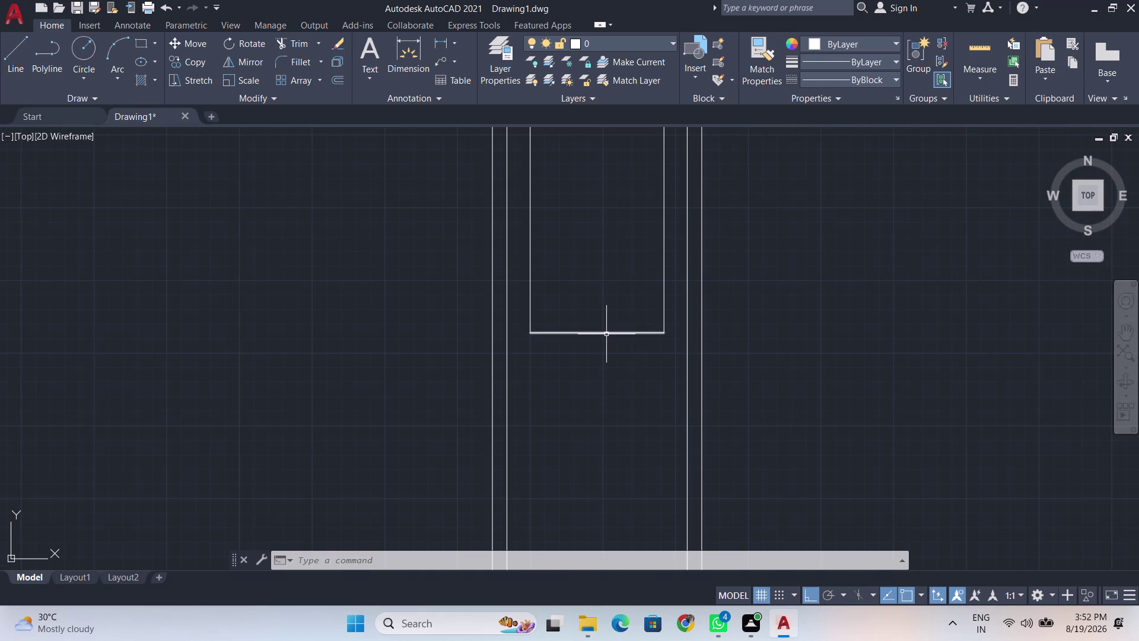
middle_drag(623, 332, 624, 422)
drag(626, 440, 619, 416)
Select all four upper panel edges and make them an unnamed group with G.
click(579, 197)
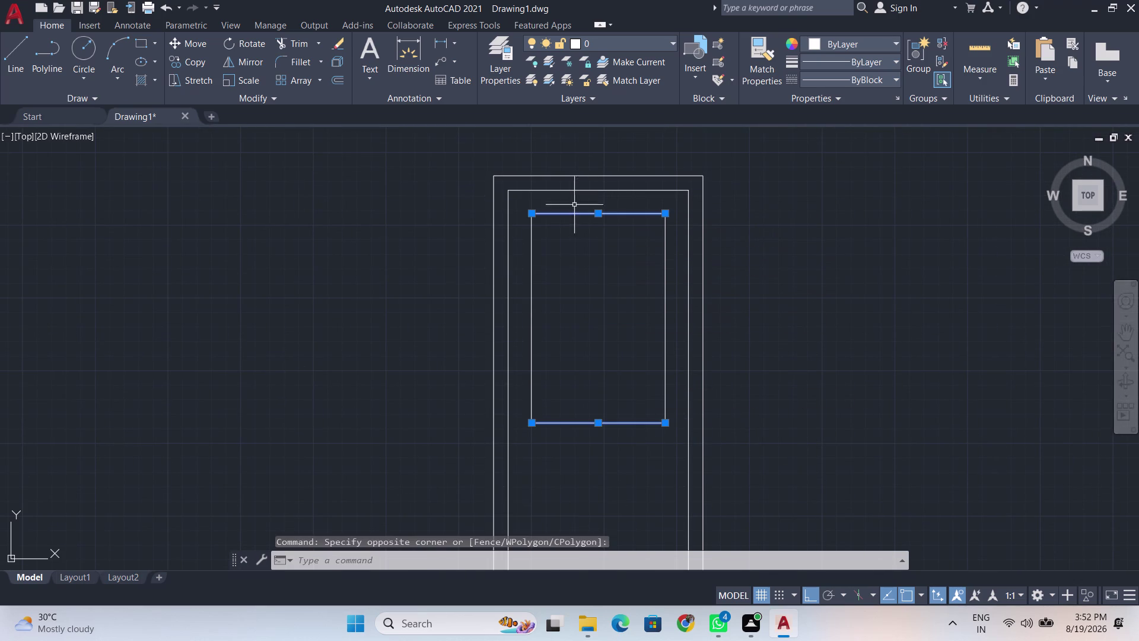
click(526, 296)
click(676, 302)
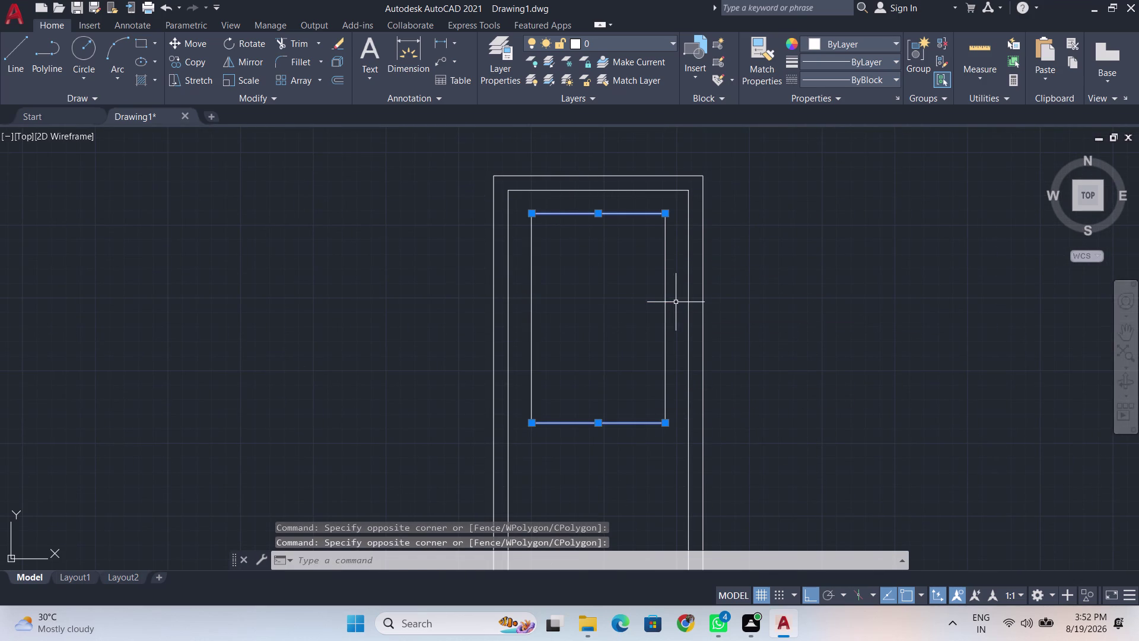
click(621, 308)
drag(670, 301, 643, 302)
drag(670, 307, 660, 307)
click(530, 310)
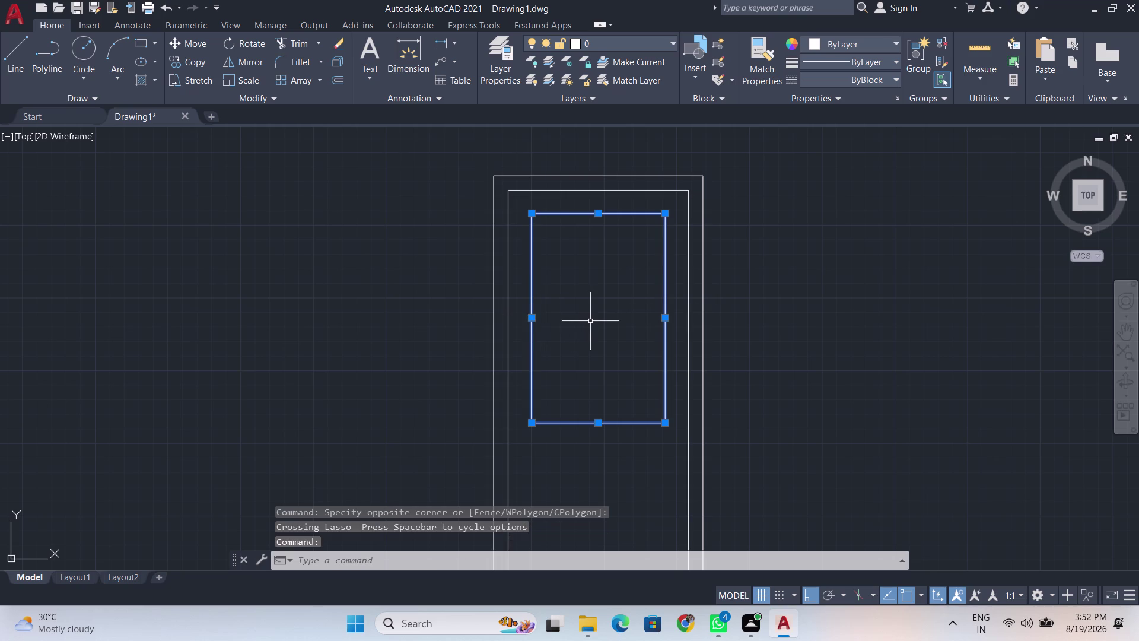
key(g)
key(Return)
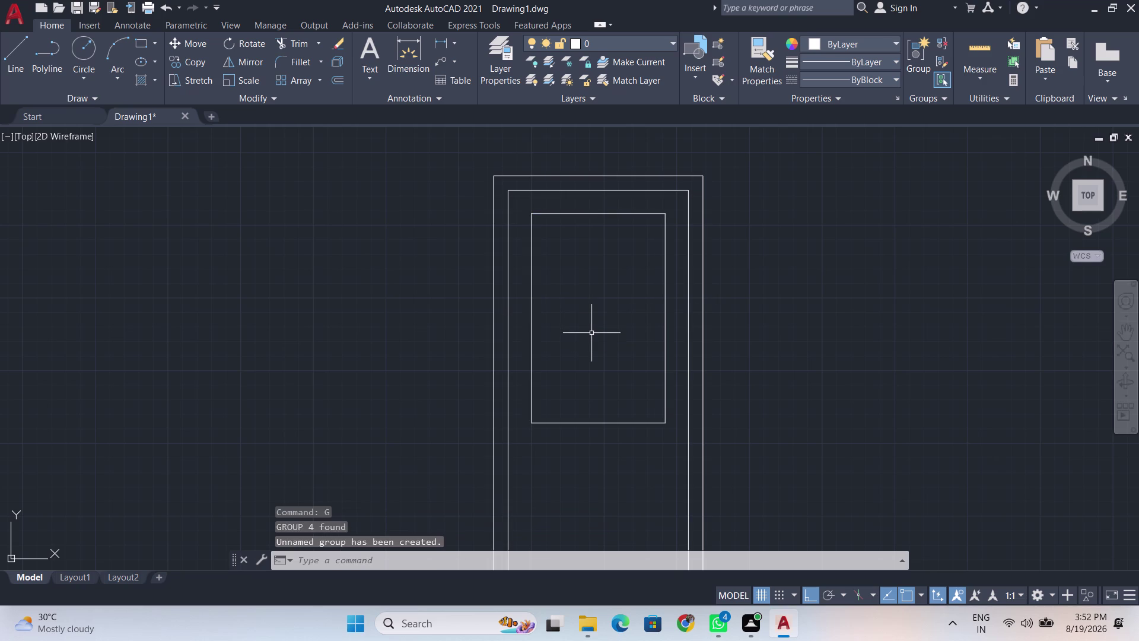
Start OFFSET with a distance of 0.5.
text(off)
key(Return)
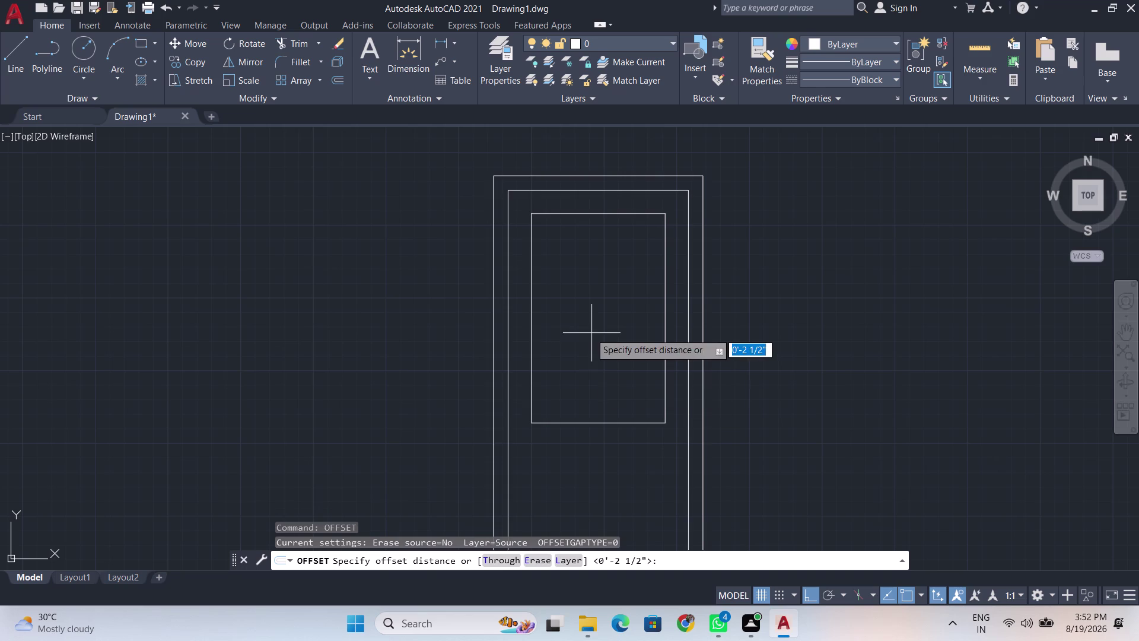
click(663, 423)
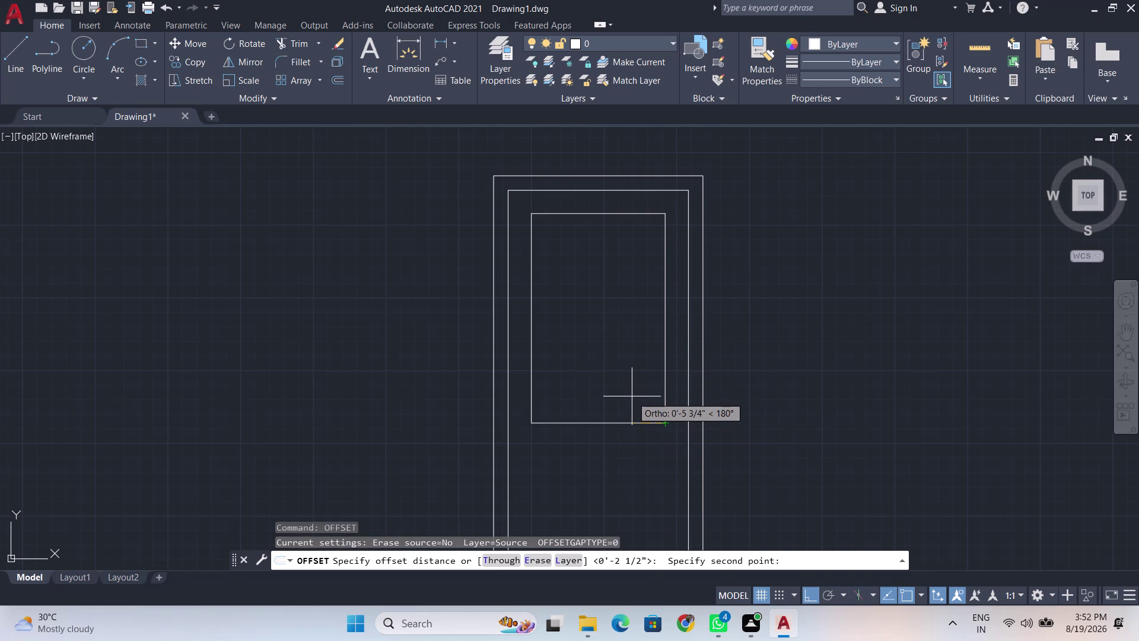
key(BackSpace)
key(BackSpace)
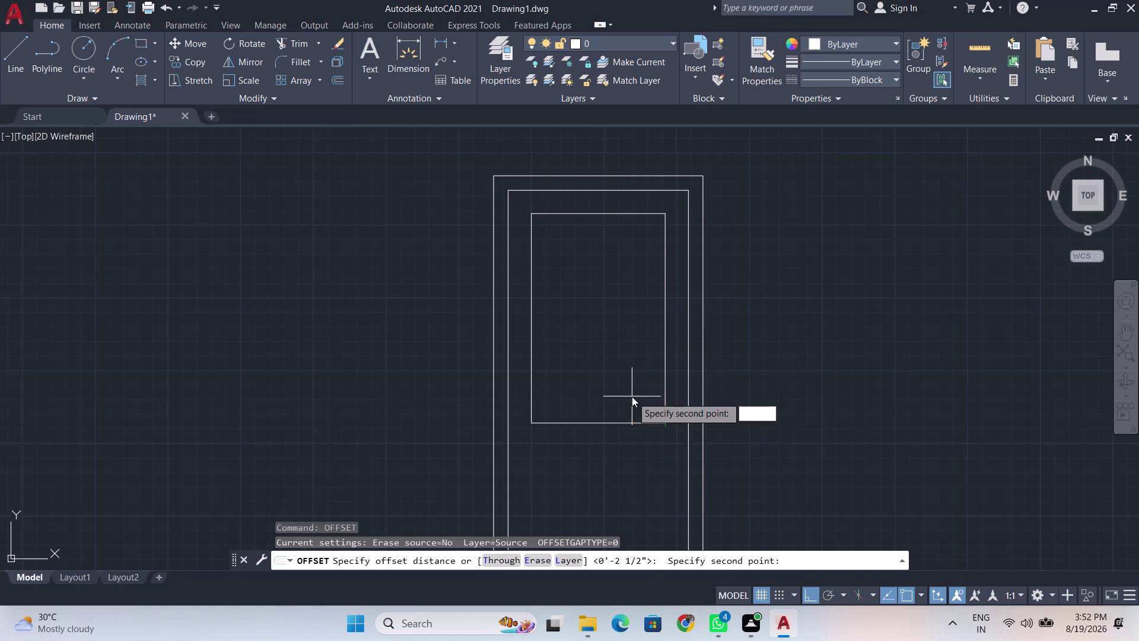
text(0.)
key(5)
key(Return)
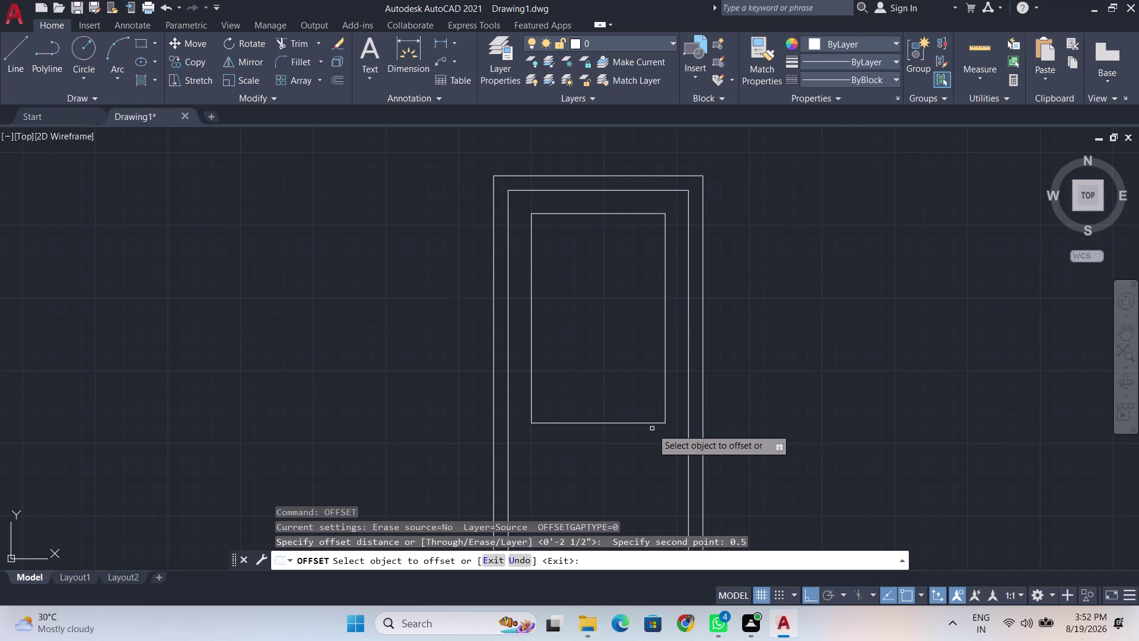
Offset the panel's bottom, right, left and top edges by 0.5.
click(651, 422)
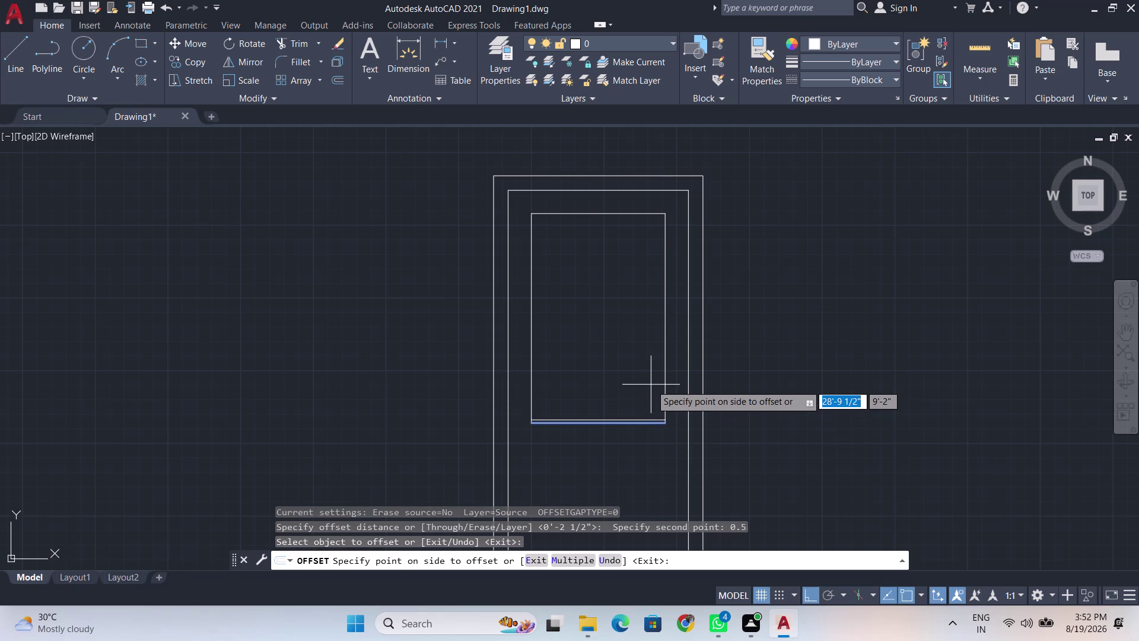
click(651, 384)
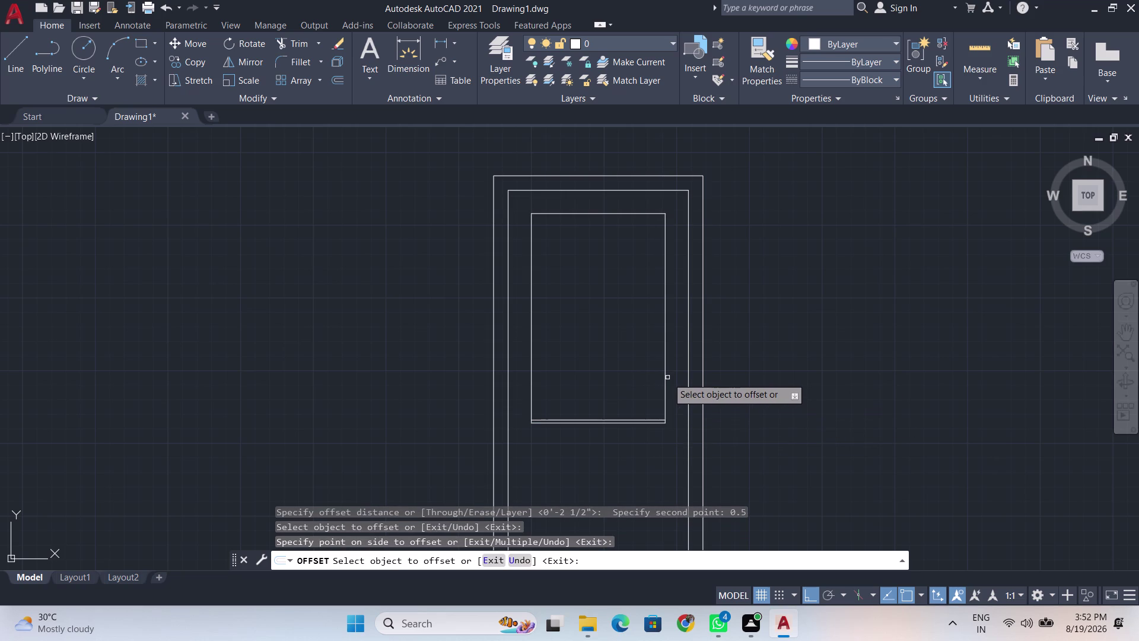
click(666, 377)
click(654, 381)
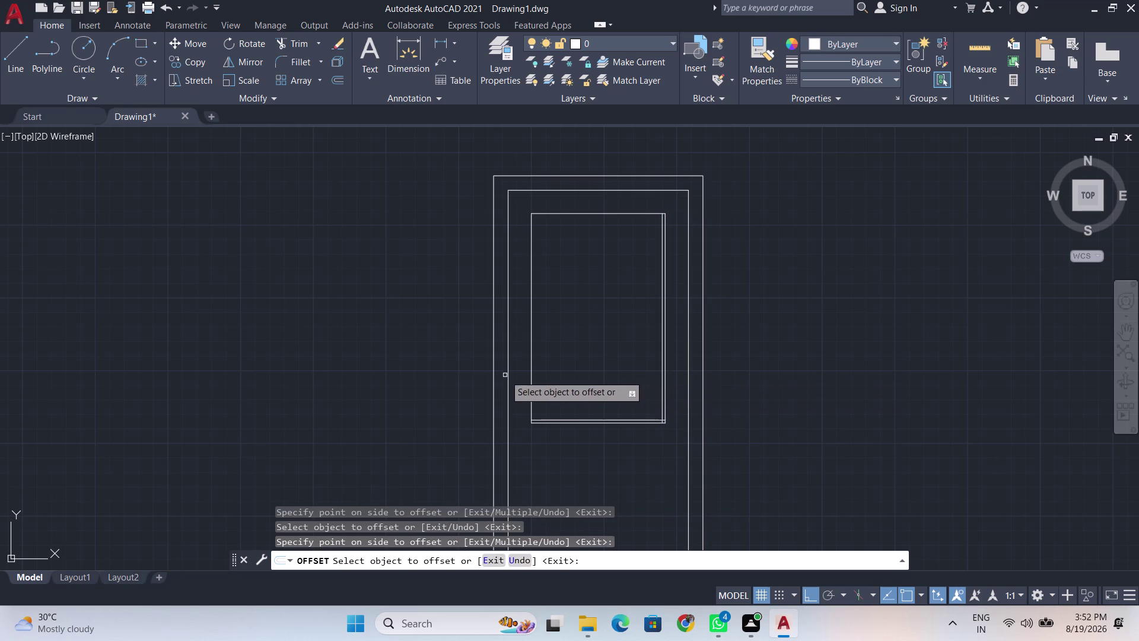
click(530, 372)
click(539, 372)
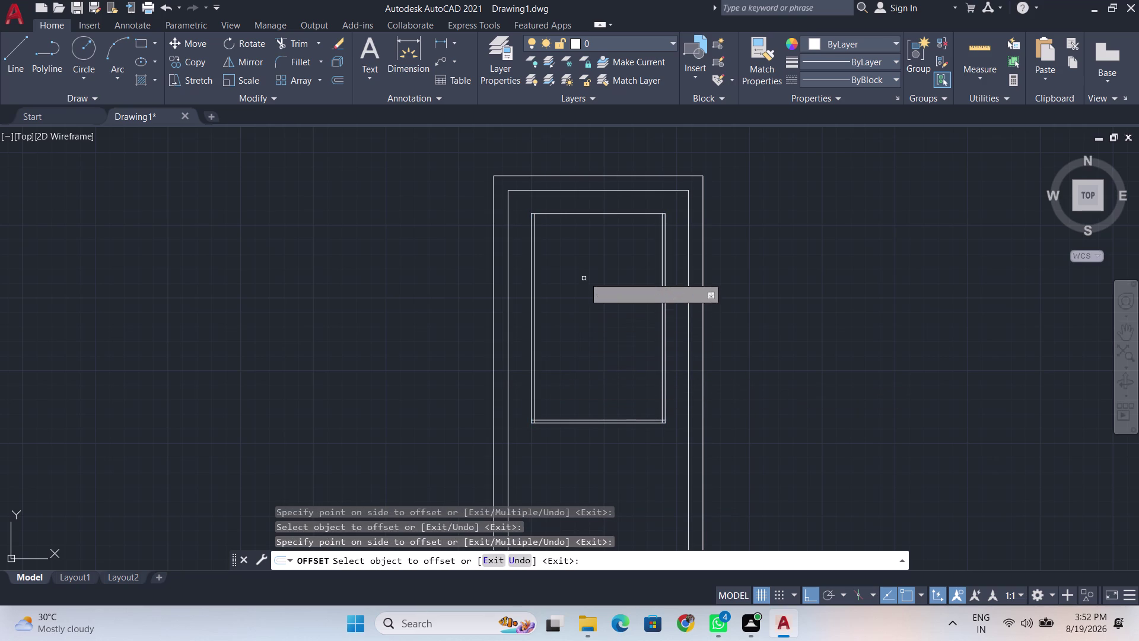
click(600, 211)
click(597, 224)
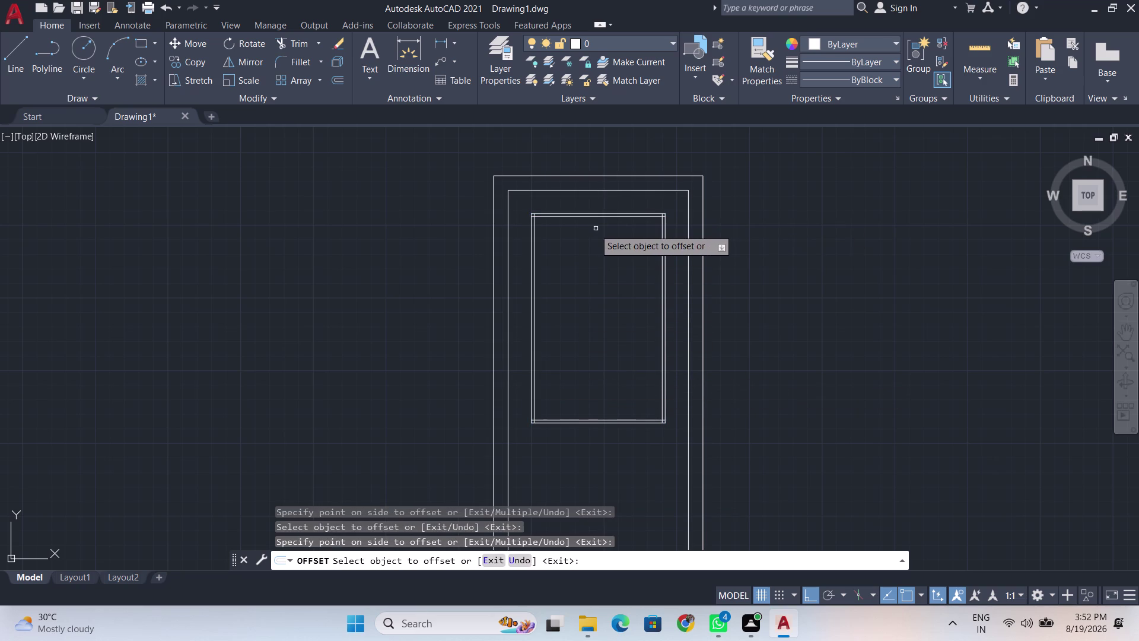
key(space)
Zoom and pan to the empty lower half of the door below the upper panel.
scroll(down, 3)
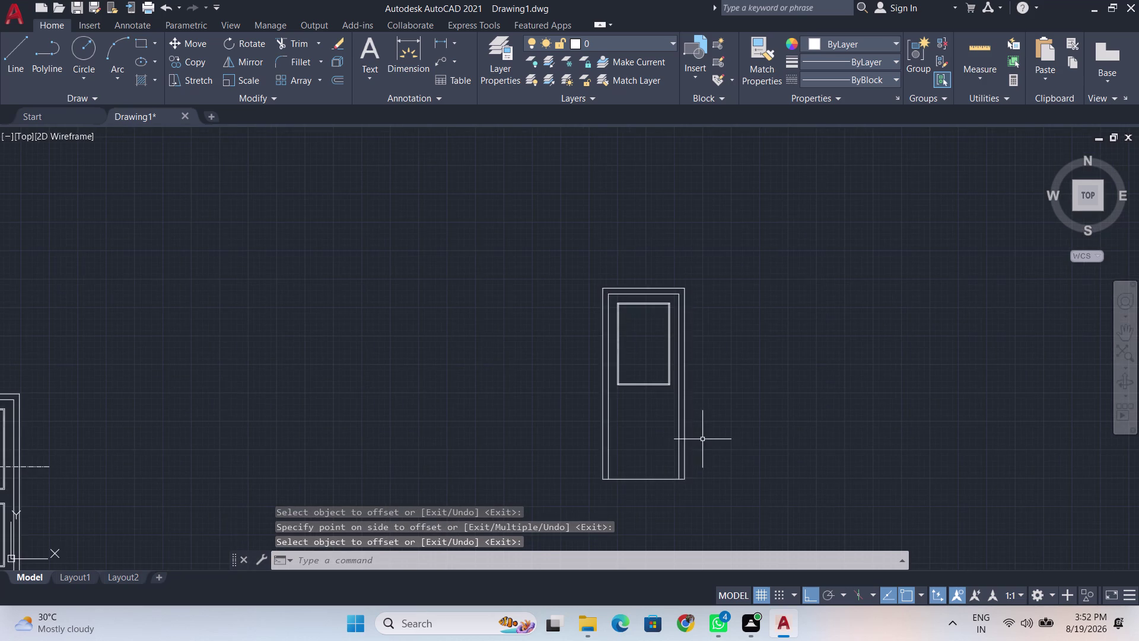
scroll(up, 3)
scroll(up, 3)
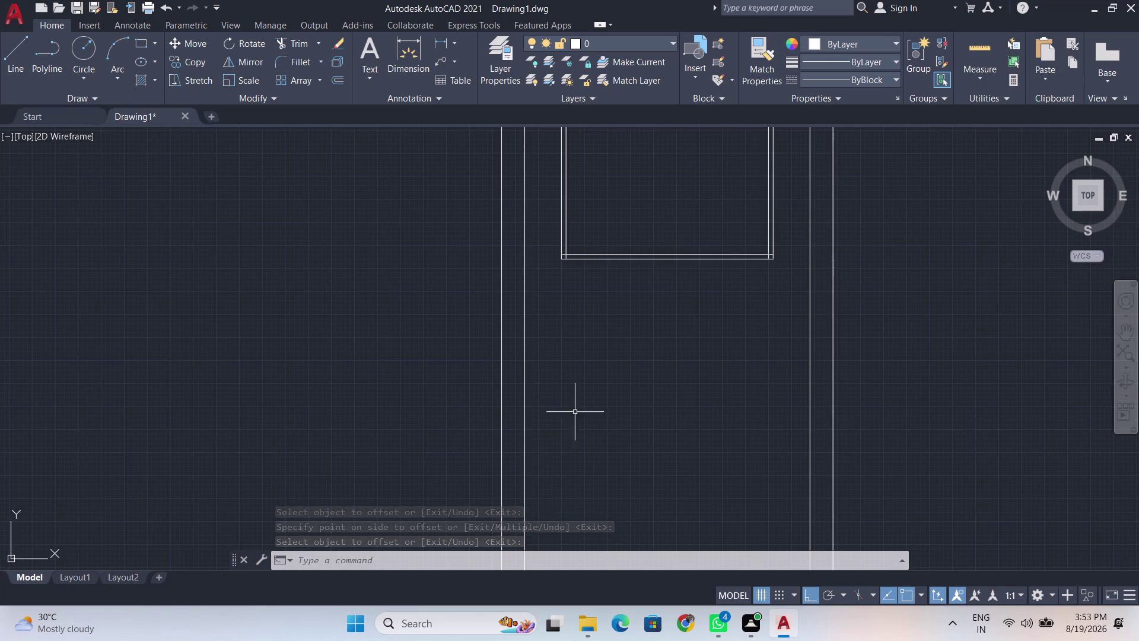
scroll(down, 3)
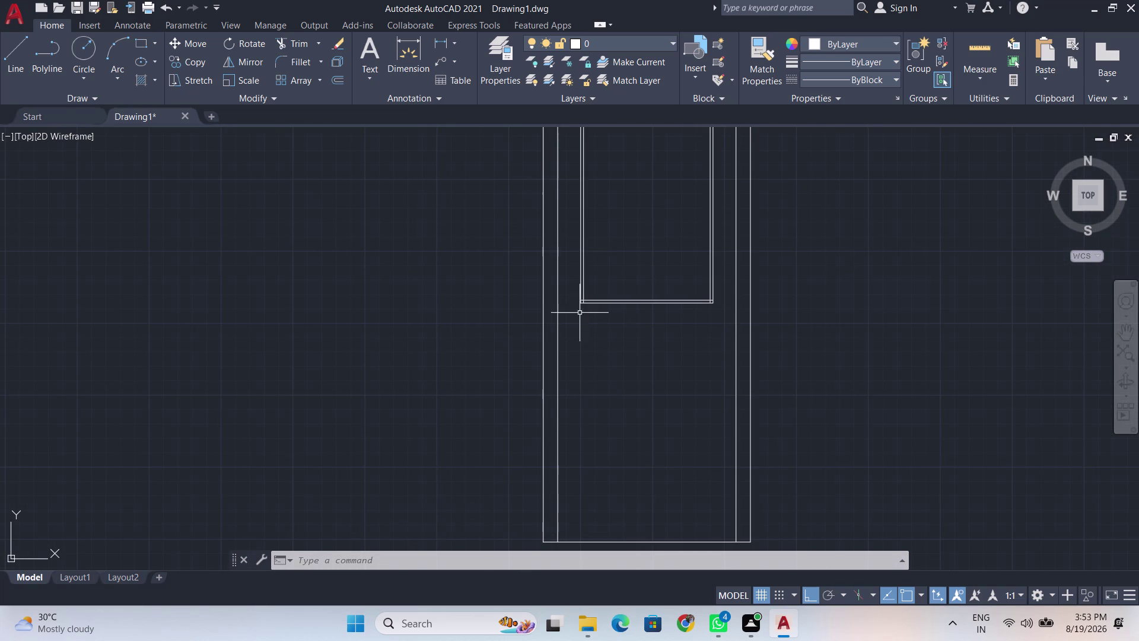
scroll(up, 3)
scroll(up, 3)
scroll(up, 3)
scroll(down, 3)
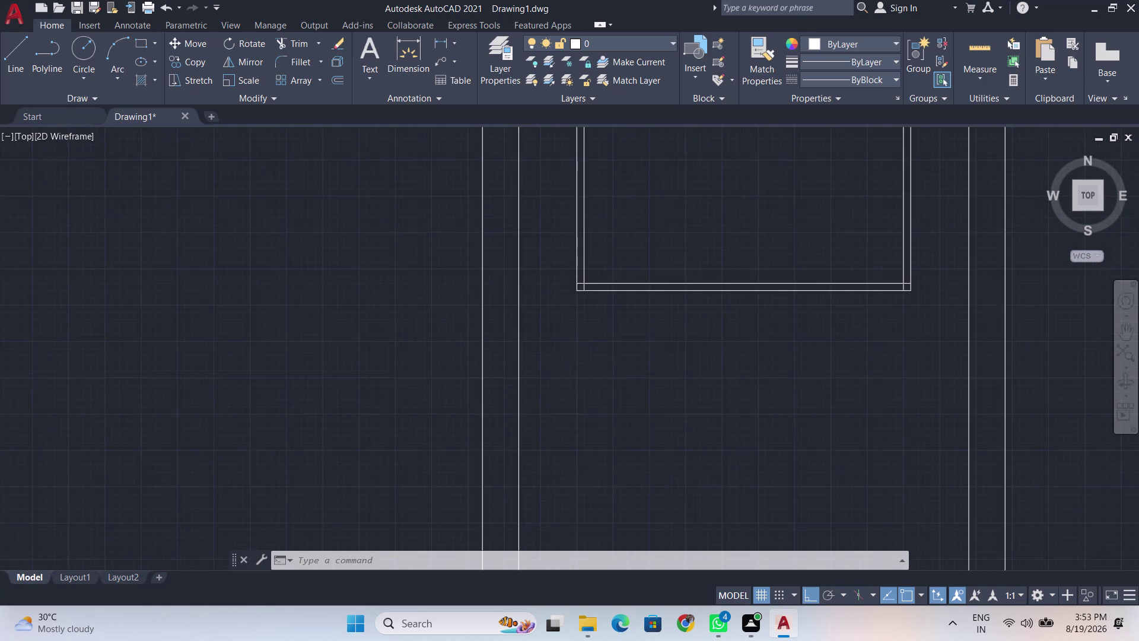
middle_drag(587, 372, 609, 261)
scroll(up, 3)
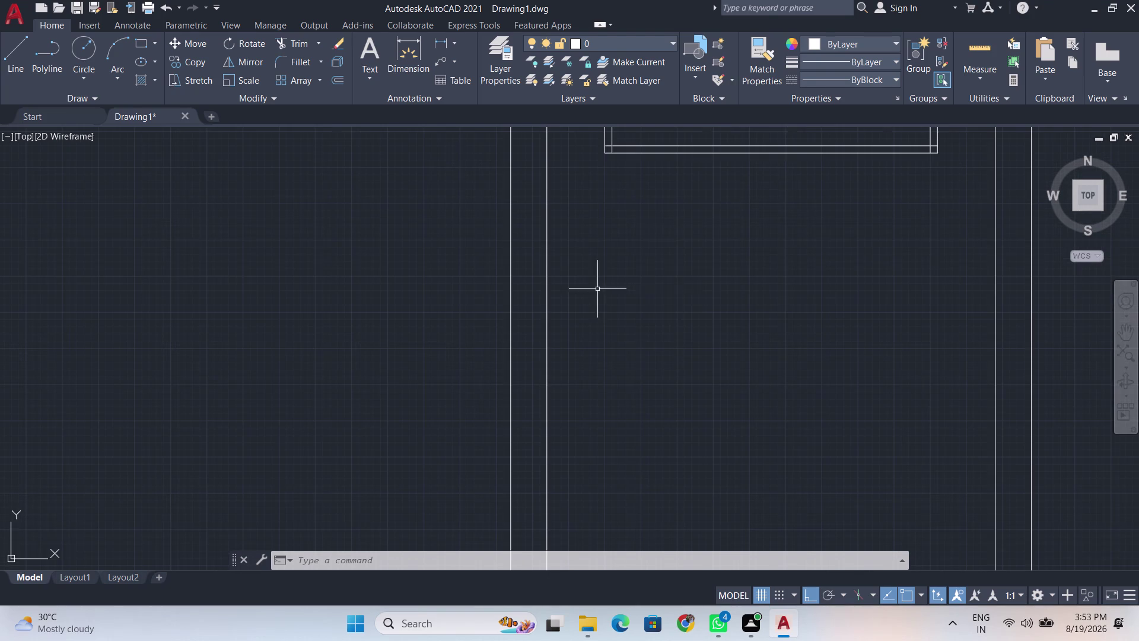
Start a LINE at the upper panel's corner and draw 6" downward.
key(l)
key(Return)
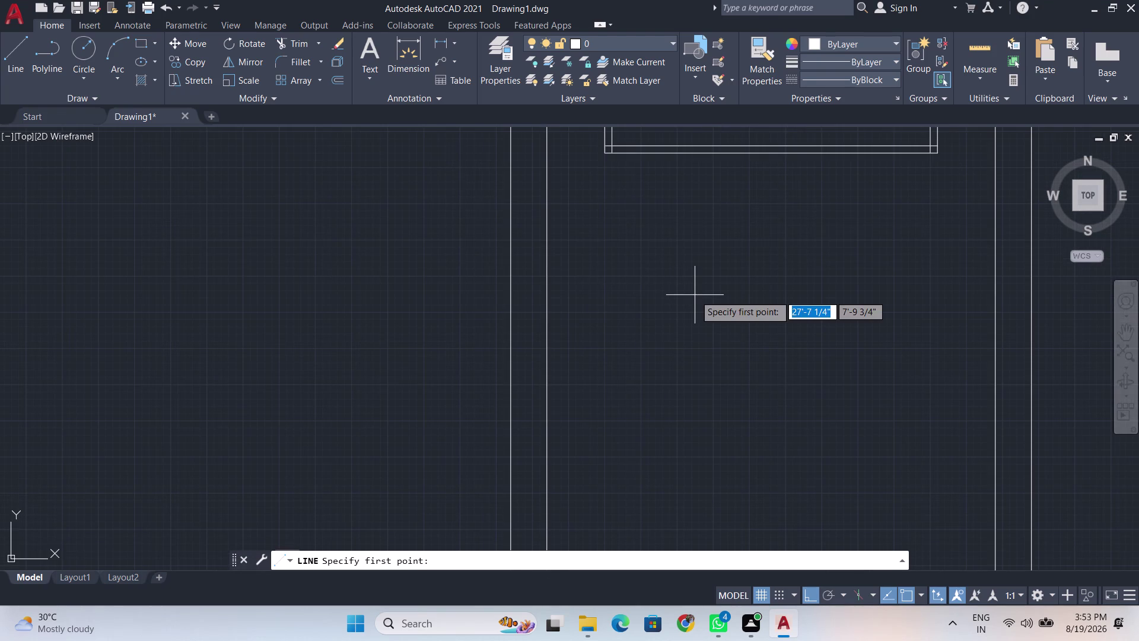
click(604, 155)
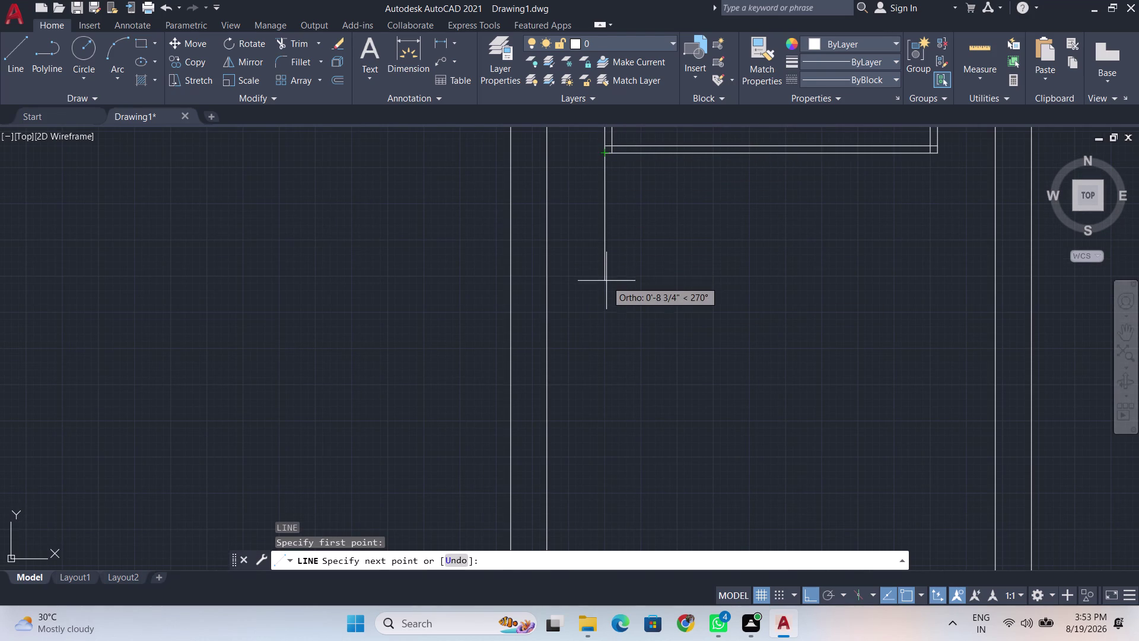
key(BackSpace)
key(6)
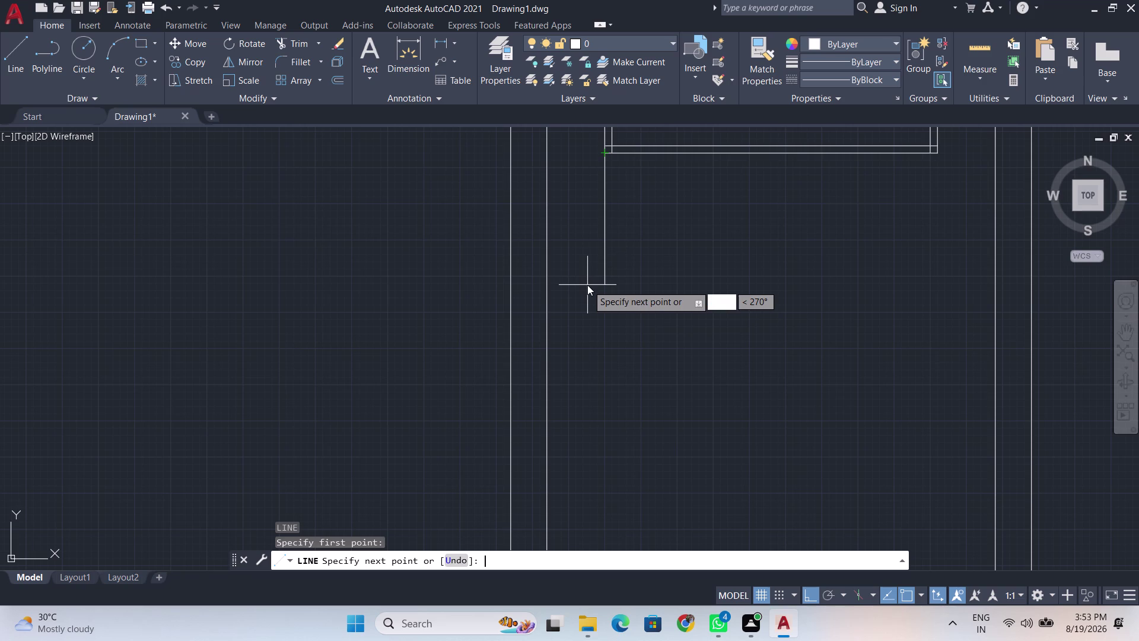
key(shift+quotedbl)
key(Return)
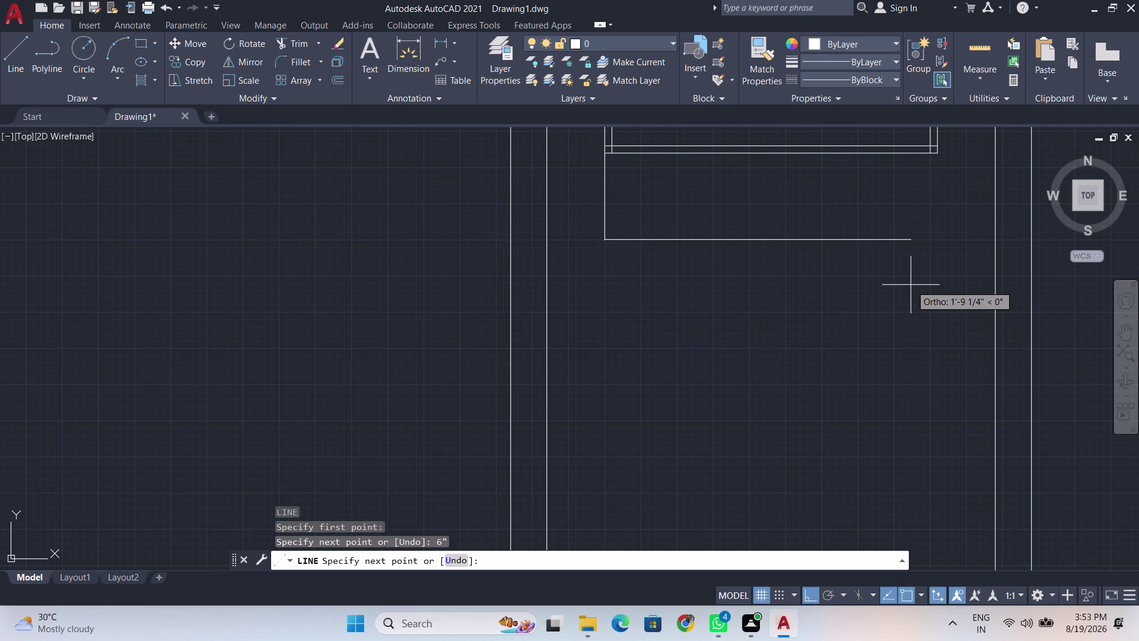
Continue the line 1'11" right, then 2'4" down.
key(BackSpace)
key(1)
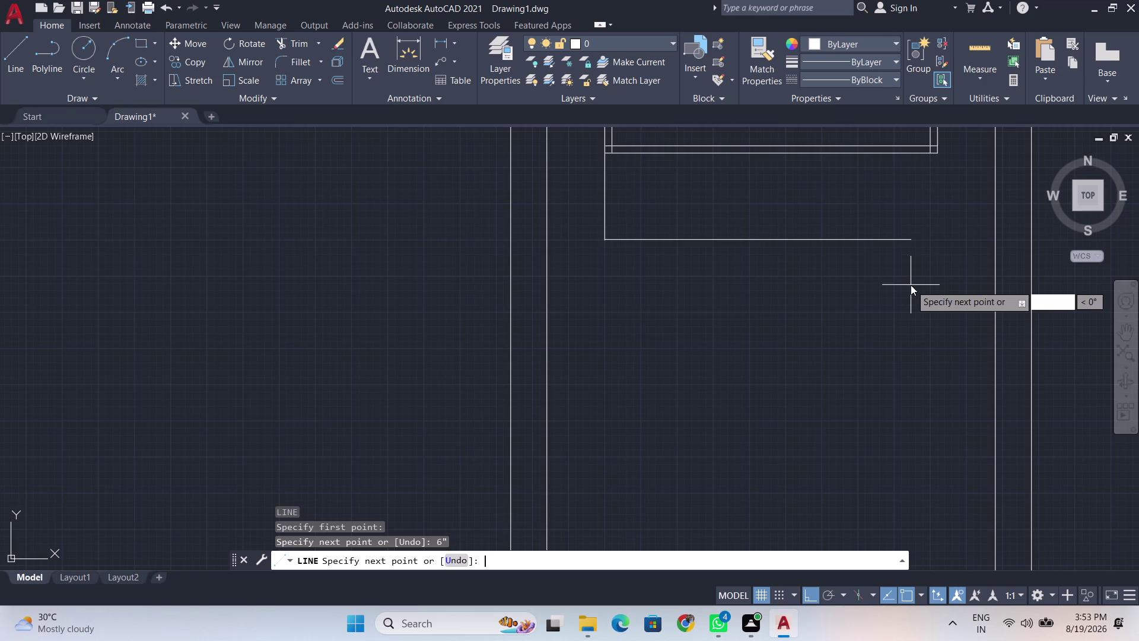
key(apostrophe)
text(11")
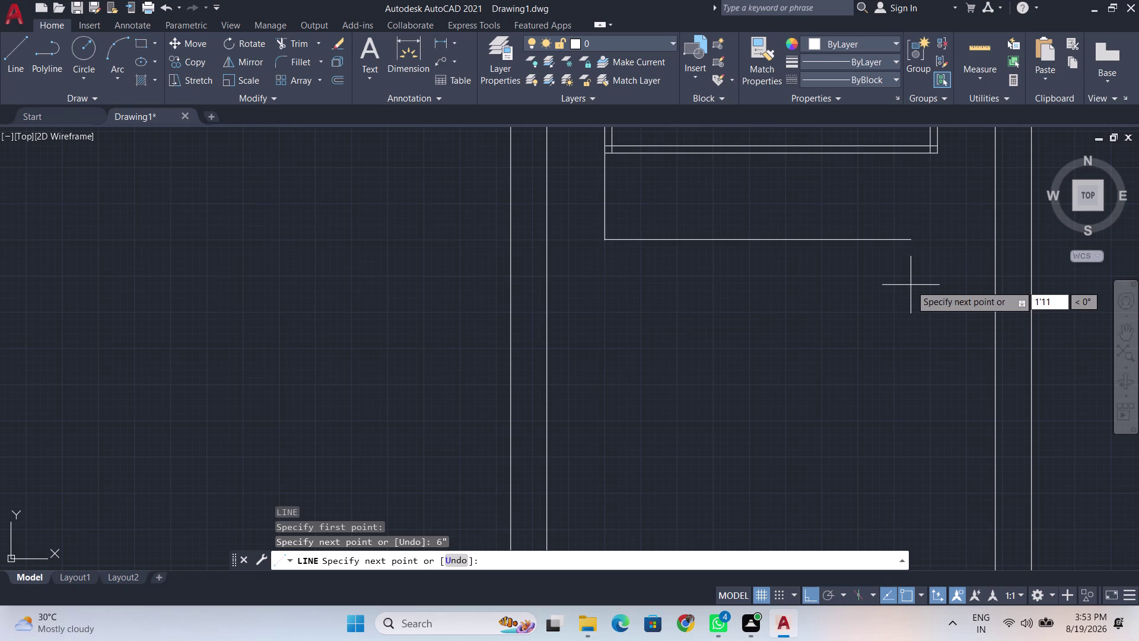
key(Return)
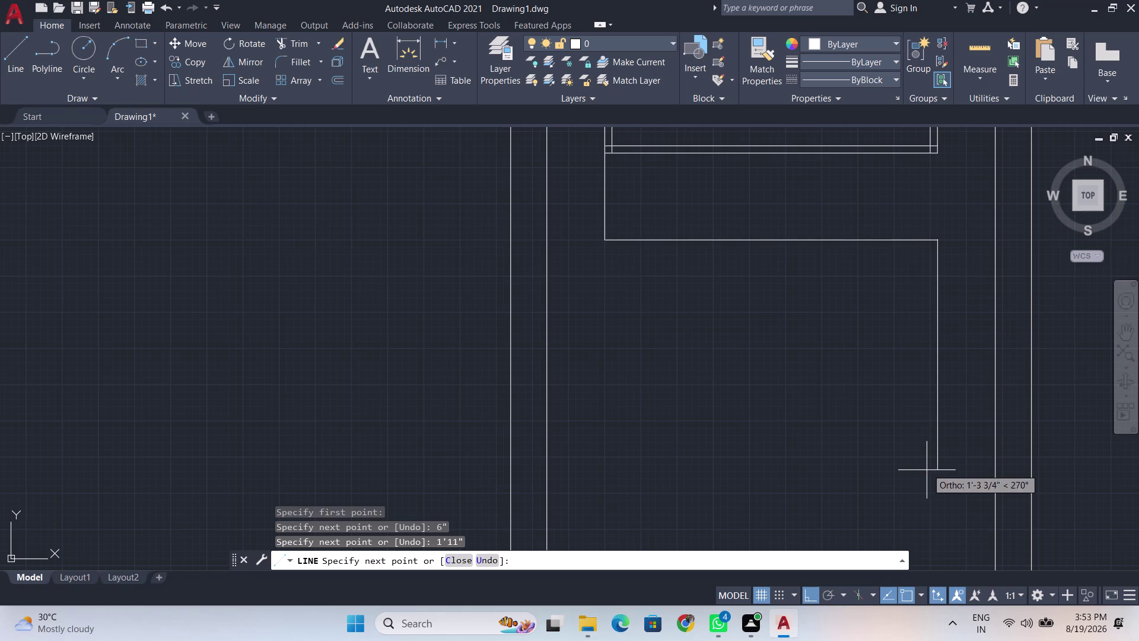
scroll(down, 3)
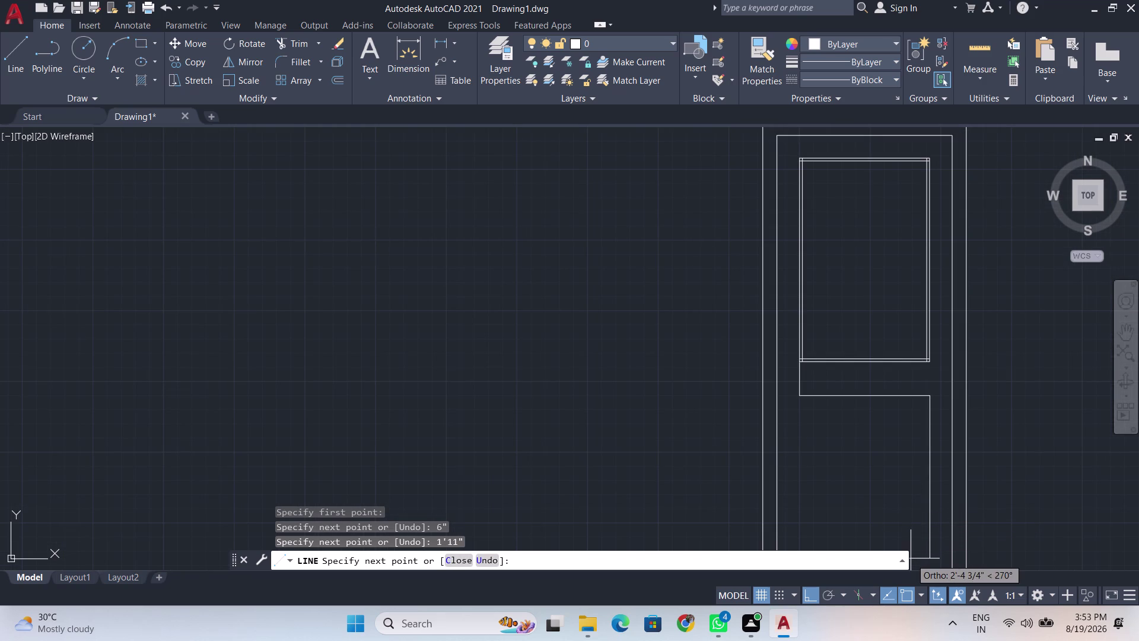
middle_drag(911, 533, 911, 382)
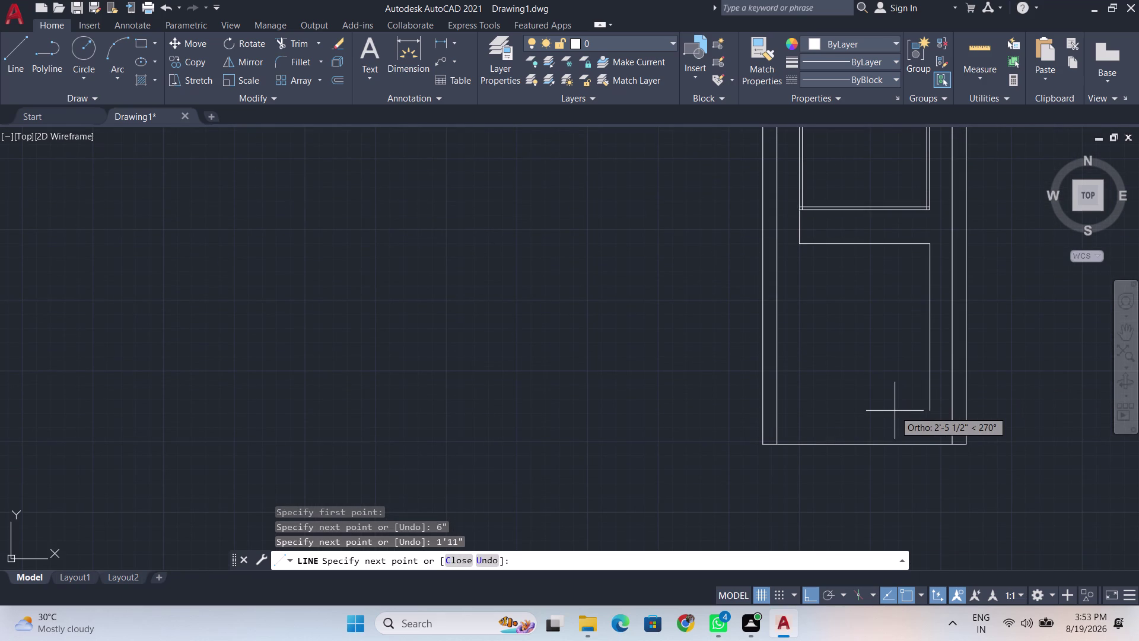
key(BackSpace)
key(2)
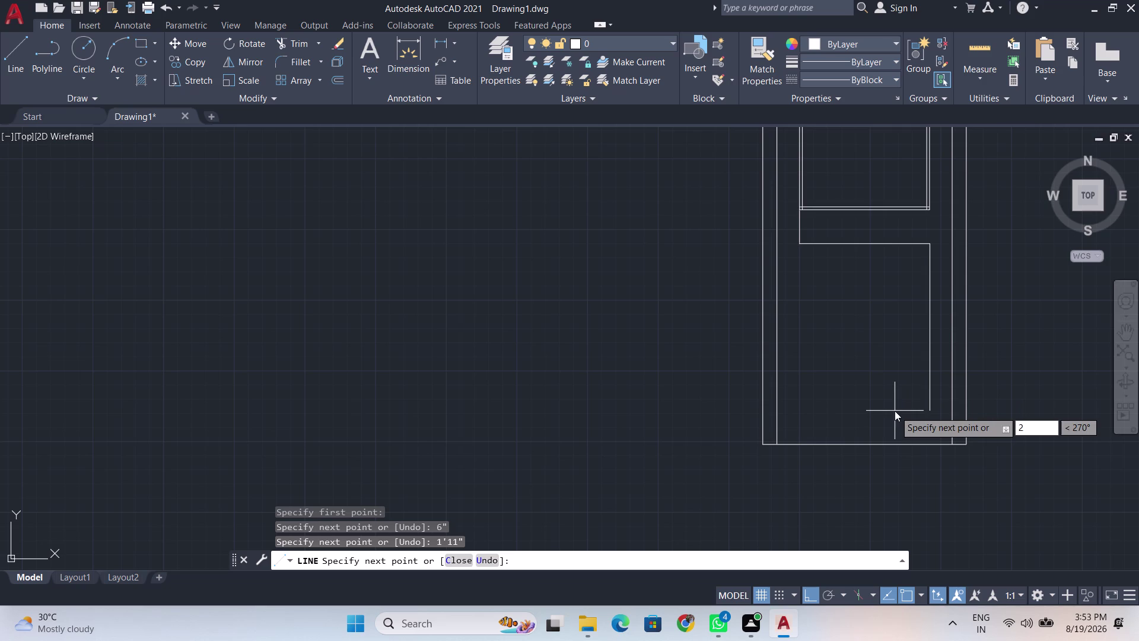
key(apostrophe)
key(4)
key(shift+quotedbl)
key(Return)
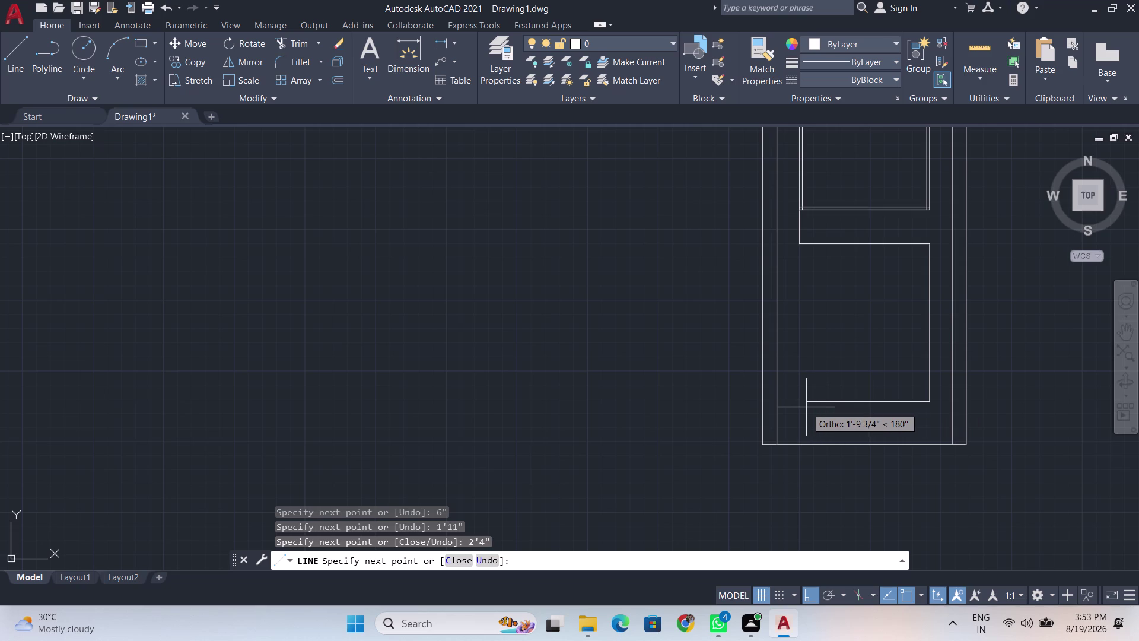
Draw 1'11" left, correcting a mistyped length, then close the panel back at the start.
key(BackSpace)
key(1)
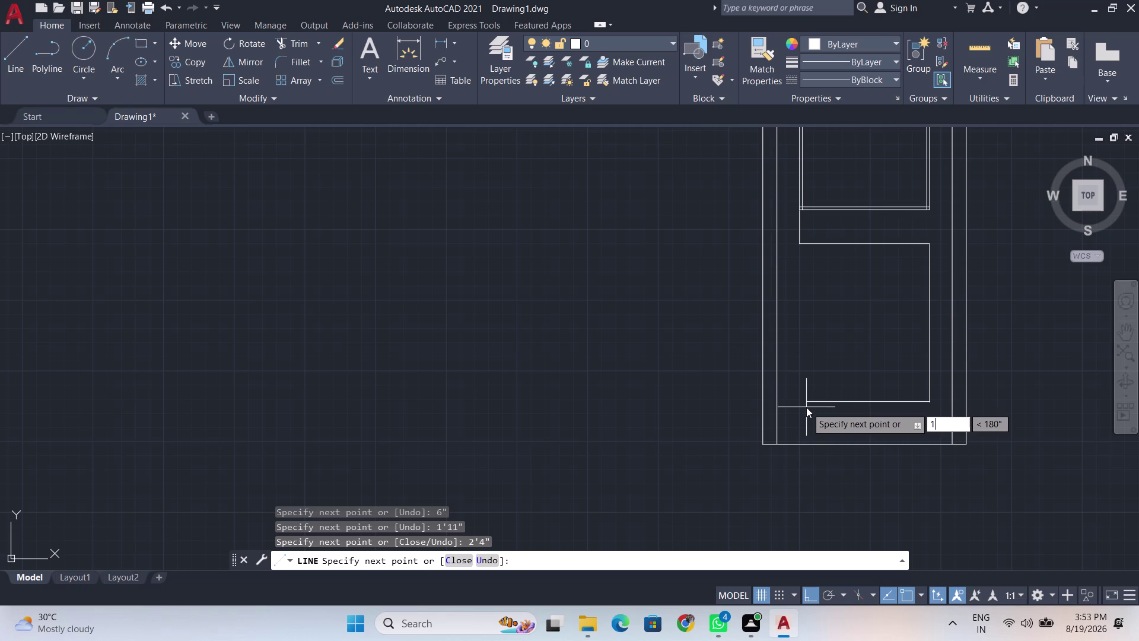
key(apostrophe)
text(11')
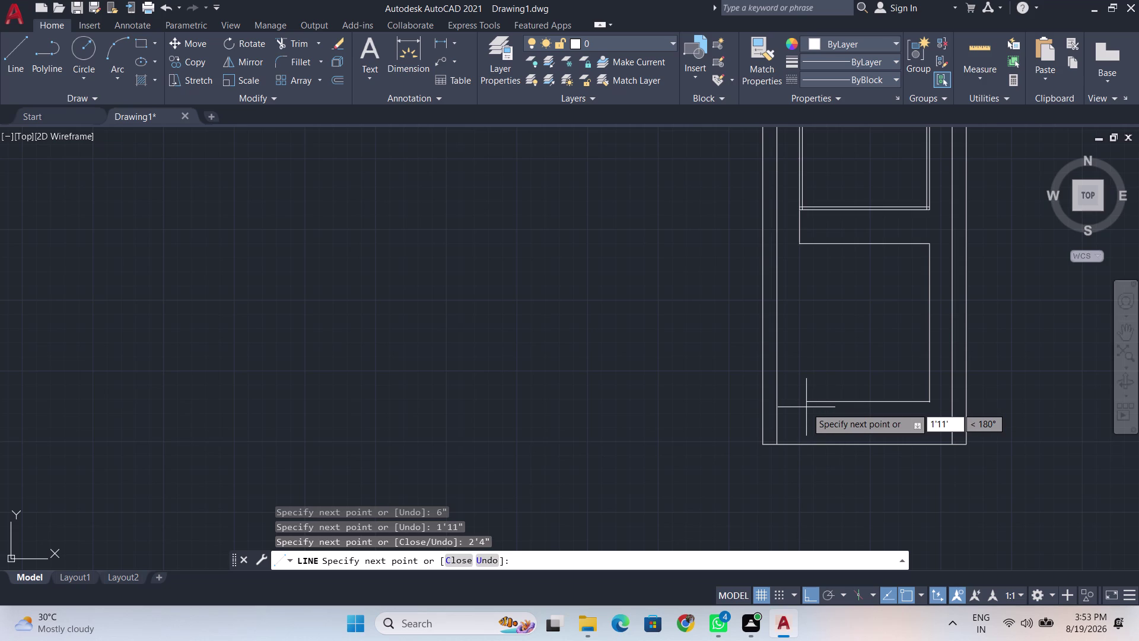
key(apostrophe)
key(Return)
key(BackSpace)
key(1)
text(')
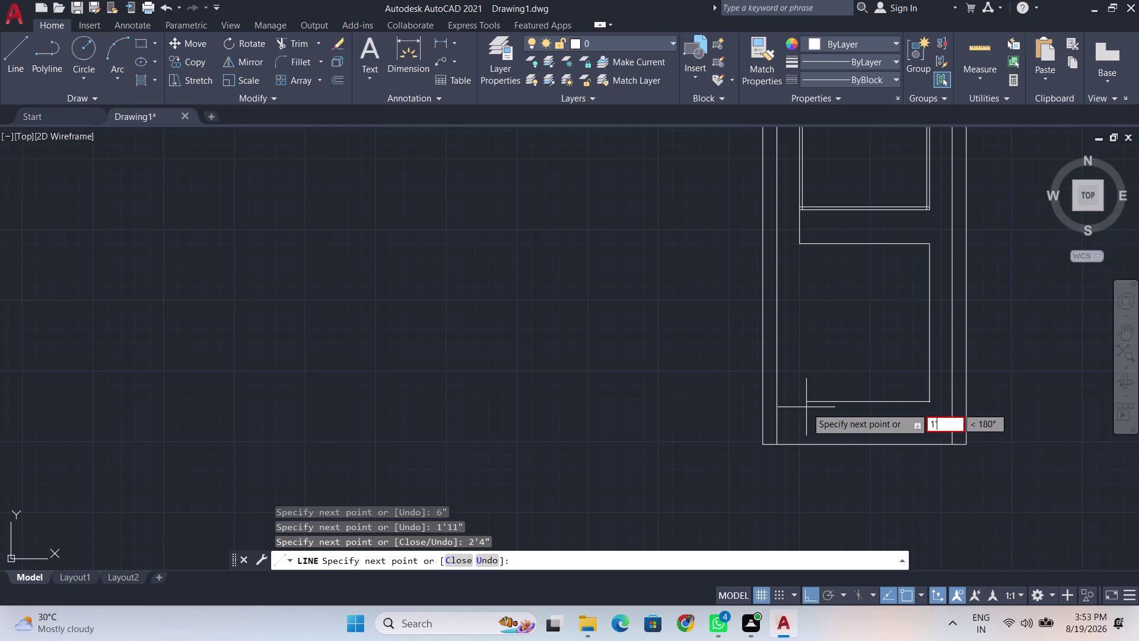
text(11)
key(shift+quotedbl)
key(Return)
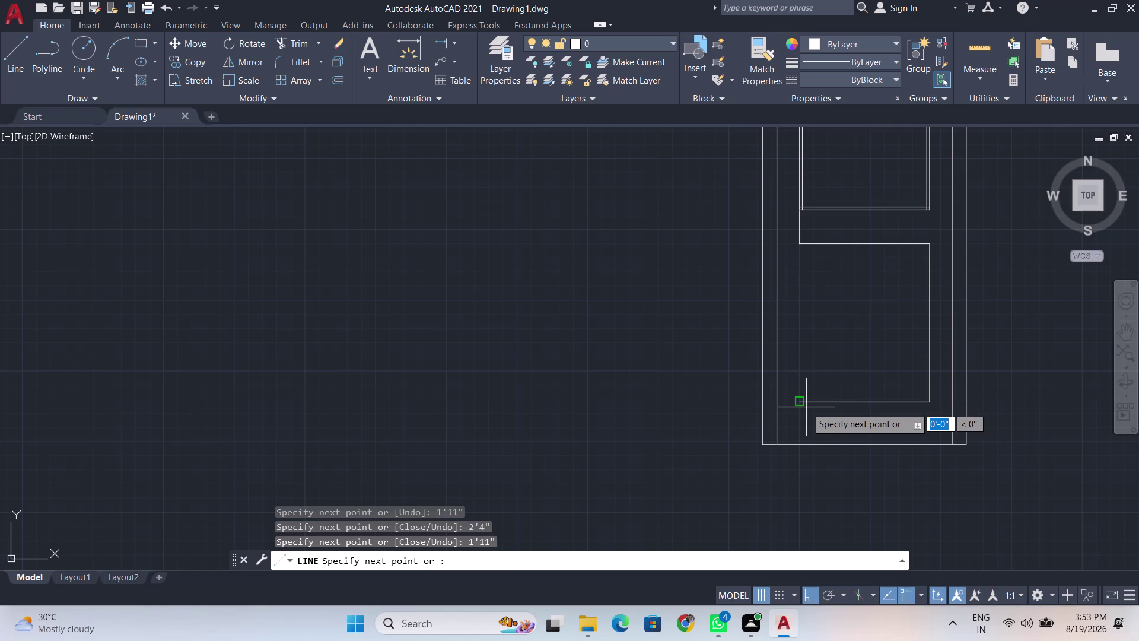
click(809, 244)
key(space)
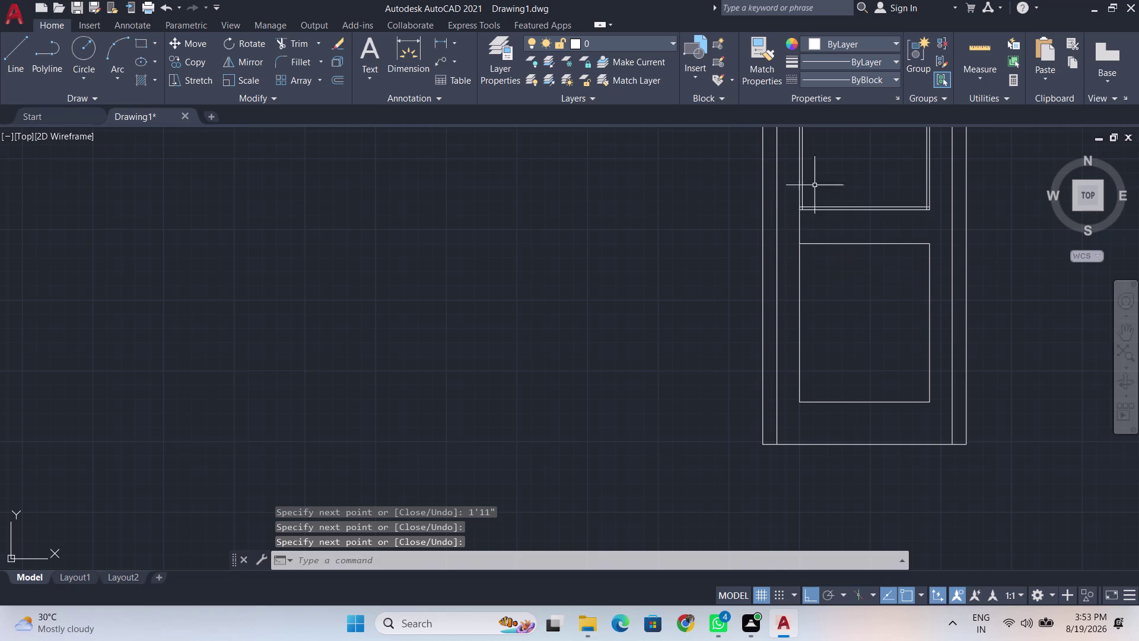
scroll(up, 3)
Trim stray lines with a fence selection, then exit TRIM.
text(tr)
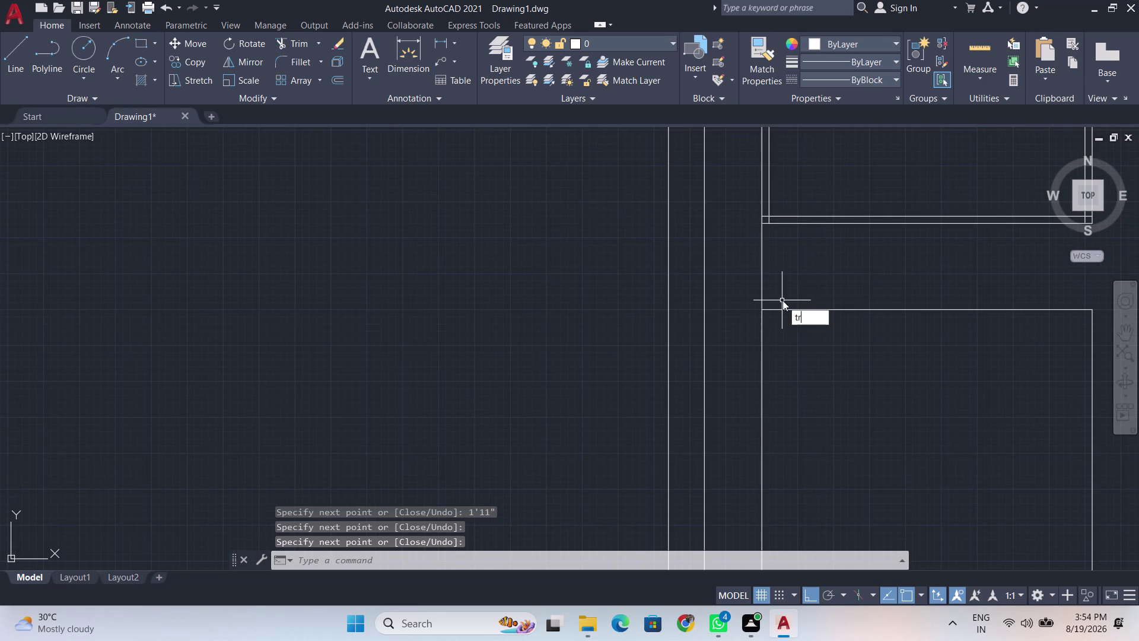
key(Return)
drag(775, 267, 721, 287)
key(space)
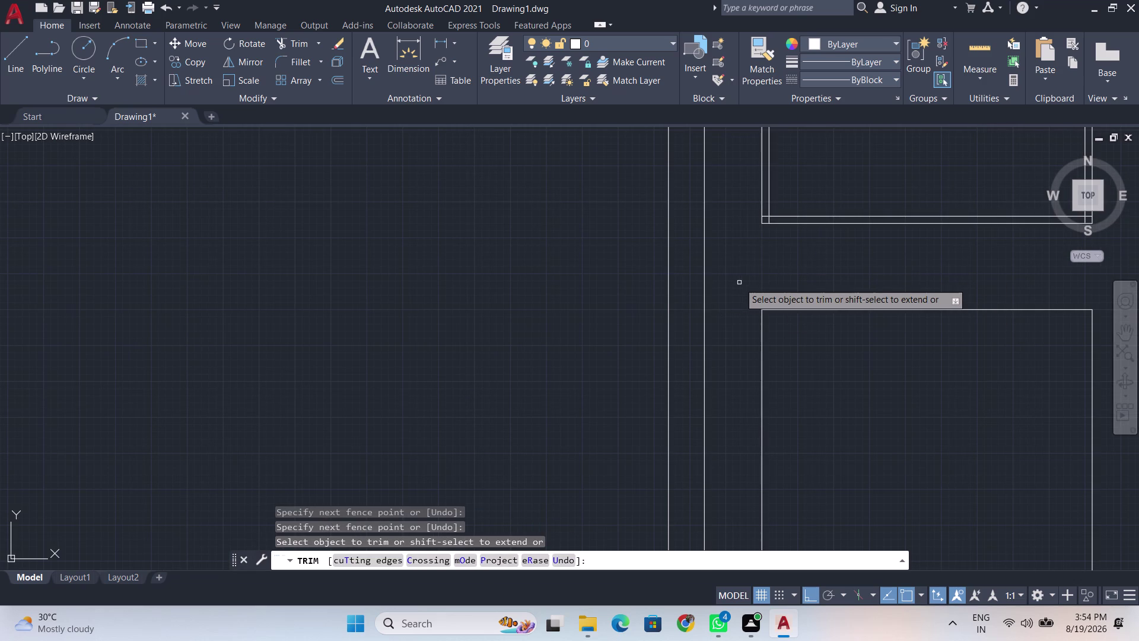
scroll(down, 3)
Window-select the four lower panel edges and combine them into an unnamed group.
click(875, 423)
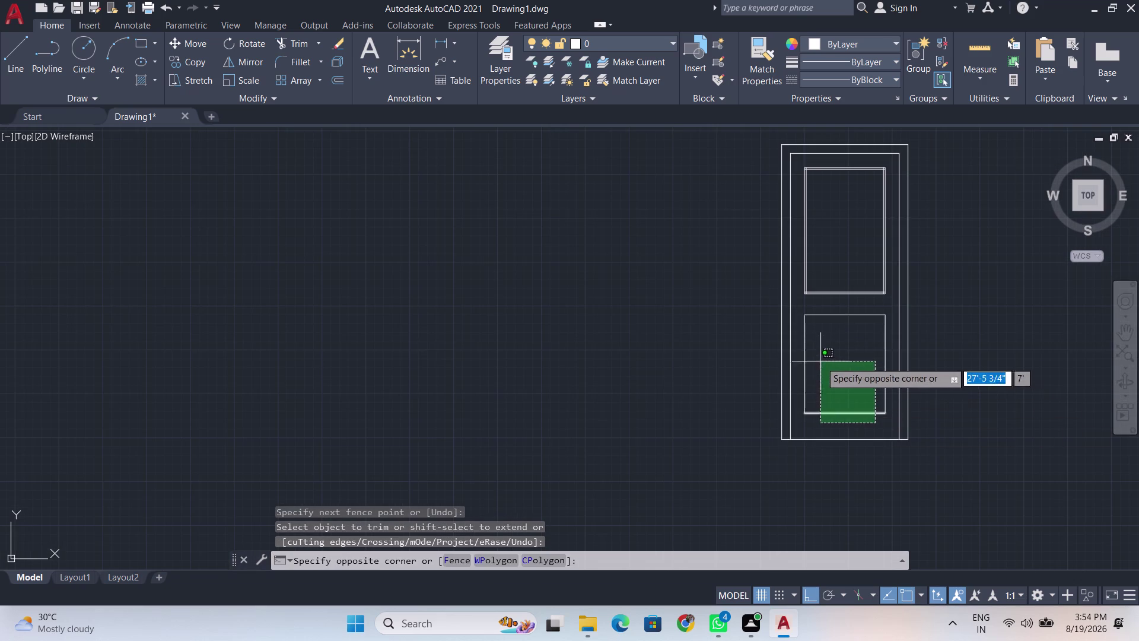
click(810, 303)
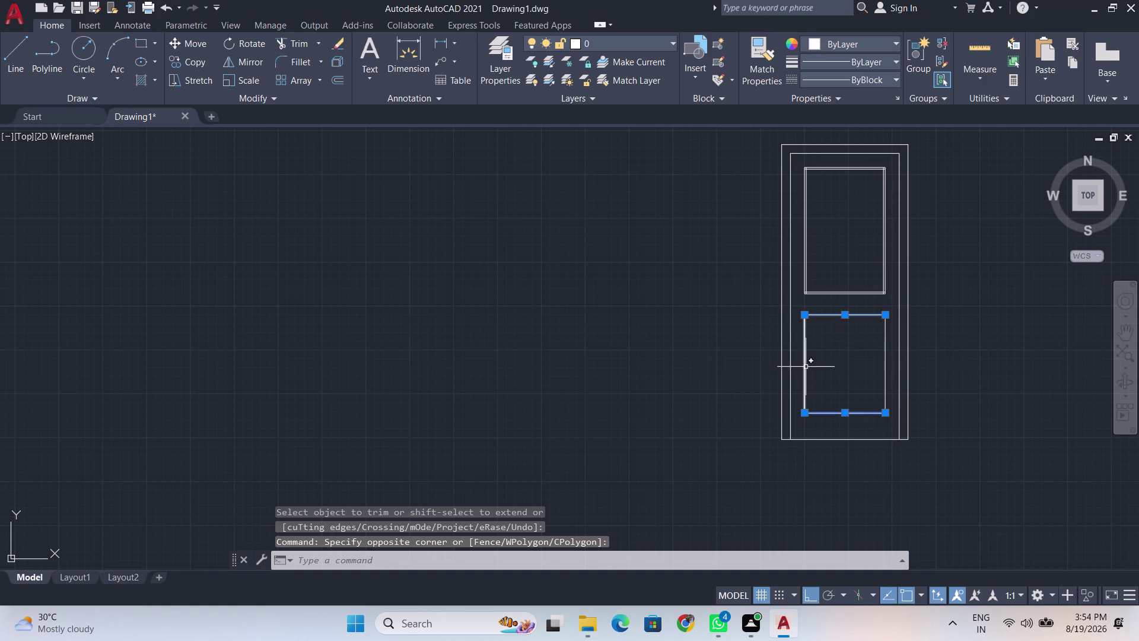
click(805, 366)
click(886, 363)
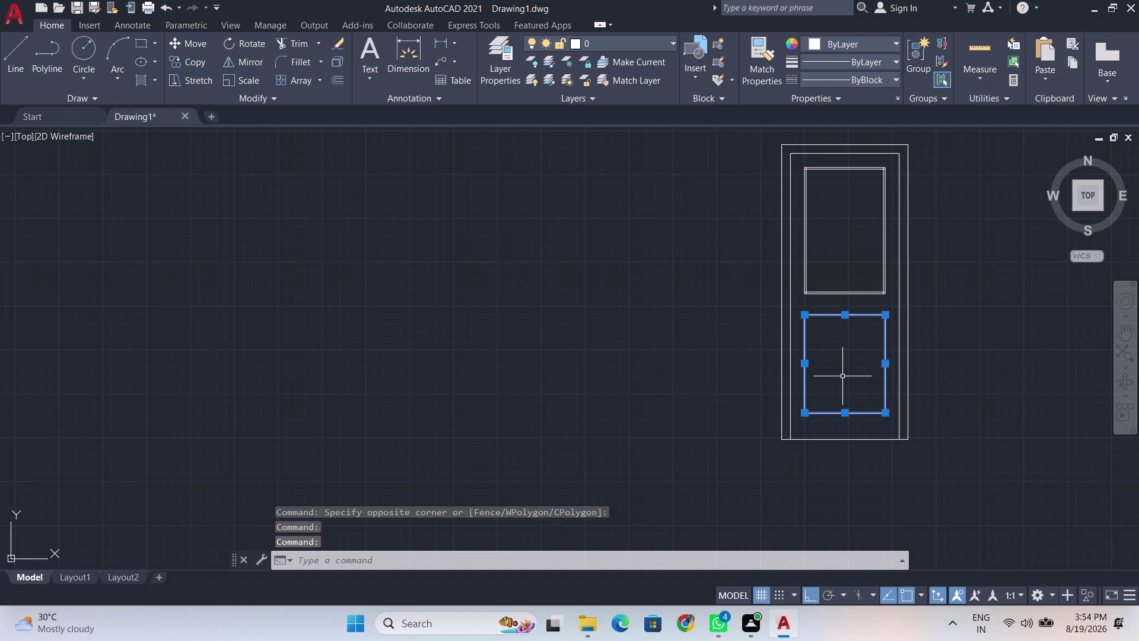
key(g)
key(Return)
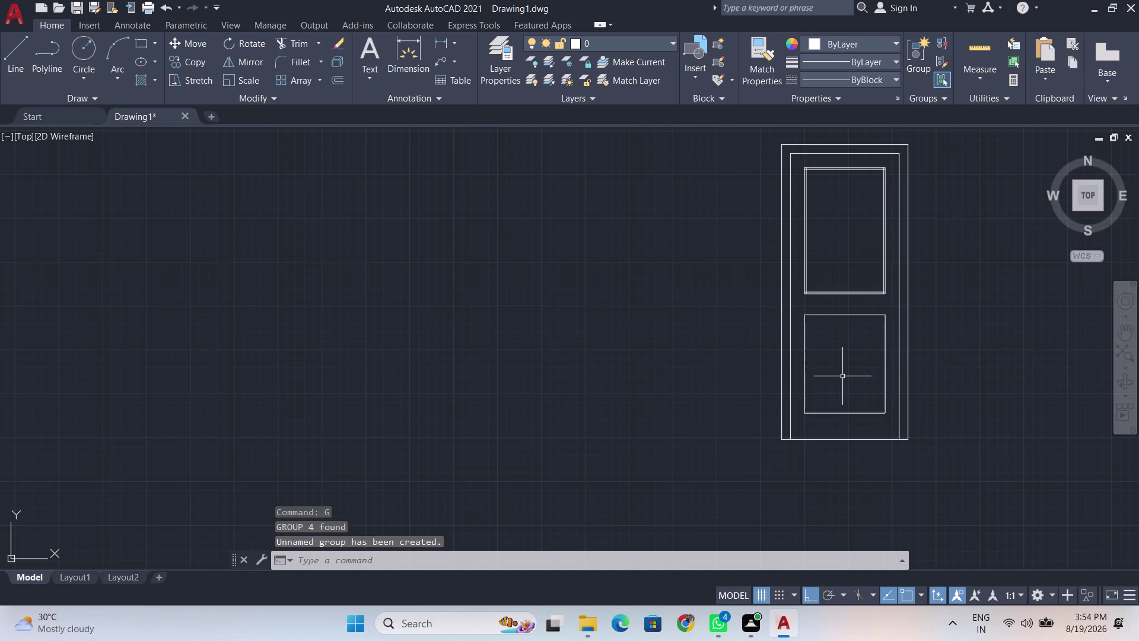
scroll(up, 3)
scroll(down, 3)
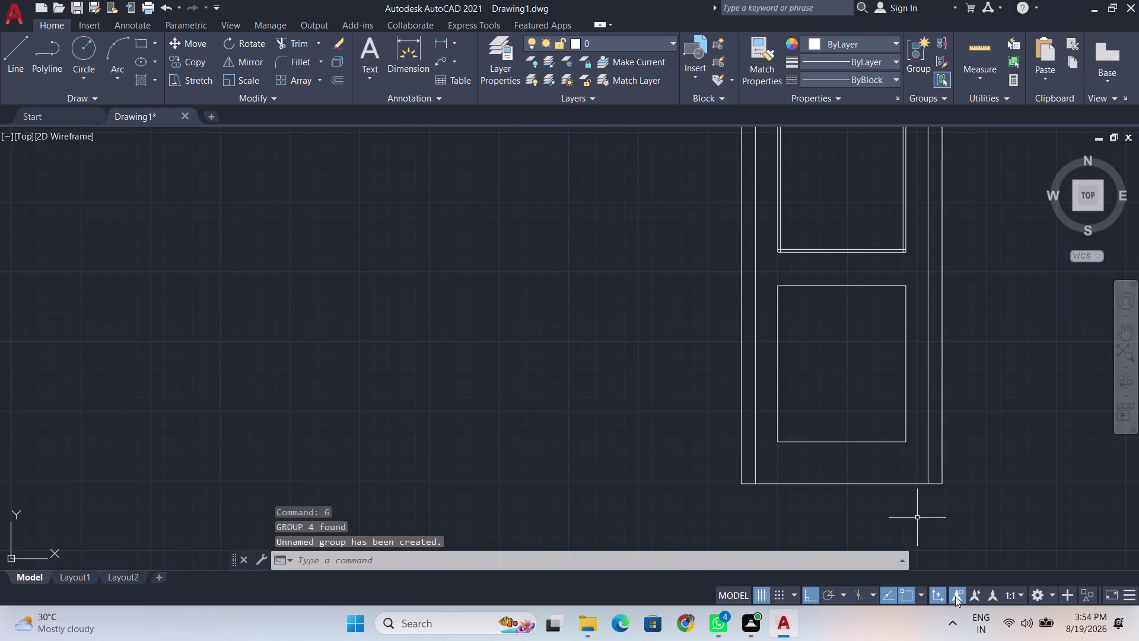
click(918, 595)
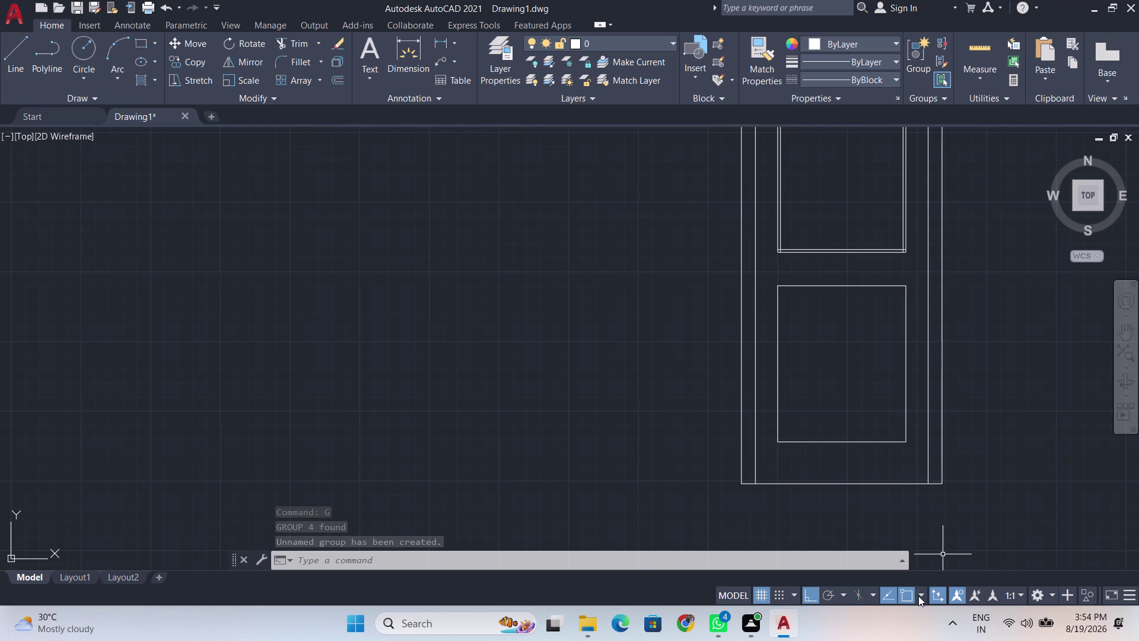
click(976, 336)
click(1019, 296)
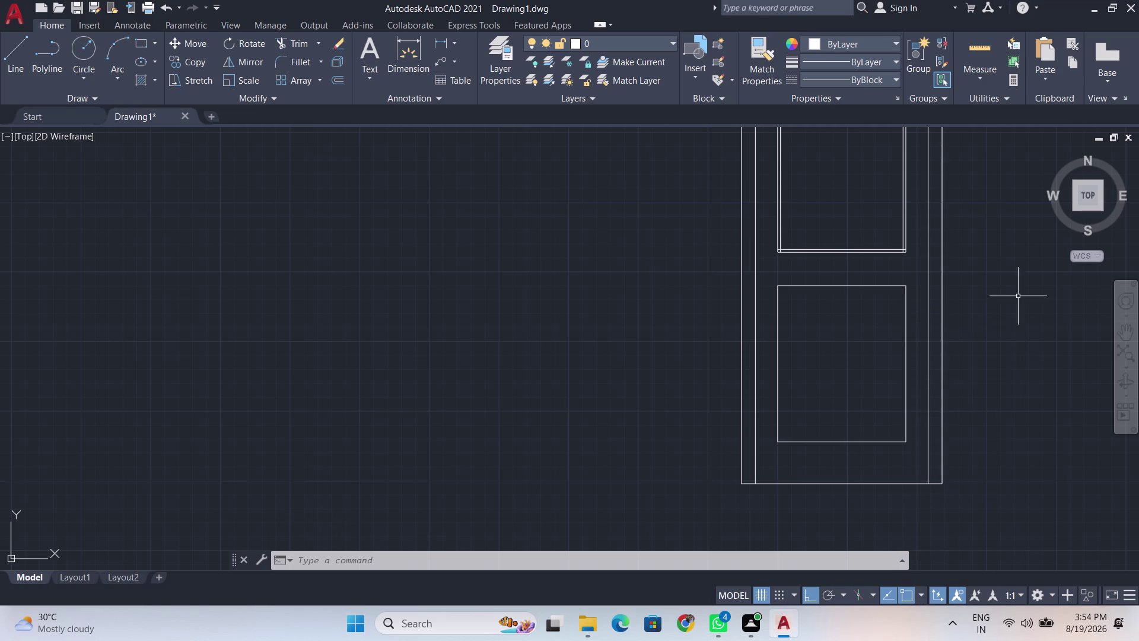
Offset the lower panel's top edge 0.5 inward.
key(o)
text(ff)
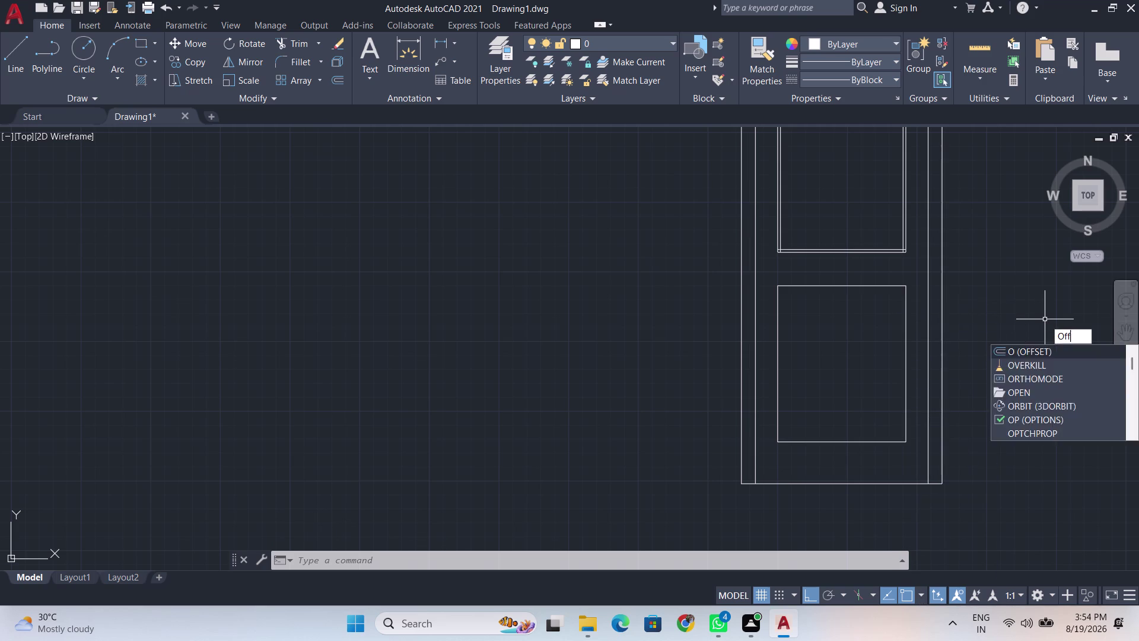
key(Return)
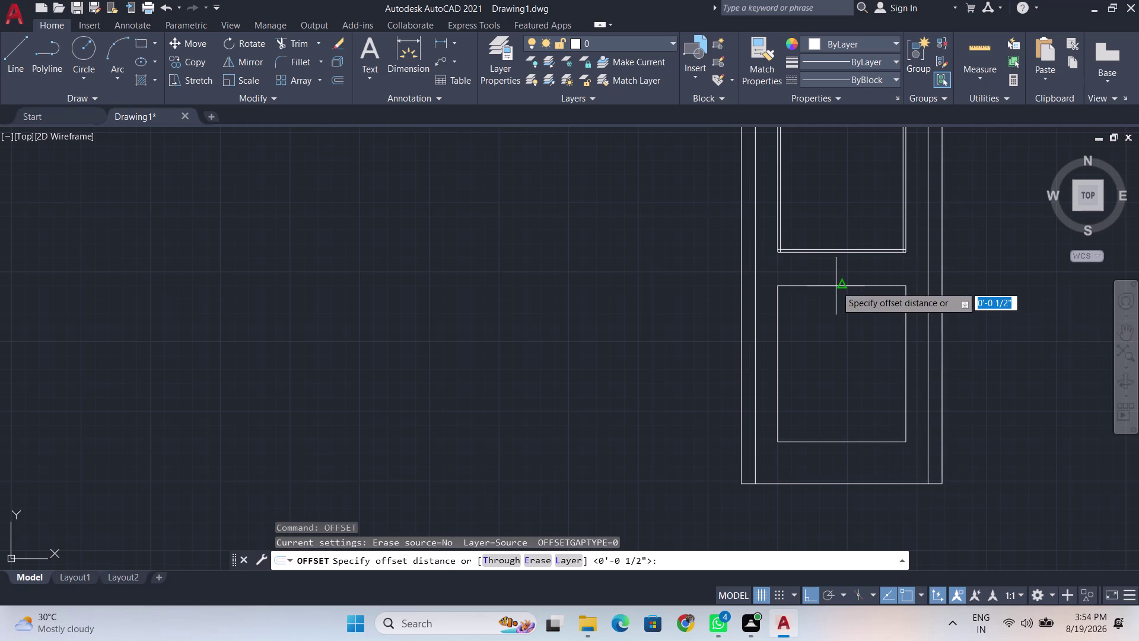
key(BackSpace)
text(0)
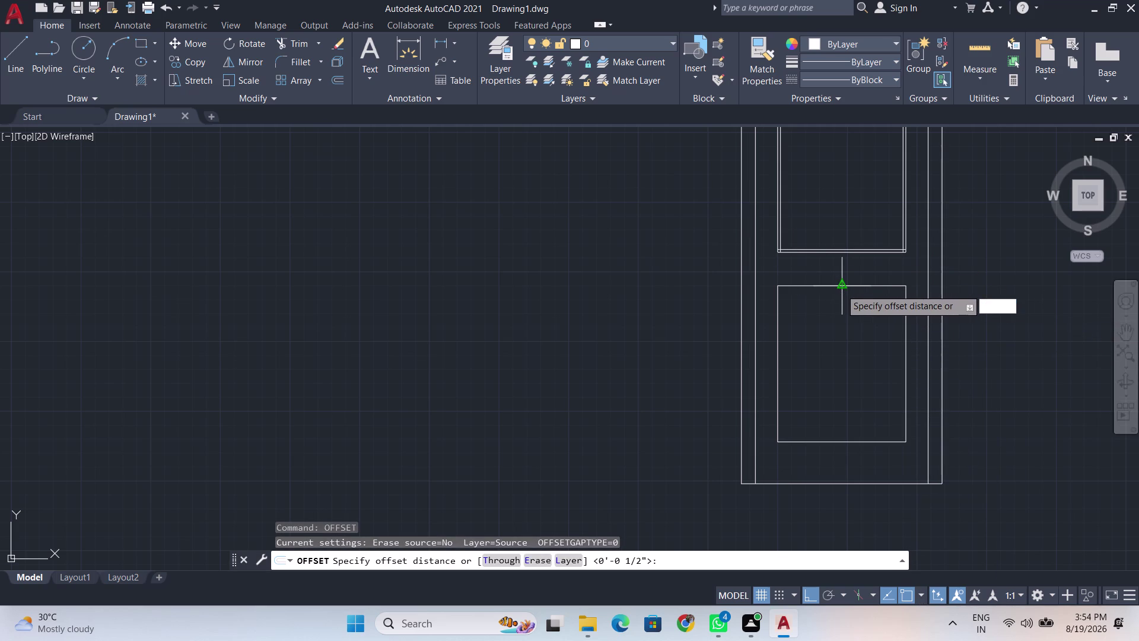
text(.5)
key(Return)
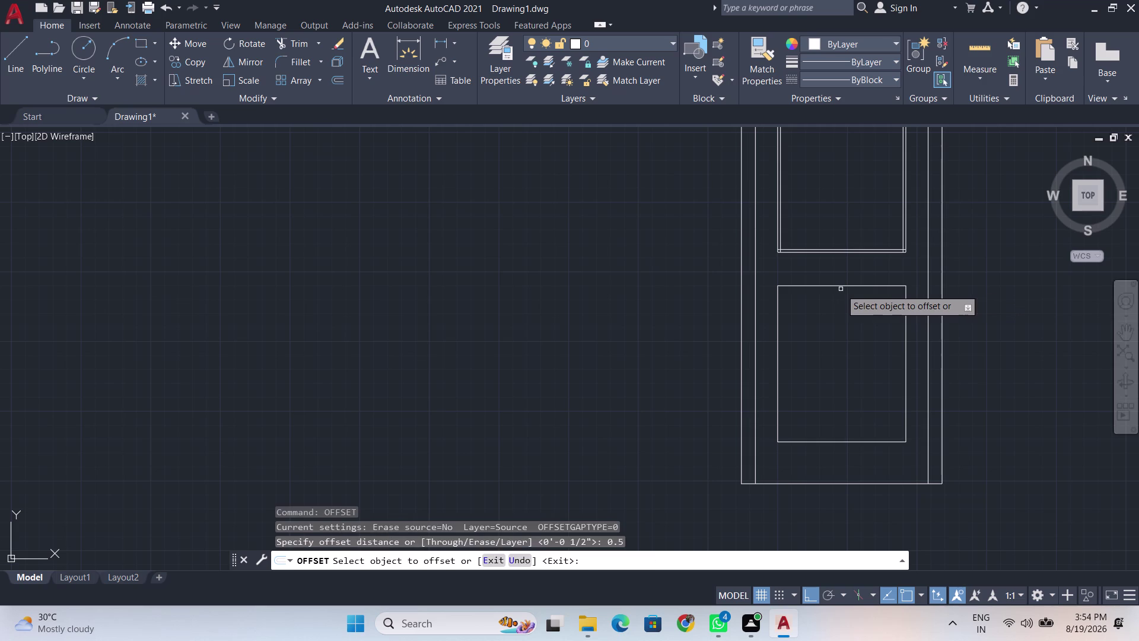
click(855, 287)
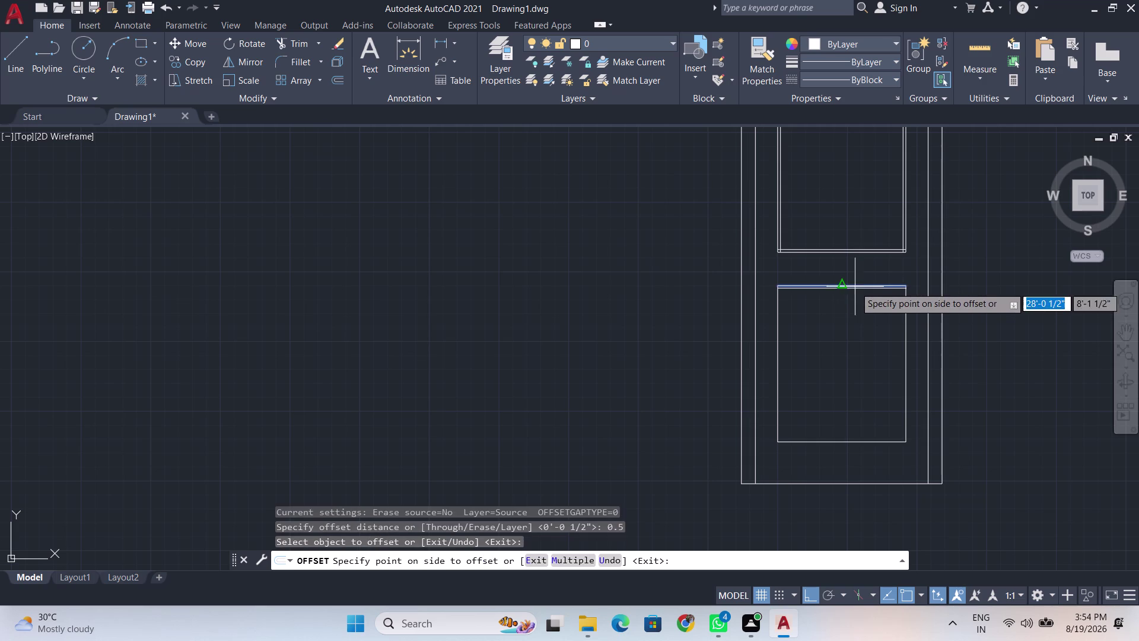
click(853, 309)
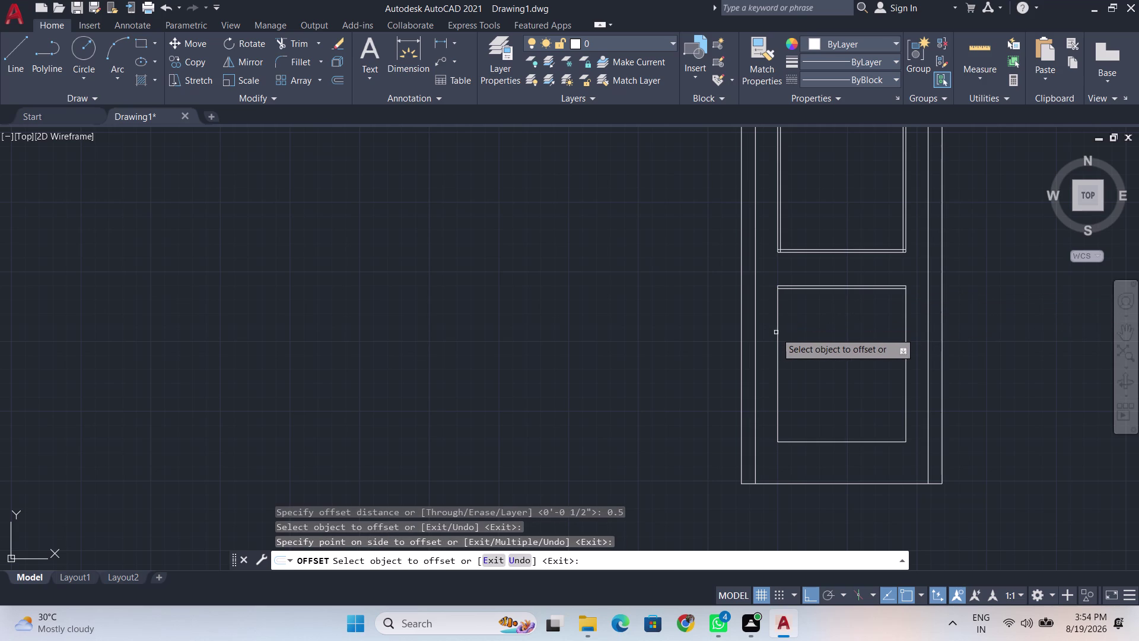
Offset the lower panel's left, right and bottom edges 0.5 inward.
click(776, 332)
click(788, 333)
click(907, 354)
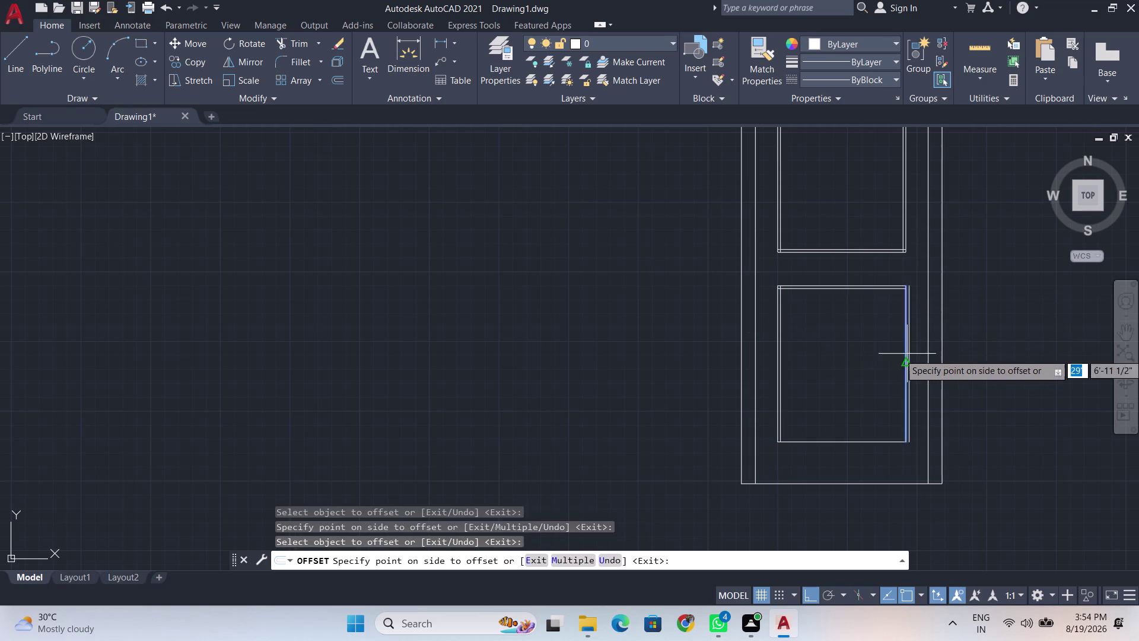
click(896, 355)
click(825, 444)
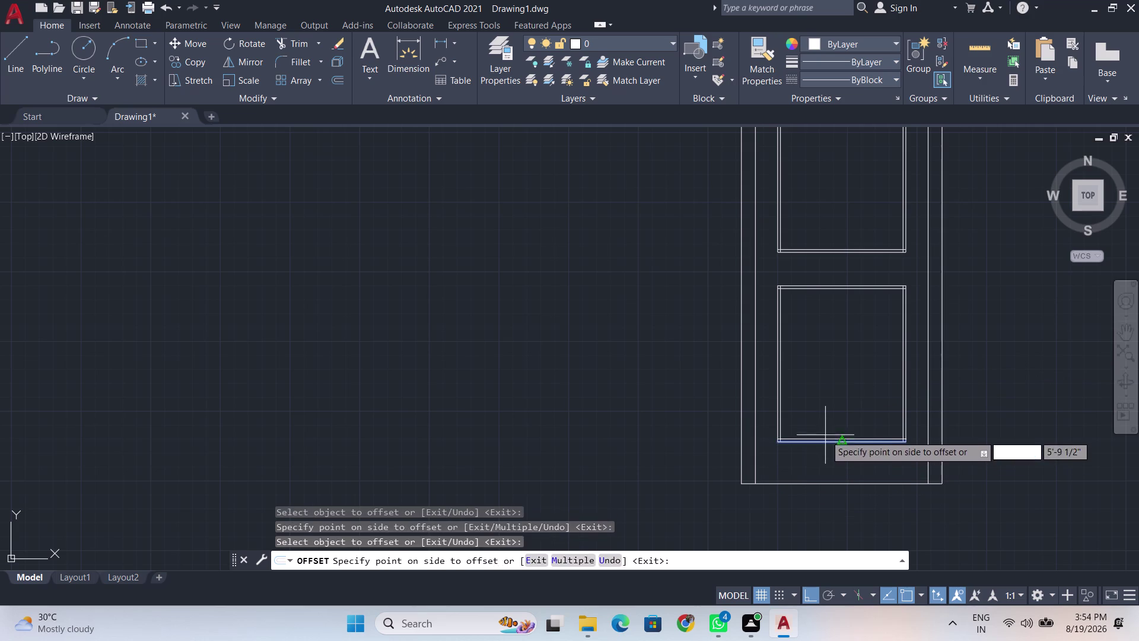
click(826, 430)
key(space)
Move the selected single door lower, using its midpoint as the base point.
scroll(down, 3)
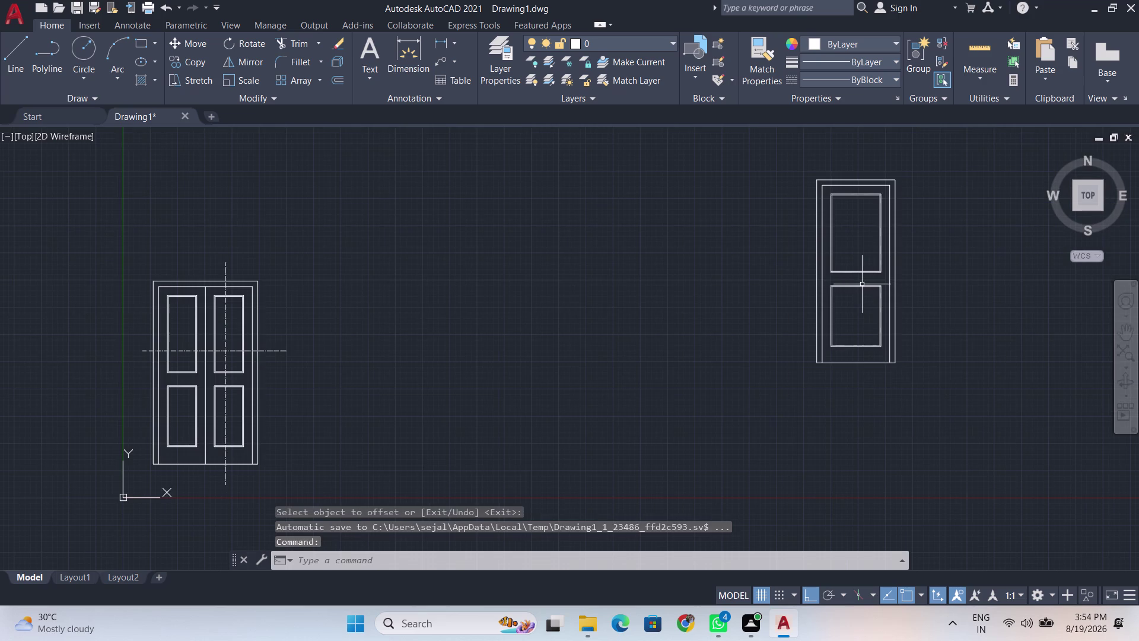
middle_drag(862, 284, 777, 302)
scroll(down, 3)
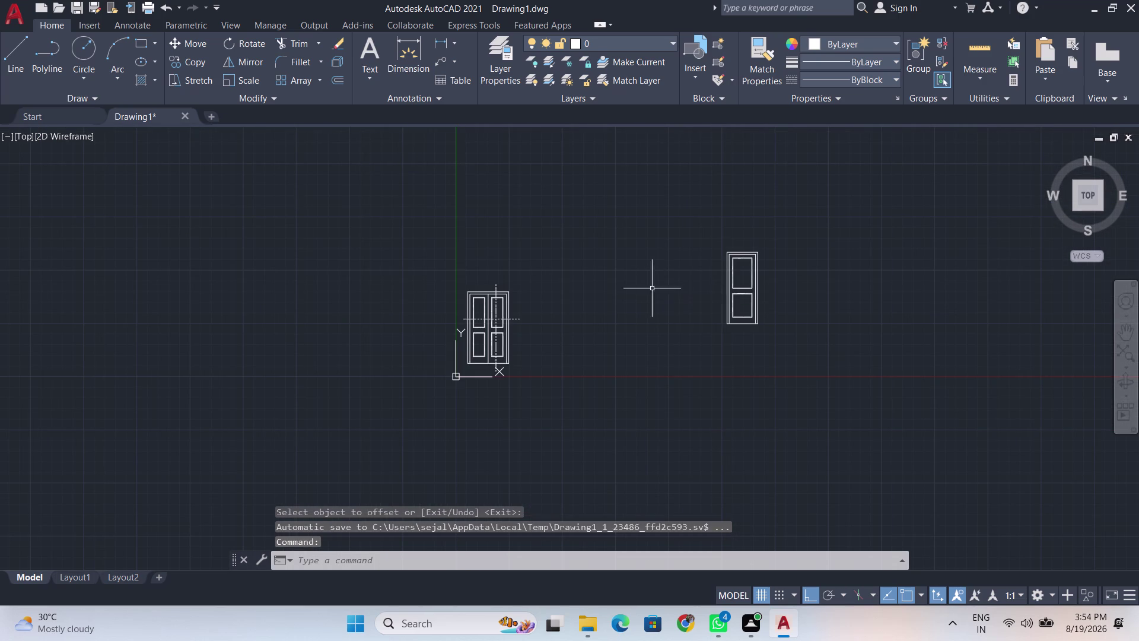
click(727, 229)
double_click(684, 231)
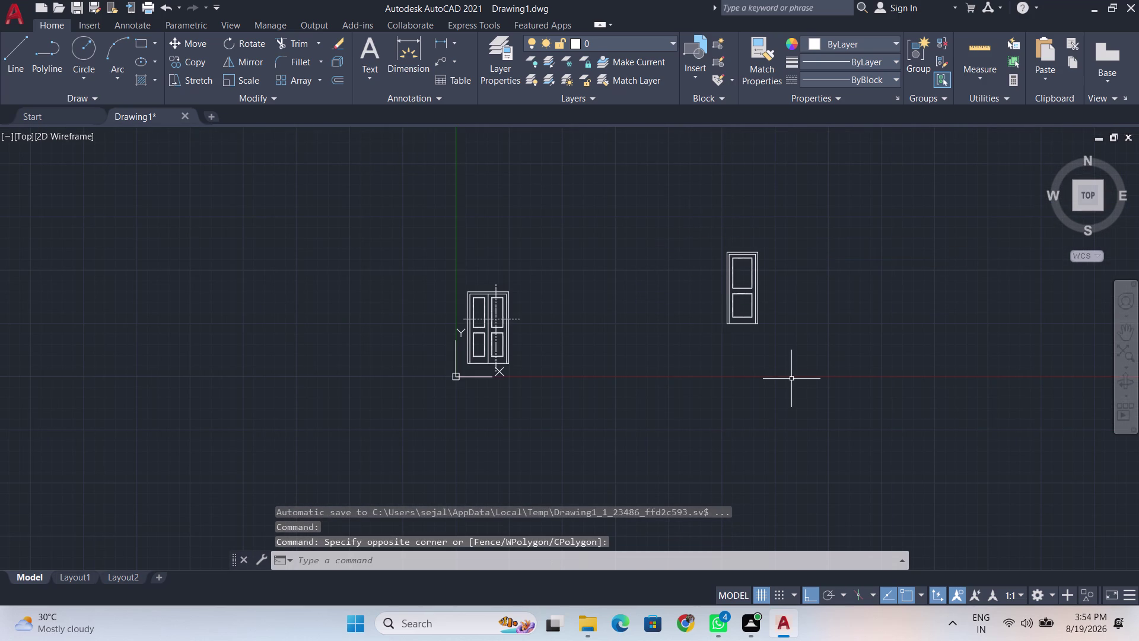
drag(641, 190, 647, 197)
click(840, 401)
right_click(846, 367)
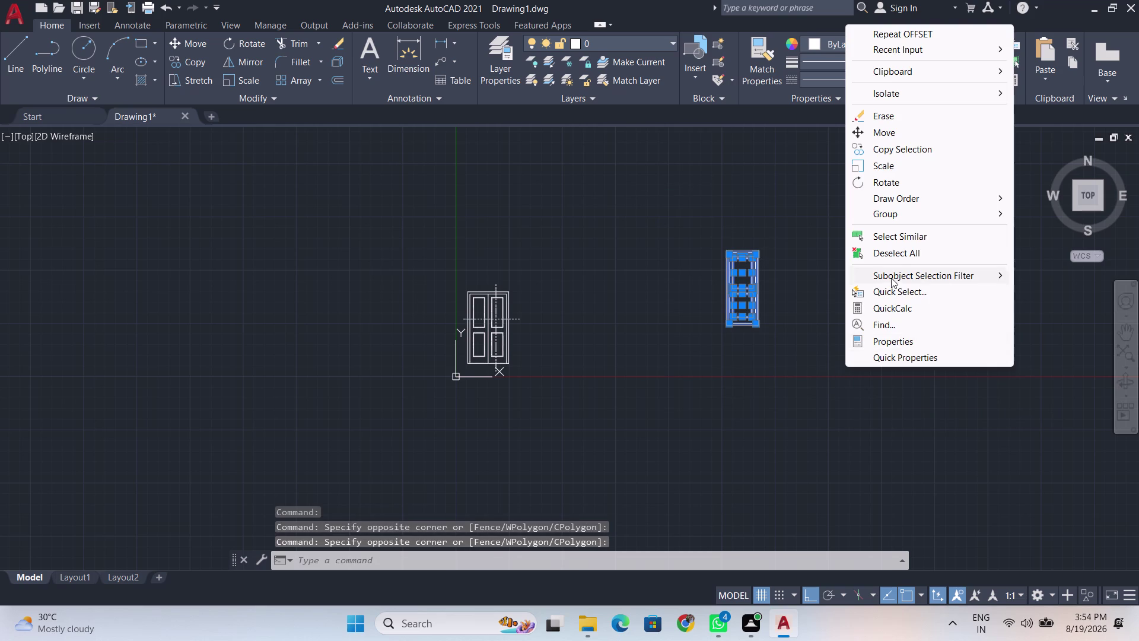
click(950, 129)
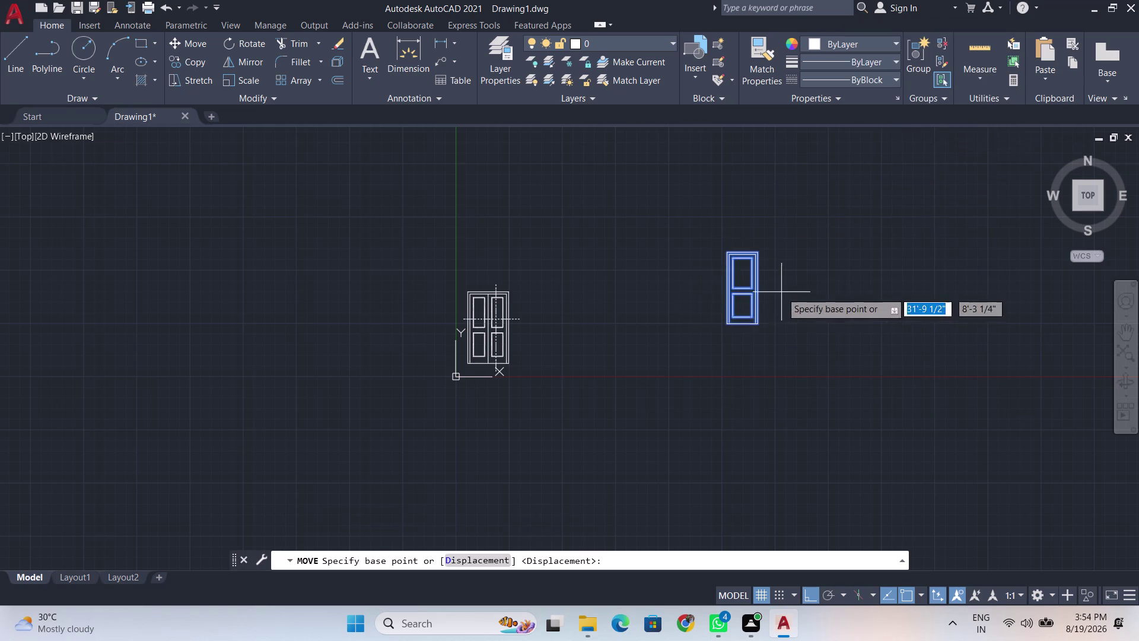
scroll(up, 3)
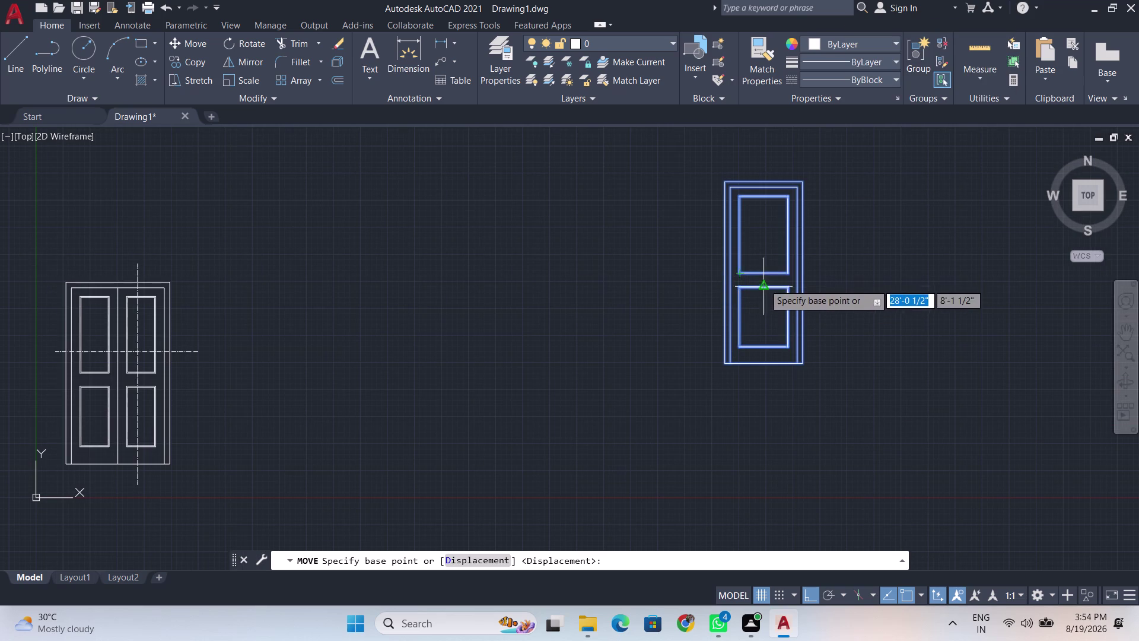
click(764, 283)
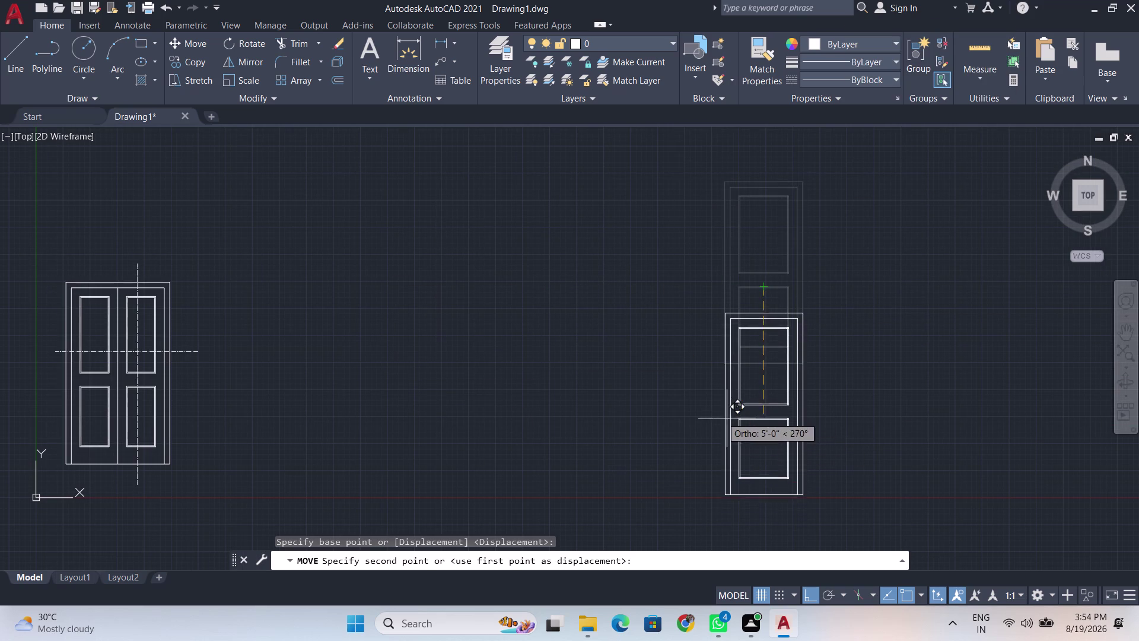
middle_drag(719, 415, 1075, 268)
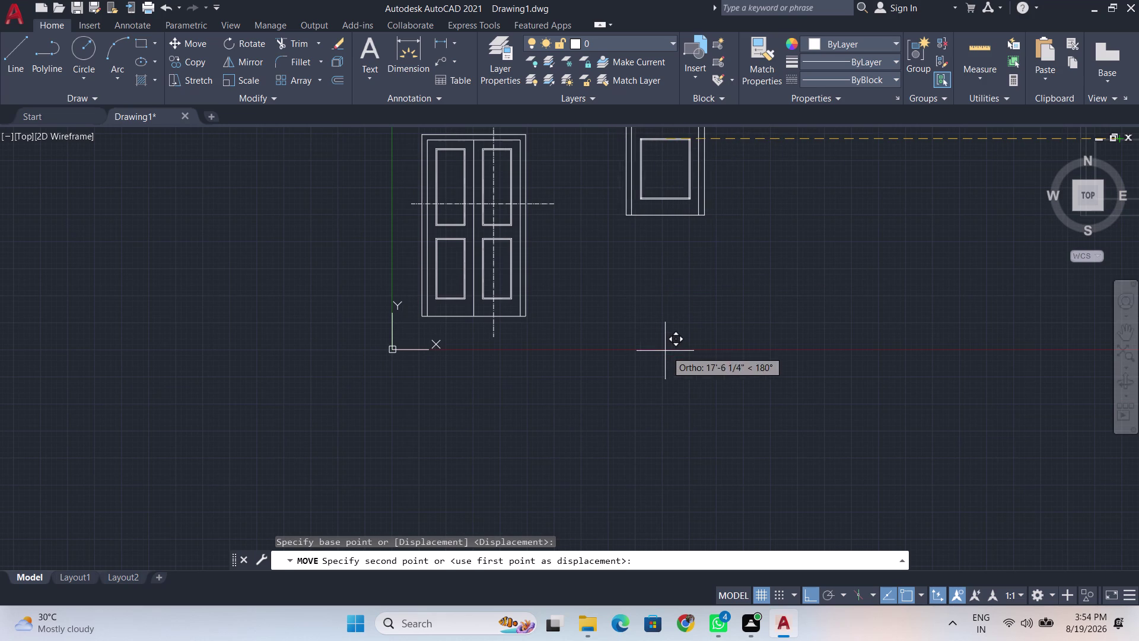
click(668, 351)
middle_drag(717, 313, 716, 523)
Move the single door again to stand level beside the double door.
click(605, 227)
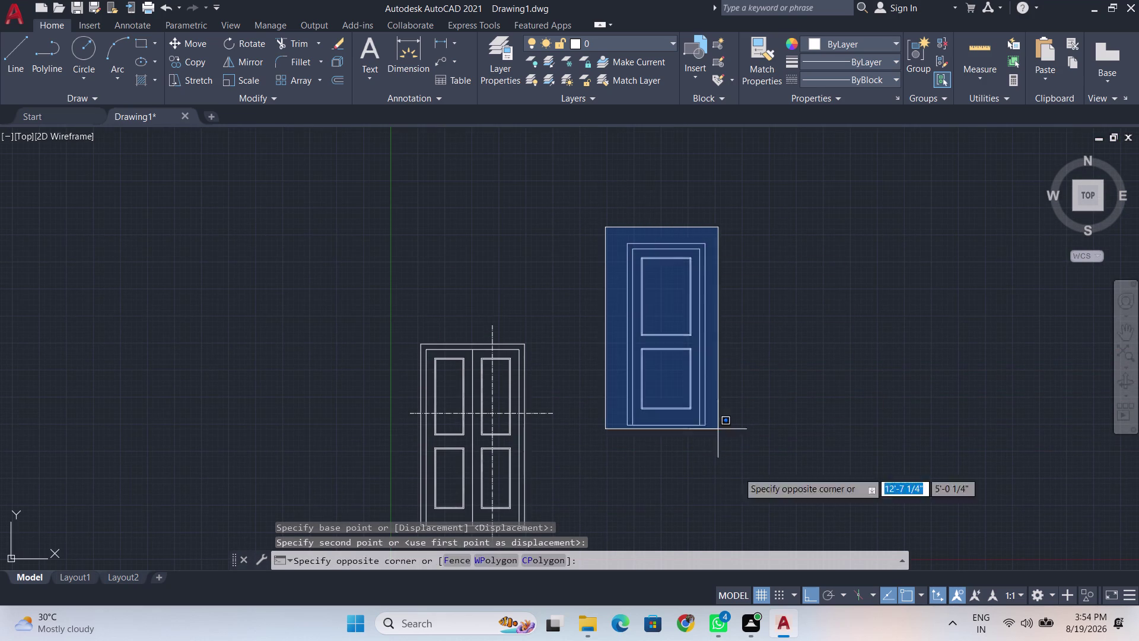
click(785, 552)
click(747, 485)
right_click(755, 464)
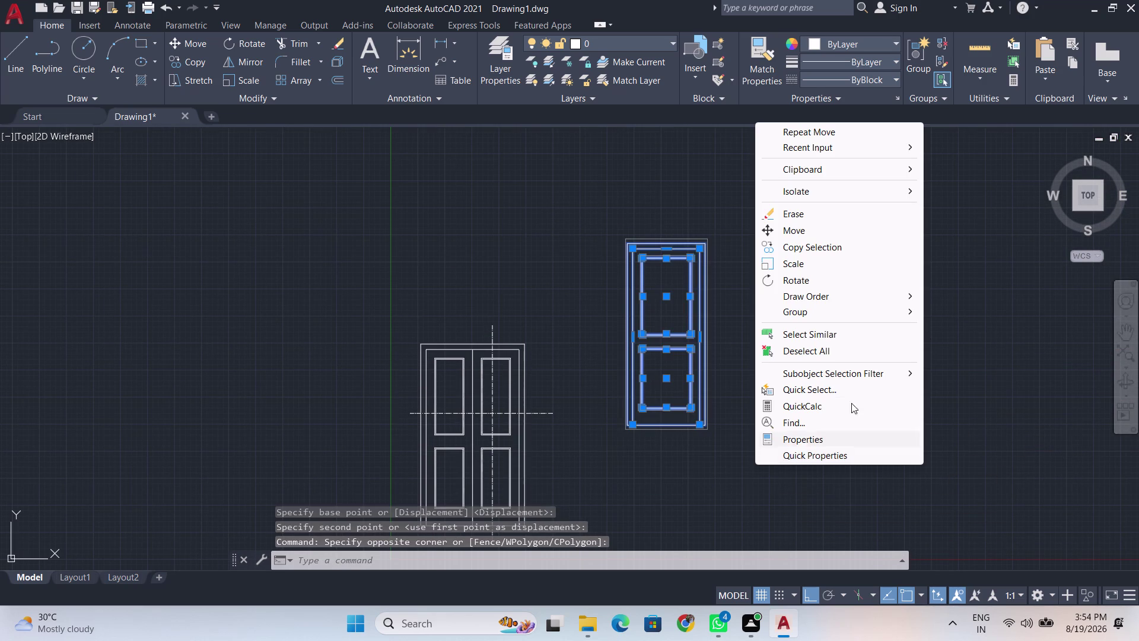
click(803, 238)
middle_drag(670, 333, 684, 304)
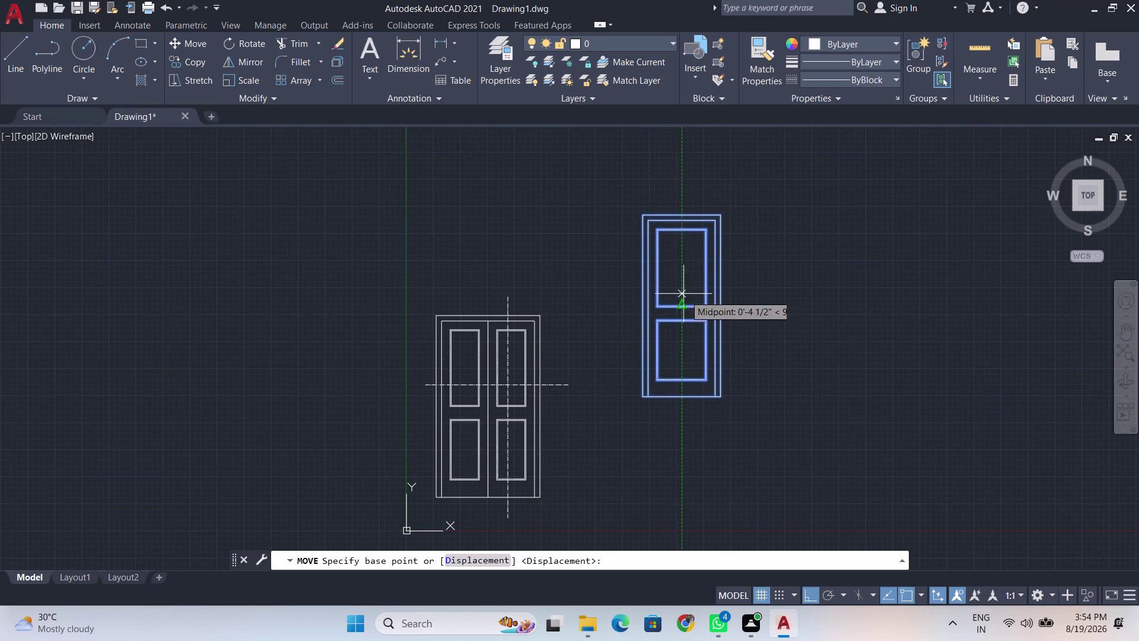
click(683, 308)
click(677, 397)
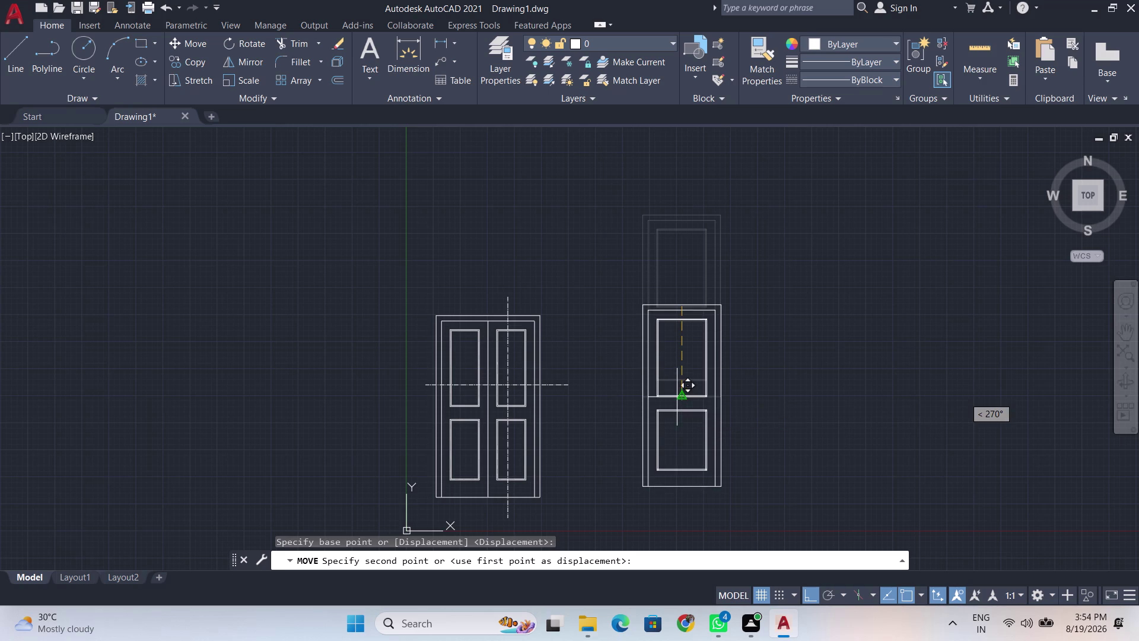
middle_drag(777, 407, 732, 313)
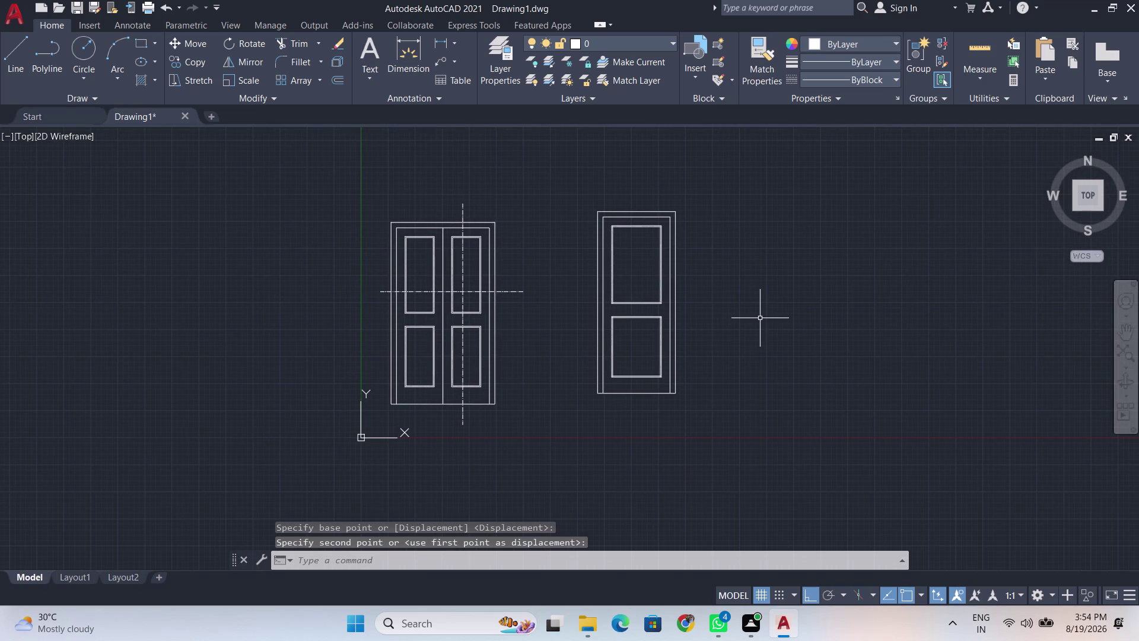
key(Print)
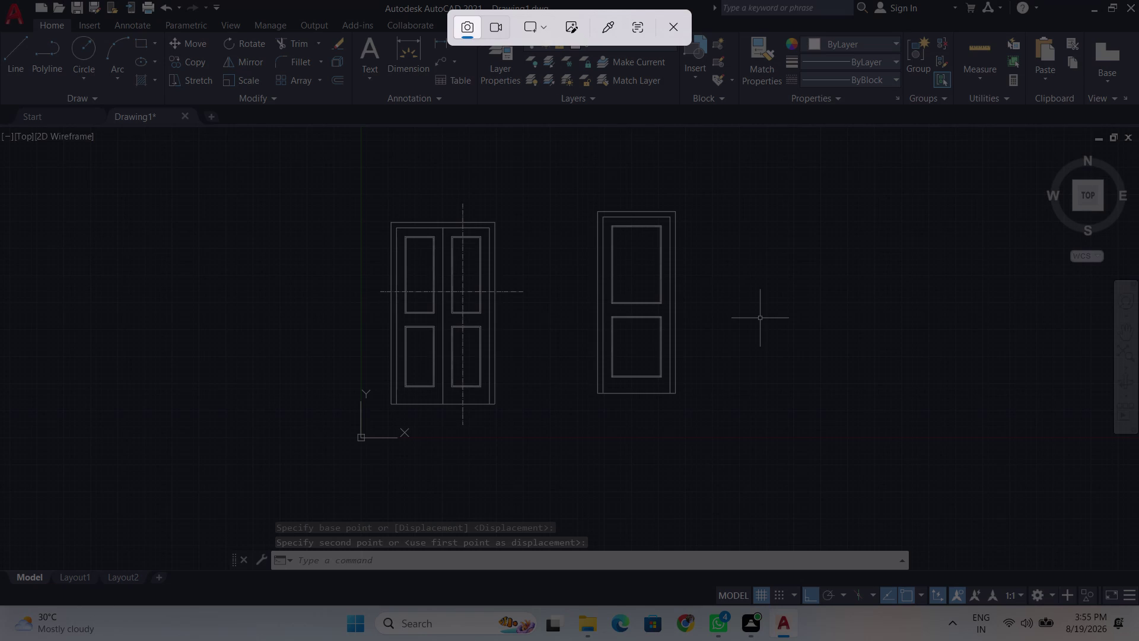
Capture a rectangular snip around both door elevations.
click(327, 169)
drag(284, 135, 676, 417)
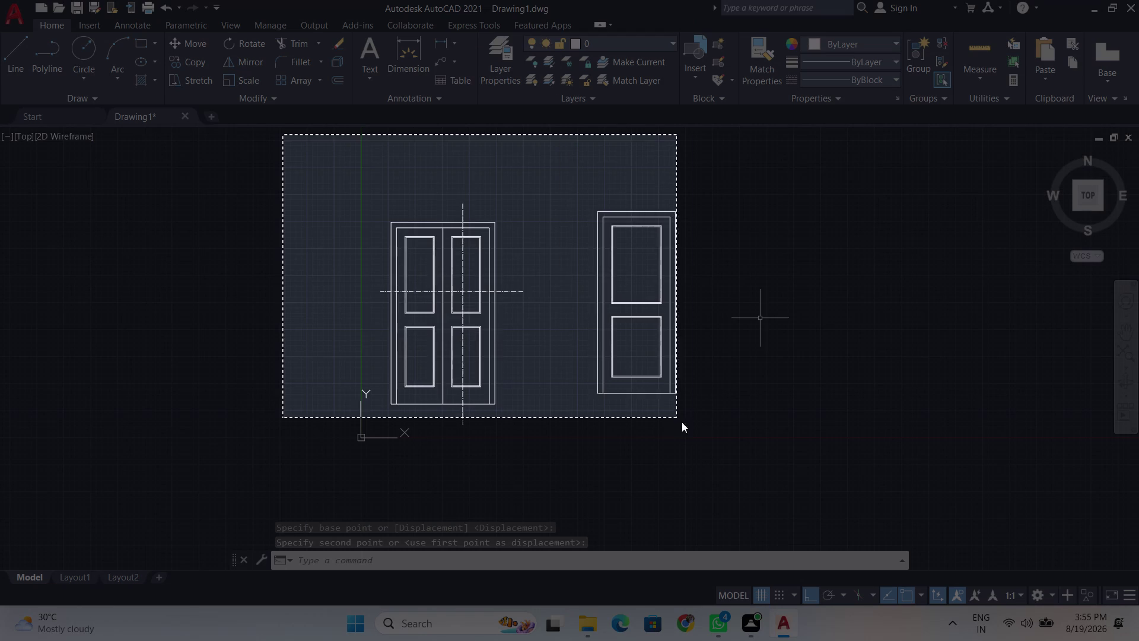
drag(676, 417, 766, 493)
click(766, 492)
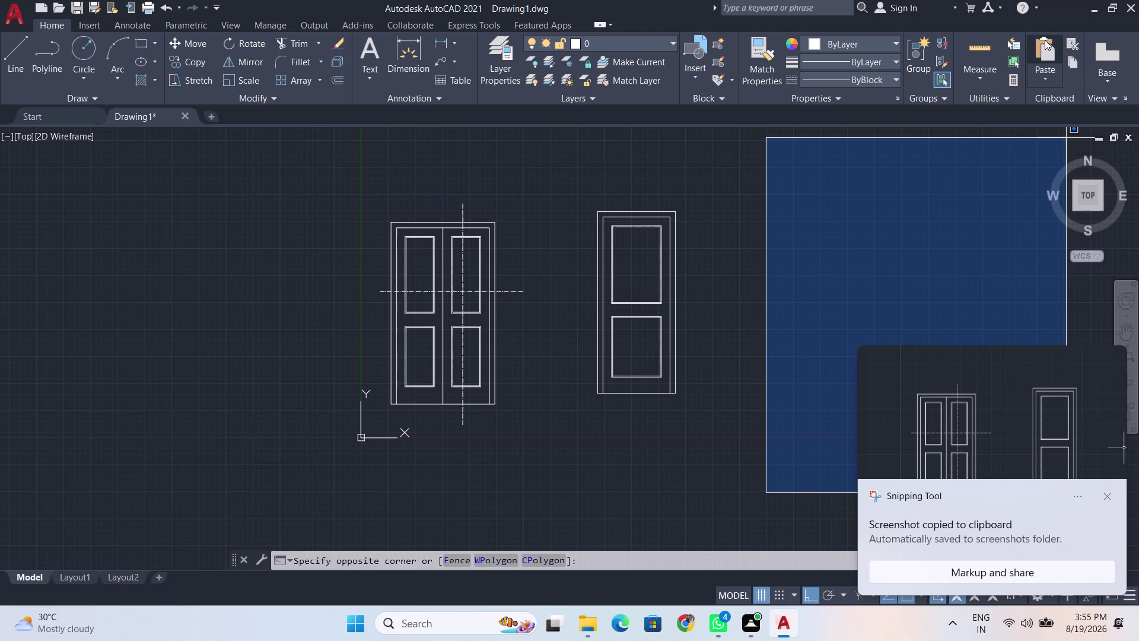
key(ctrl+s)
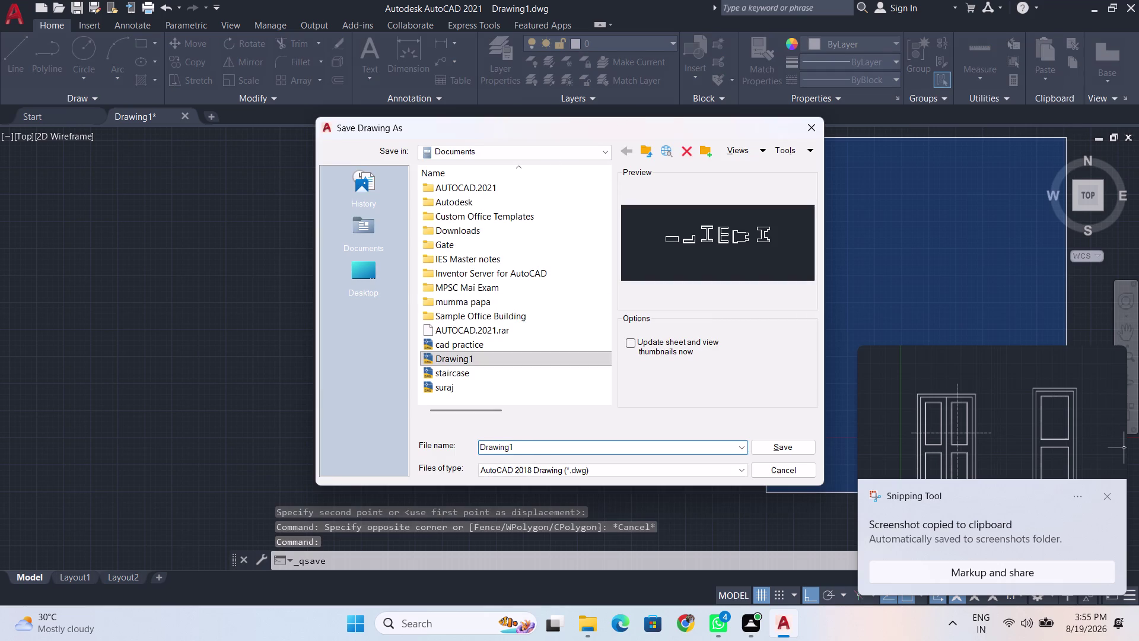
Replace the file name with 'Door' and save the drawing.
click(573, 450)
key(BackSpace)
key(BackSpace)
key(BackSpace)
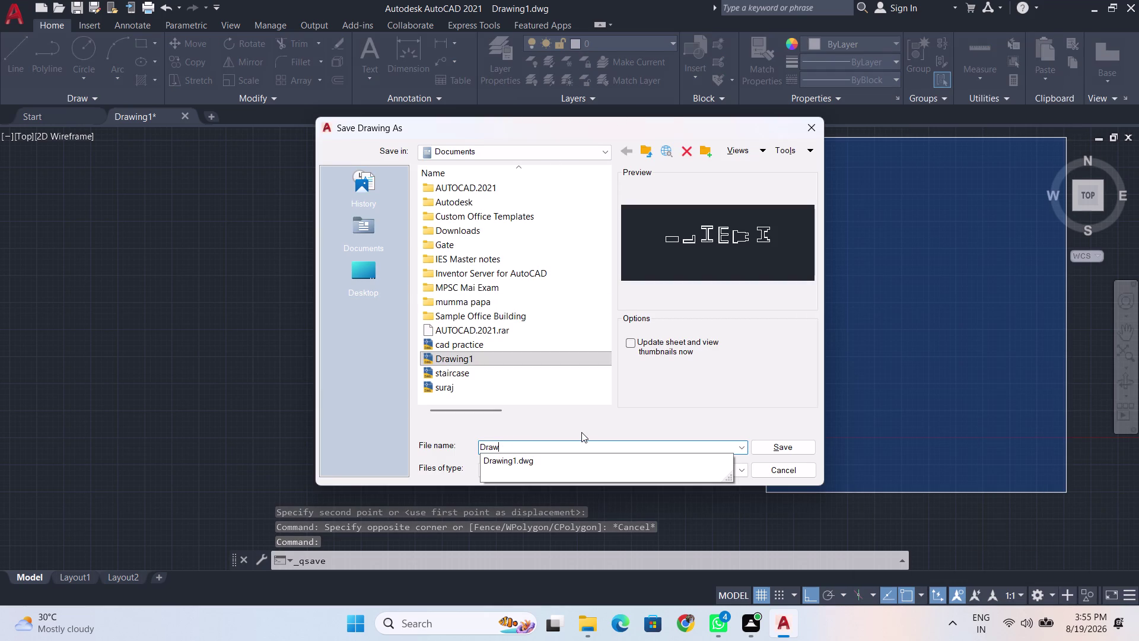
text(dp)
key(BackSpace)
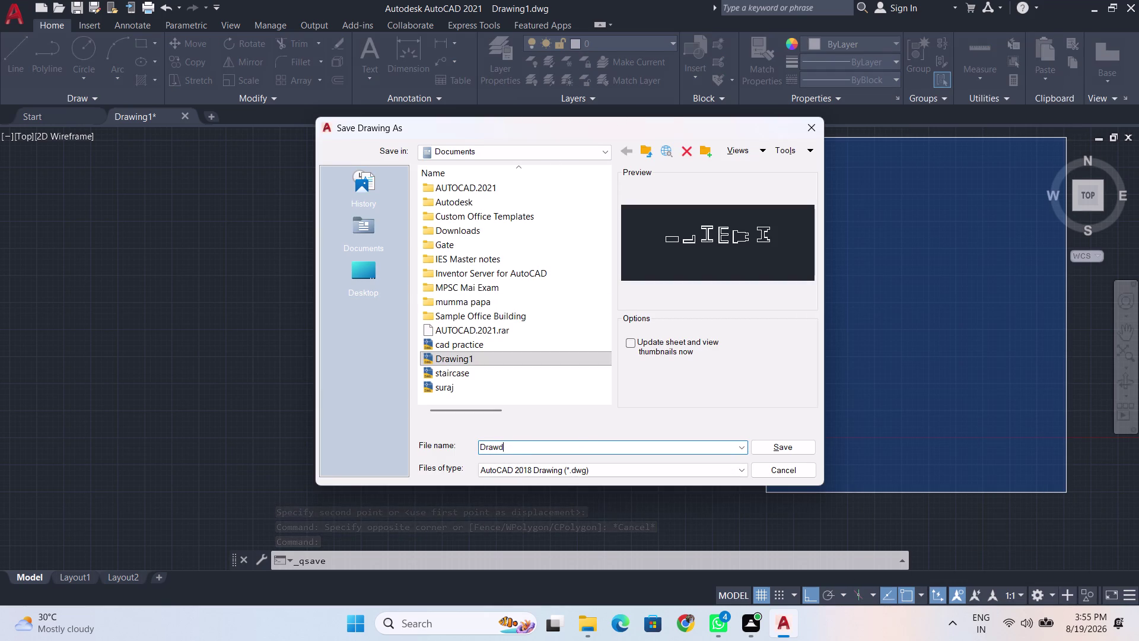
key(BackSpace)
key(BackSpace)
key(BackSpace)
key(BackSpace)
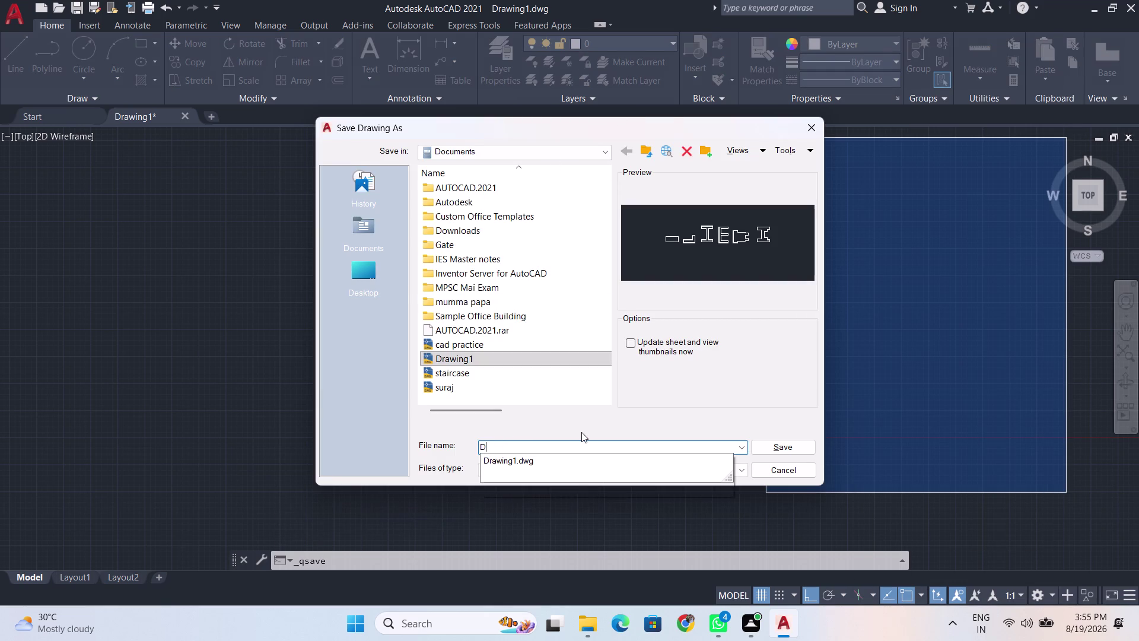
text(oor)
key(Return)
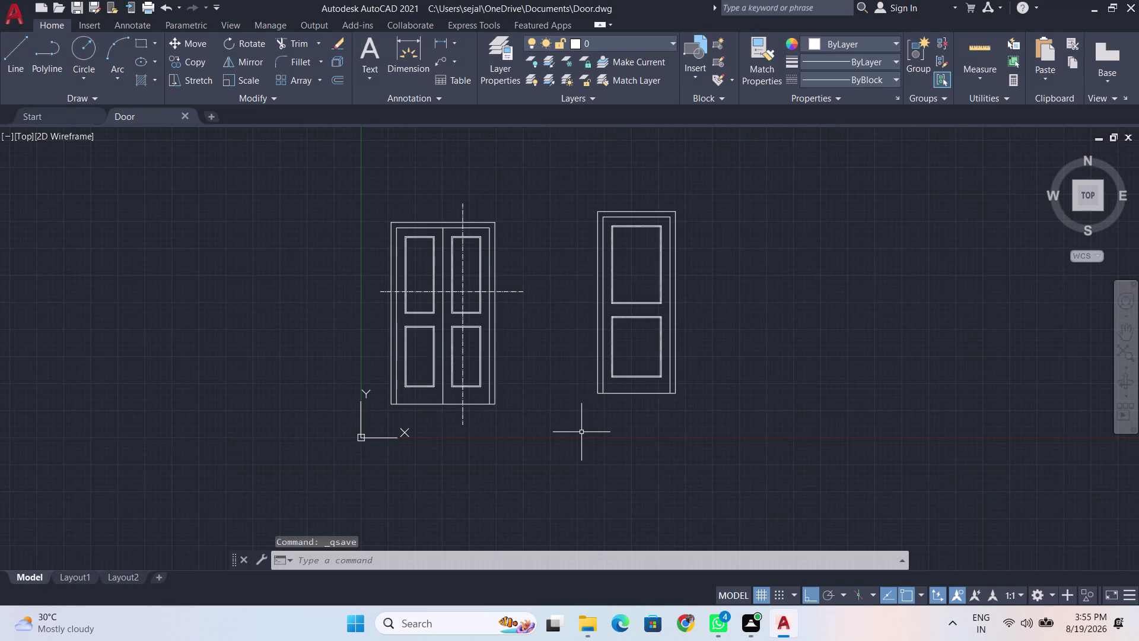